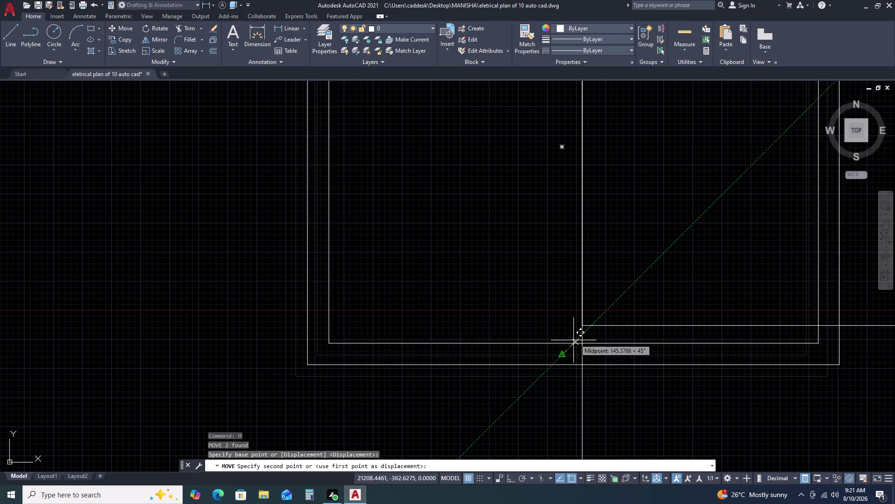
Drop the moved staircase outline into place below the drawing room.
click(583, 324)
scroll(down, 3)
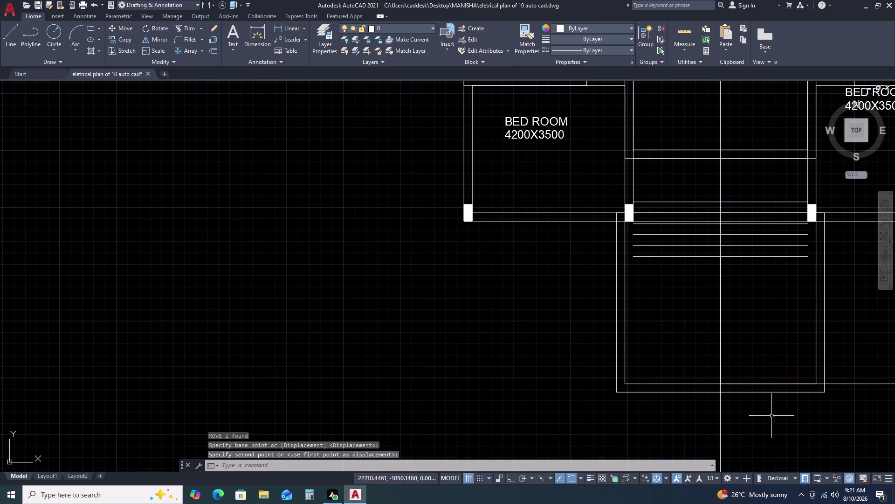
middle_drag(831, 318, 770, 335)
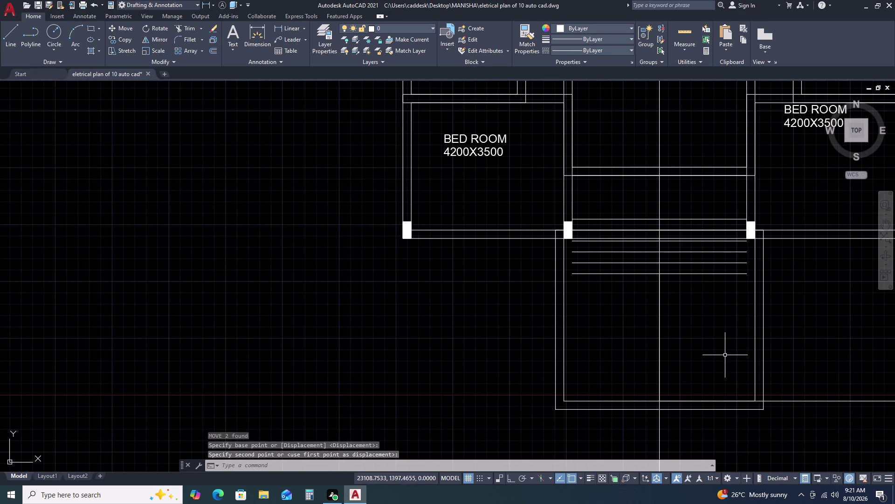
scroll(down, 3)
middle_drag(748, 382, 715, 329)
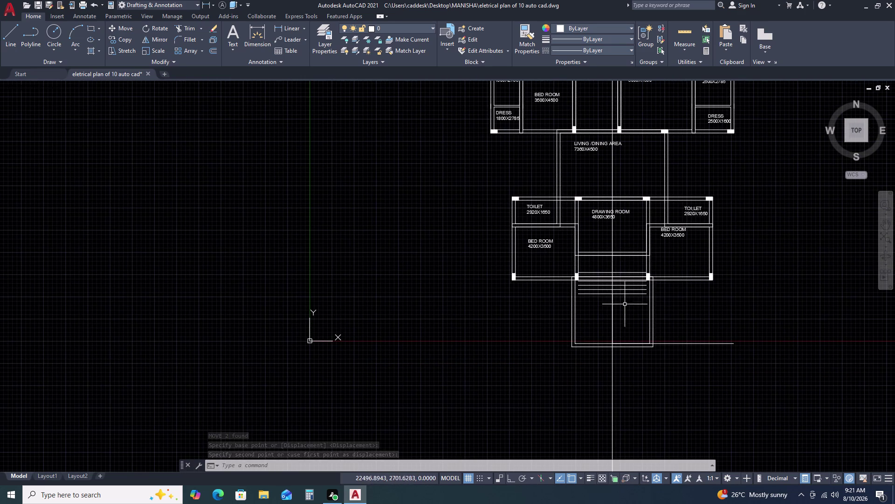
Extend the tread lines toward the stair walls with two fence selections.
key(e)
key(x)
key(space)
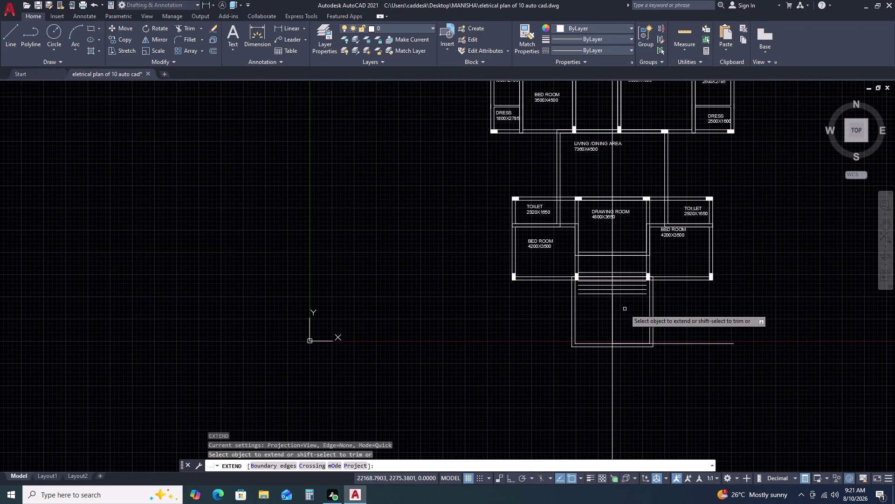
scroll(up, 3)
click(661, 251)
double_click(646, 298)
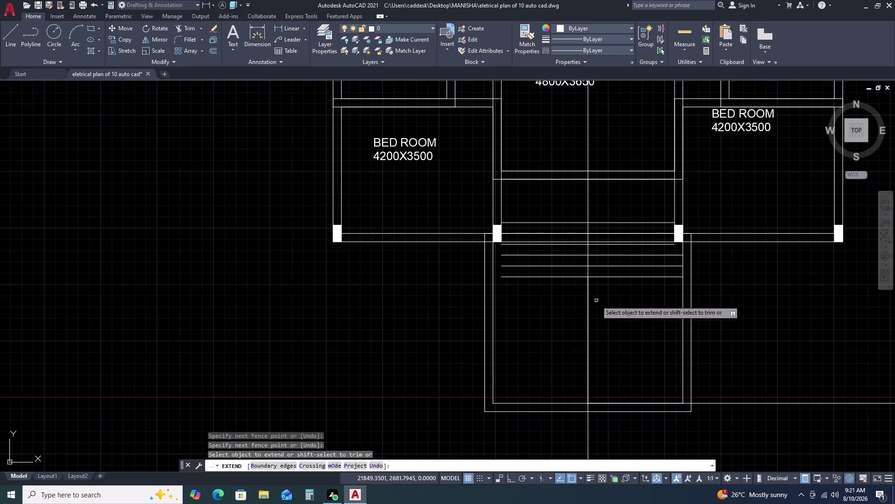
scroll(up, 3)
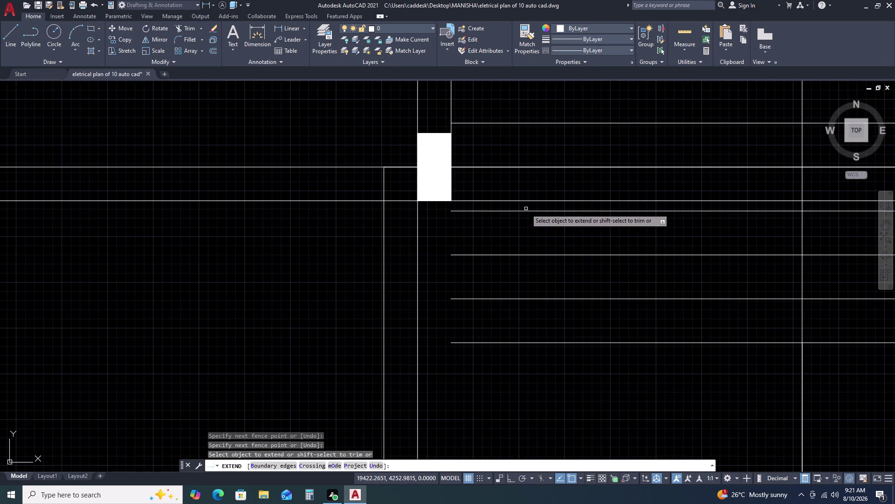
click(526, 208)
double_click(495, 361)
Extend the remaining tread lines with a third fence, then end EXTEND.
scroll(down, 3)
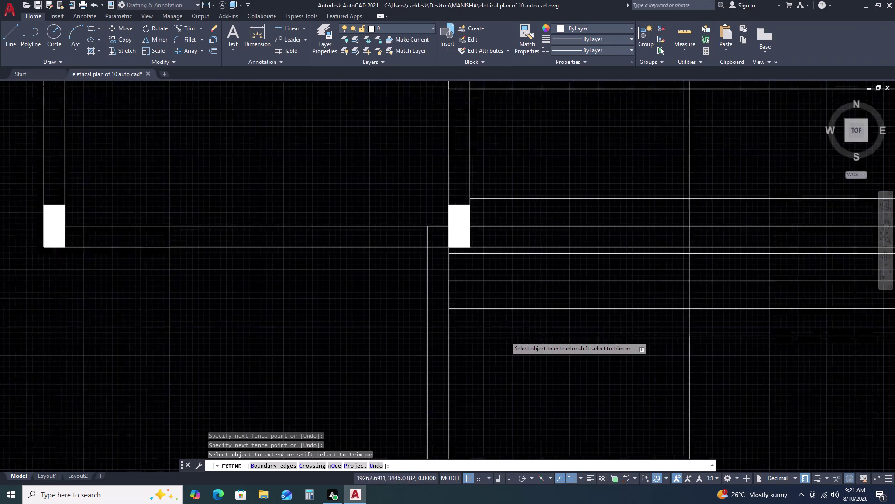
scroll(up, 3)
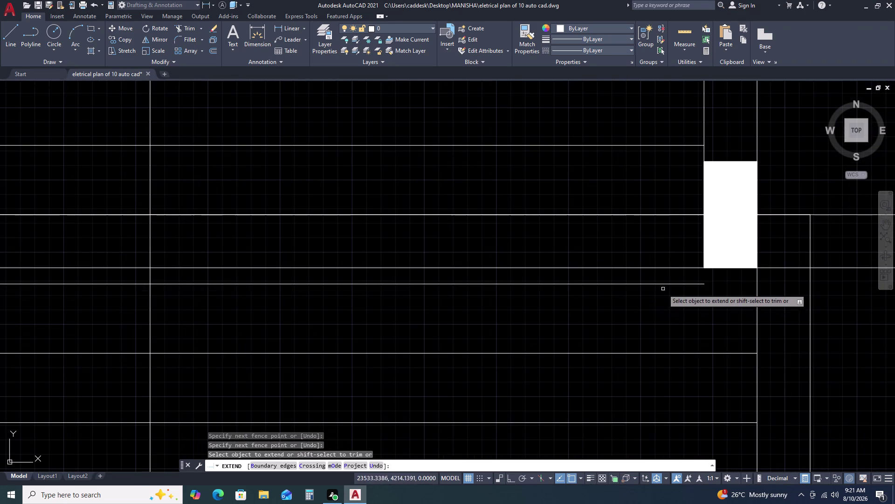
click(674, 281)
double_click(675, 309)
scroll(down, 3)
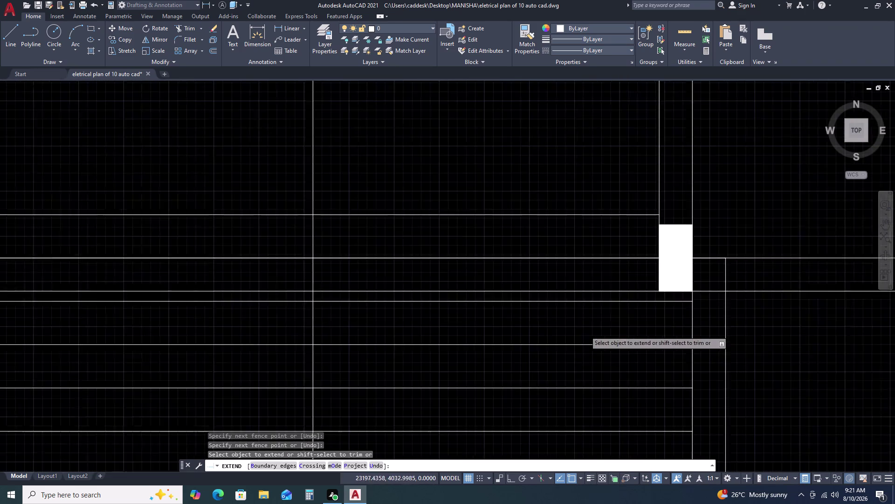
key(Escape)
scroll(down, 3)
scroll(down, 3)
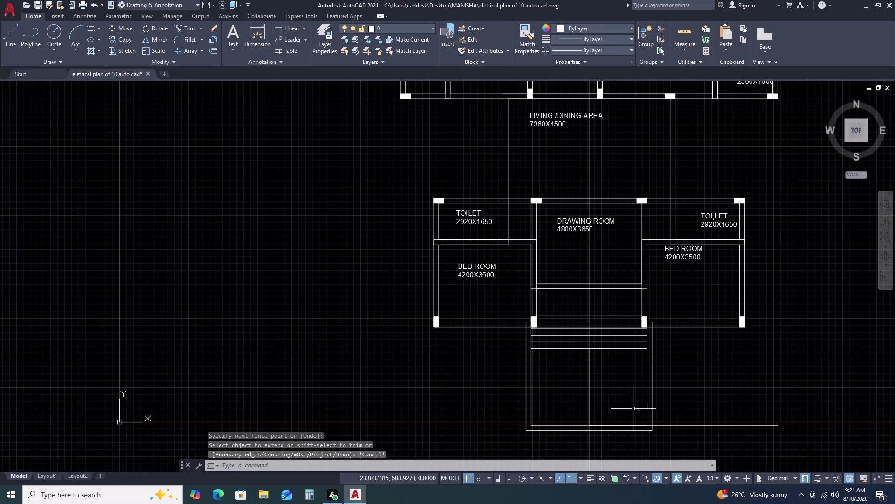
Delete the two stray objects at the bottom of the stairs.
double_click(614, 376)
click(572, 399)
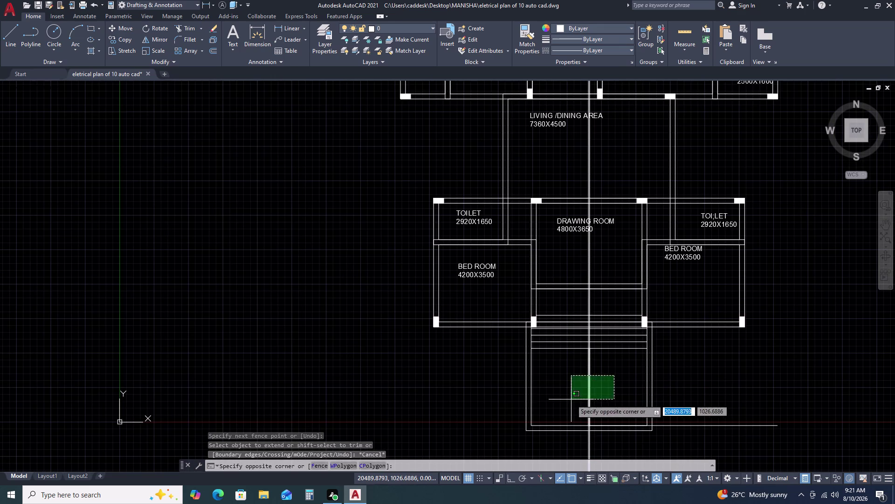
key(Delete)
scroll(up, 3)
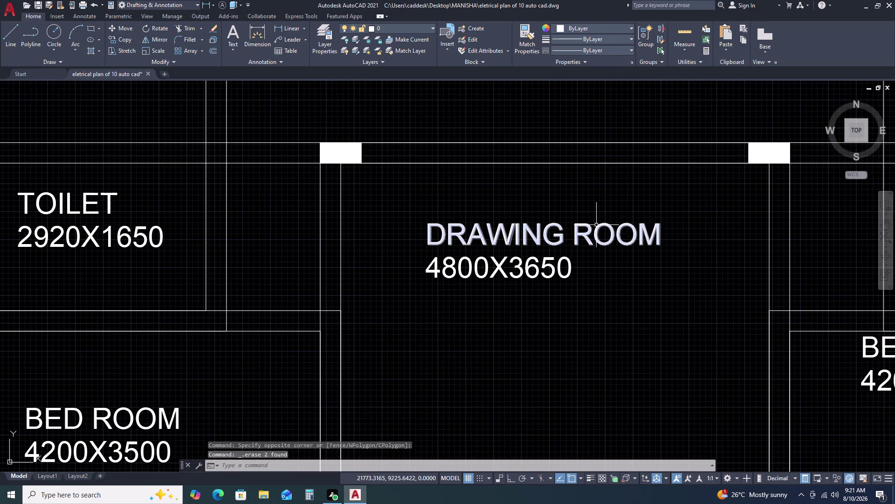
Copy the DRAWING ROOM label to a spot below the room.
click(596, 225)
key(c)
key(o)
key(space)
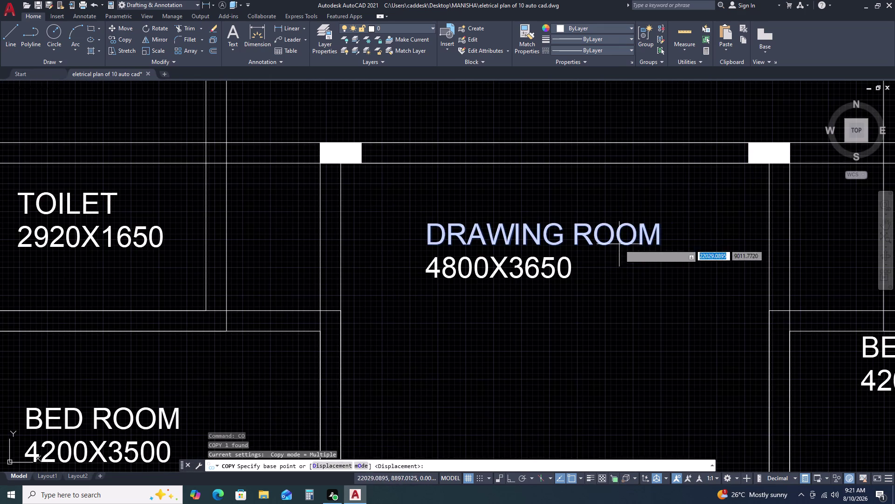
click(619, 244)
scroll(down, 3)
scroll(down, 3)
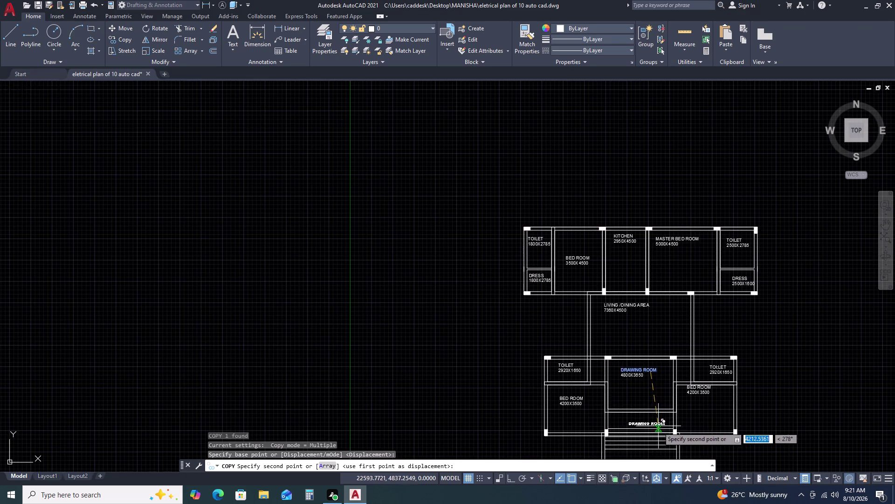
middle_drag(657, 427, 644, 343)
scroll(up, 3)
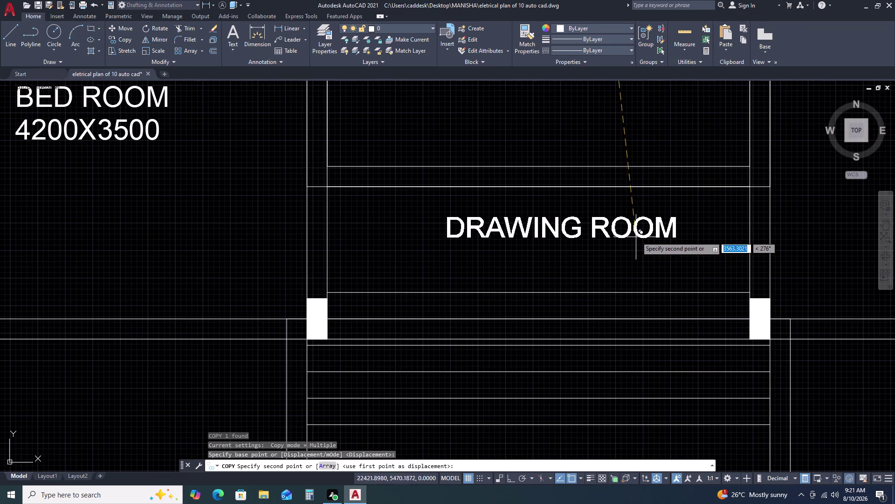
click(634, 224)
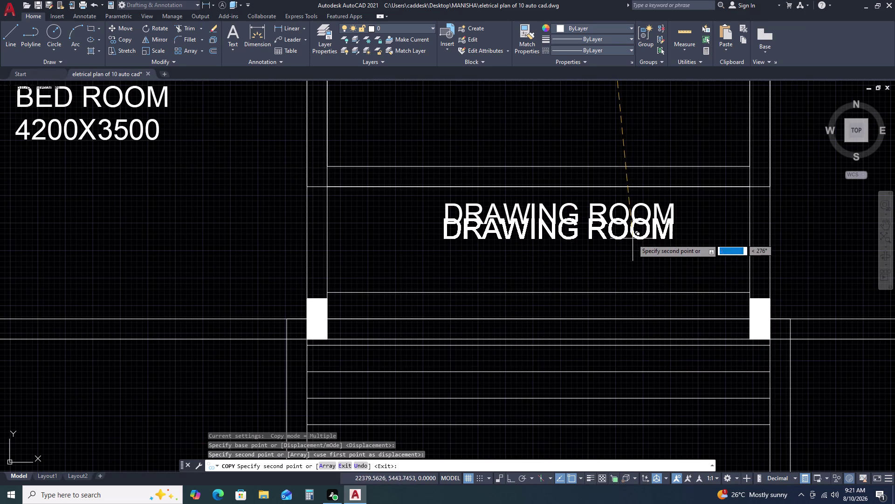
Place further DRAWING ROOM label copies, including one inside the stair area.
triple_click(629, 266)
scroll(down, 3)
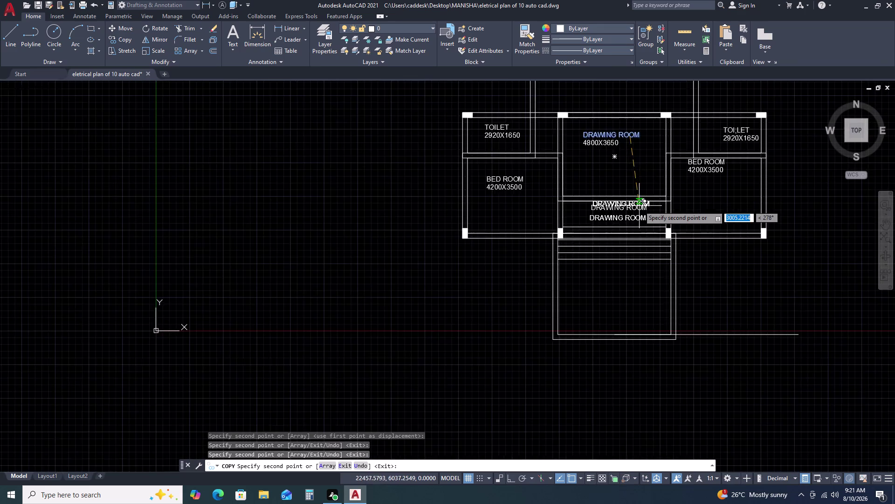
scroll(up, 3)
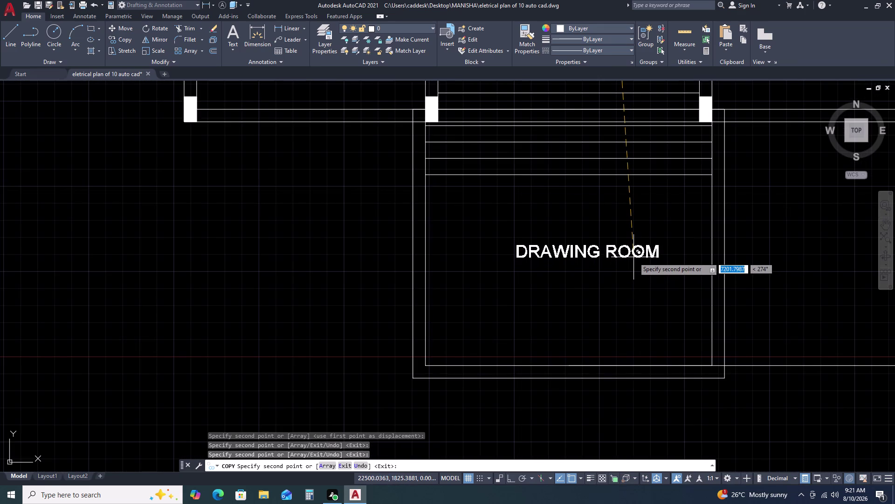
click(634, 257)
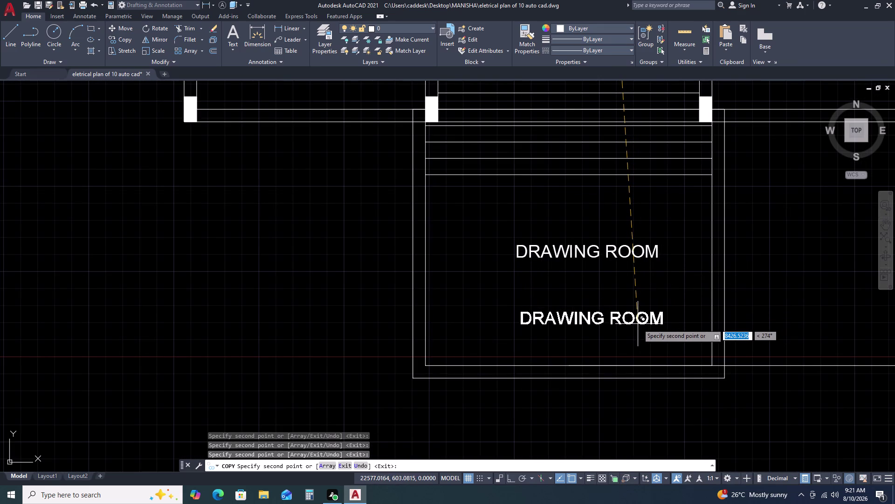
key(Escape)
scroll(down, 3)
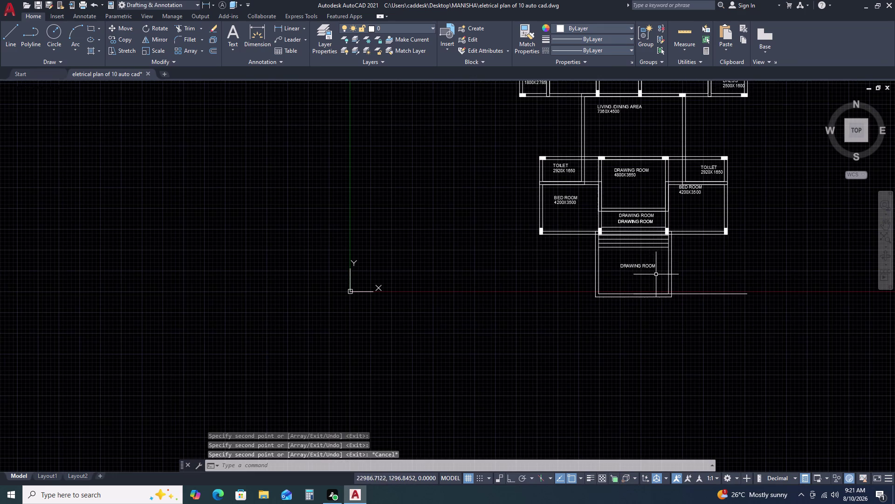
scroll(up, 3)
triple_click(633, 223)
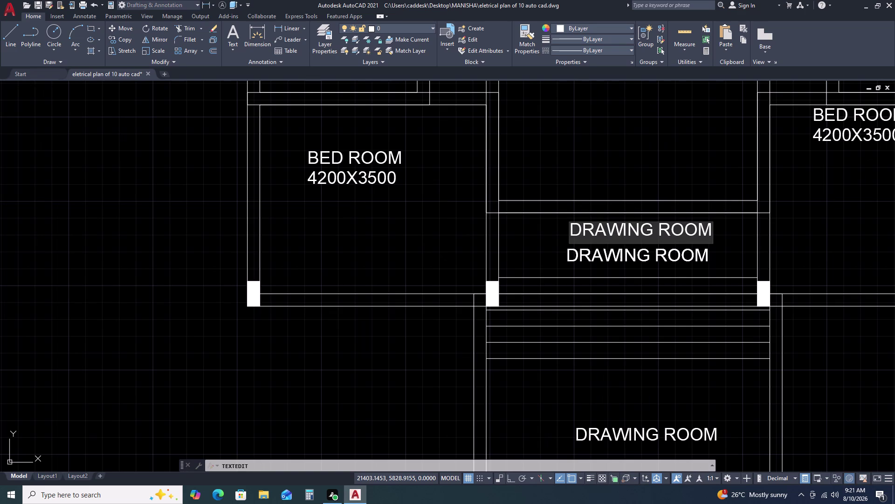
Reword the first copied label to read VERANDAH 1200 WIDE.
double_click(633, 231)
triple_click(637, 231)
double_click(637, 232)
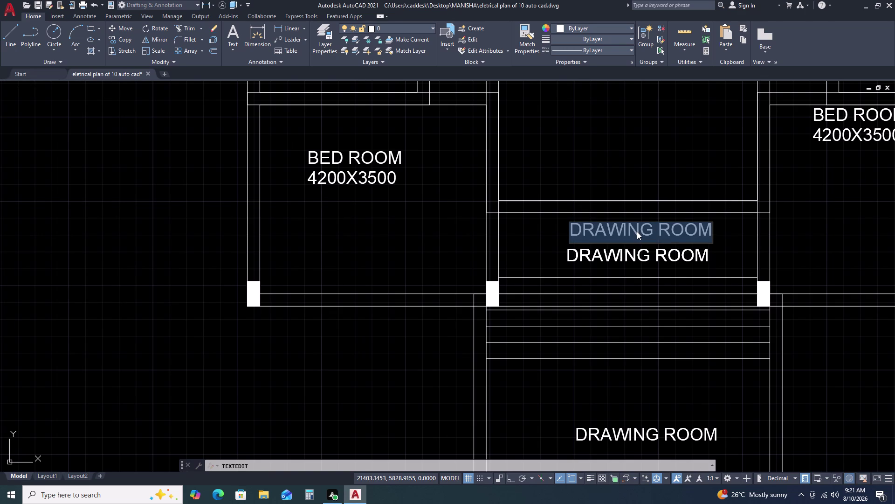
text(VERA)
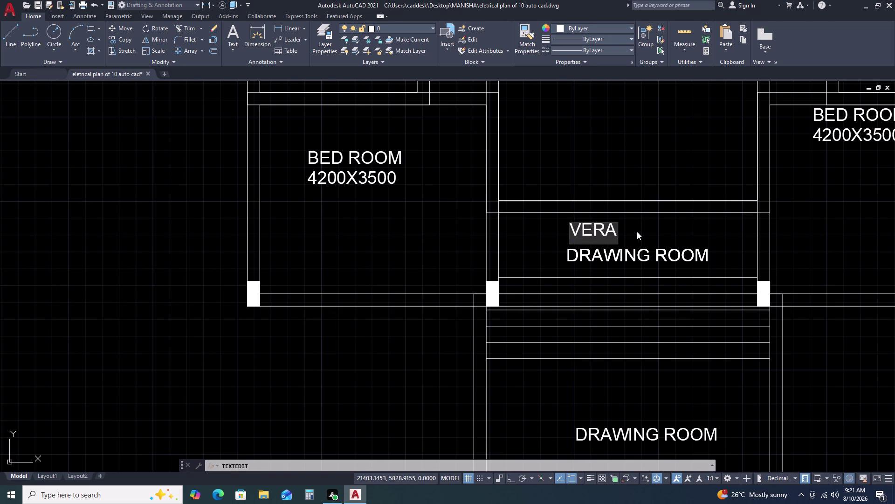
text(NDAH)
key(space)
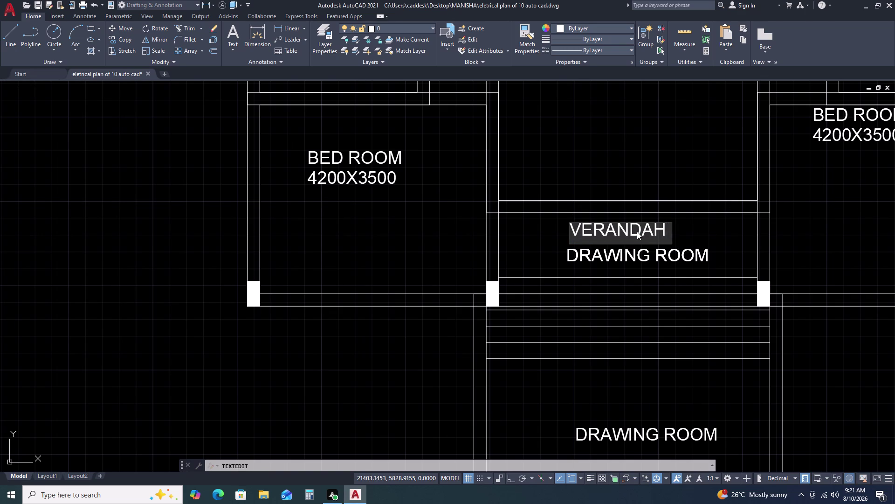
text(12)
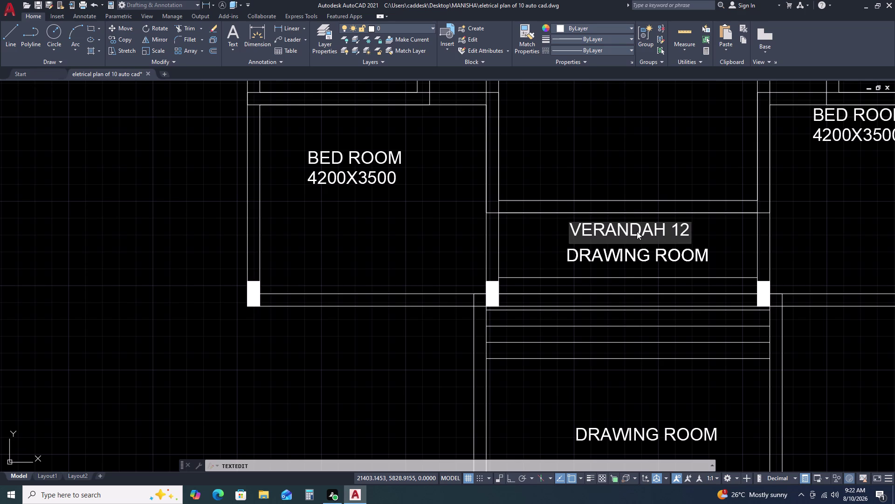
text(00)
key(space)
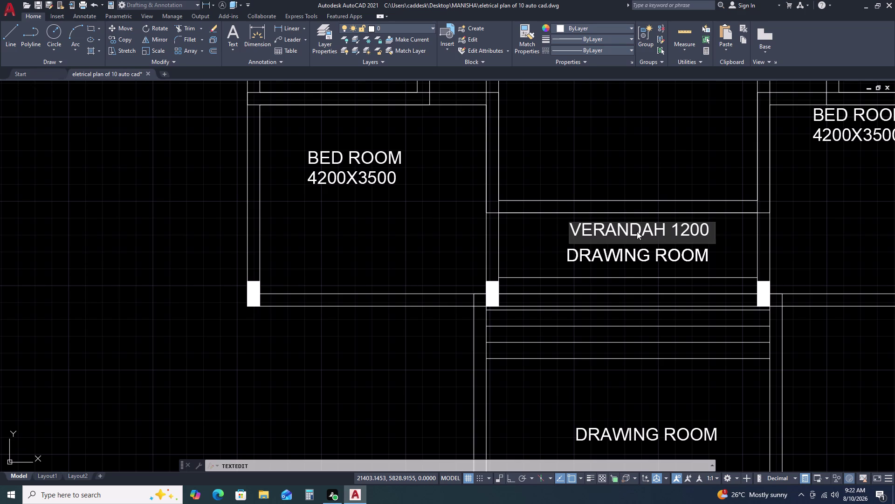
text(WIDE)
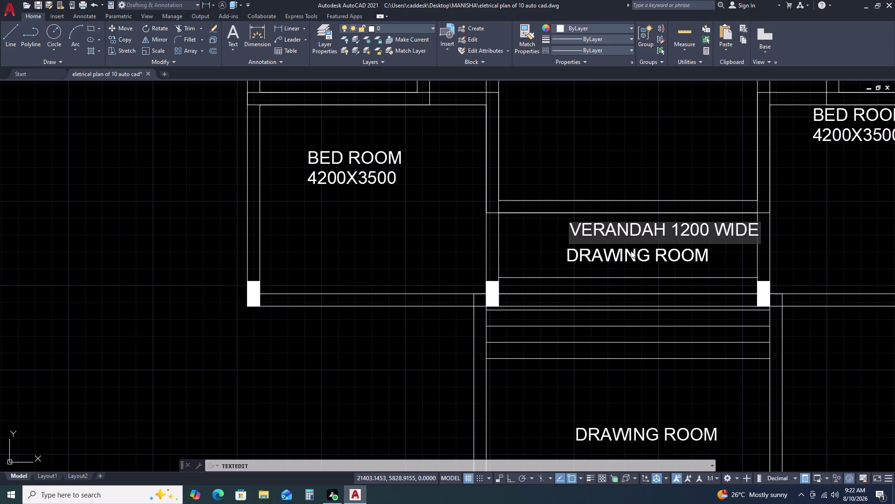
click(627, 251)
Change the label beneath the verandah text to the level note LVL=+900.
click(625, 255)
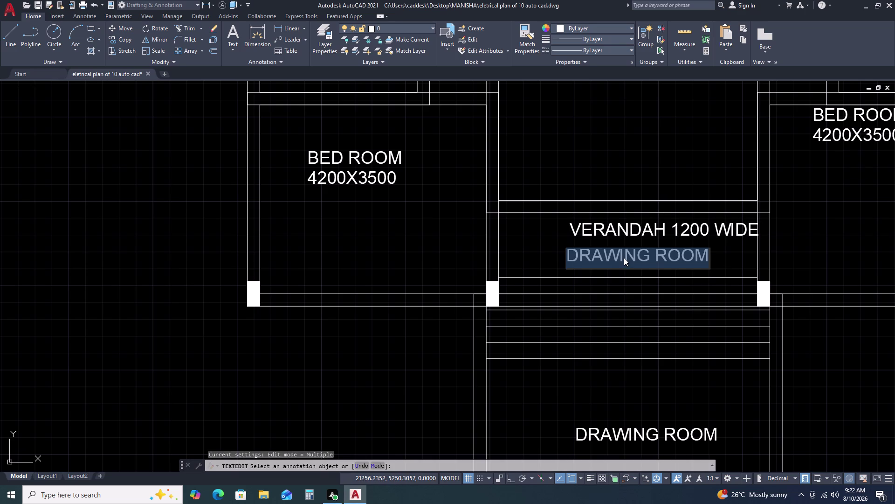
key(l)
text(V)
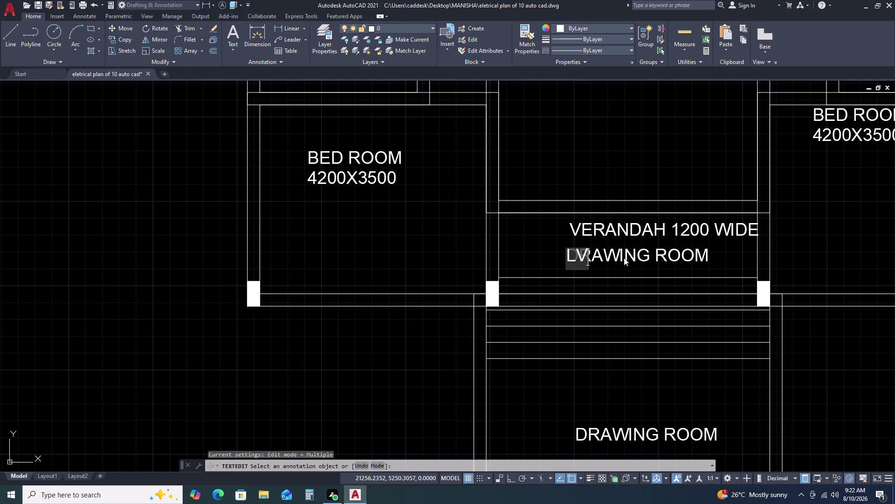
text(L)
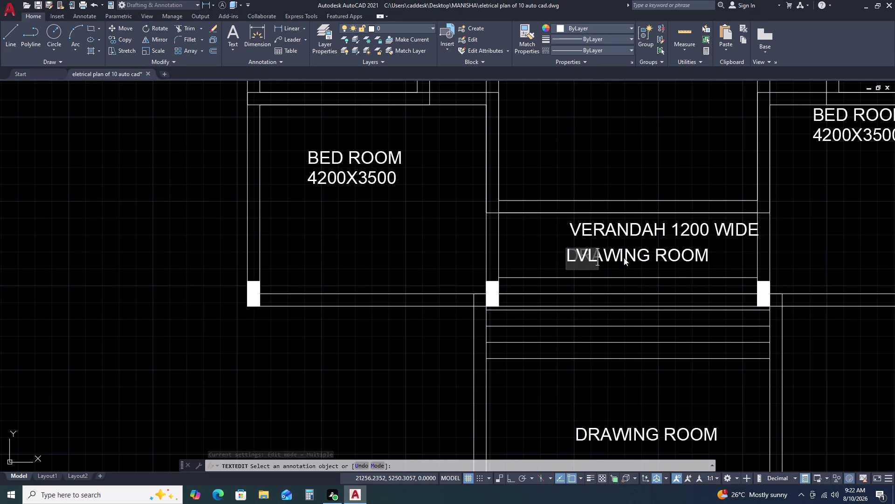
key(equal)
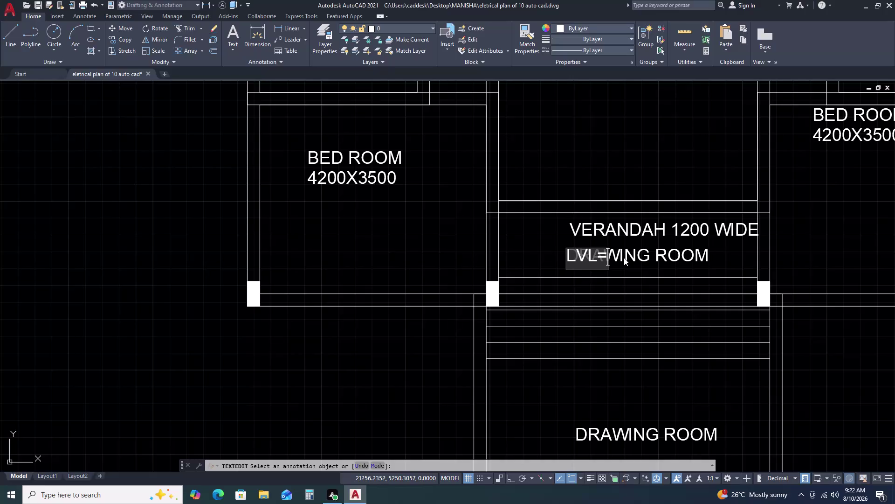
key(shift+plus)
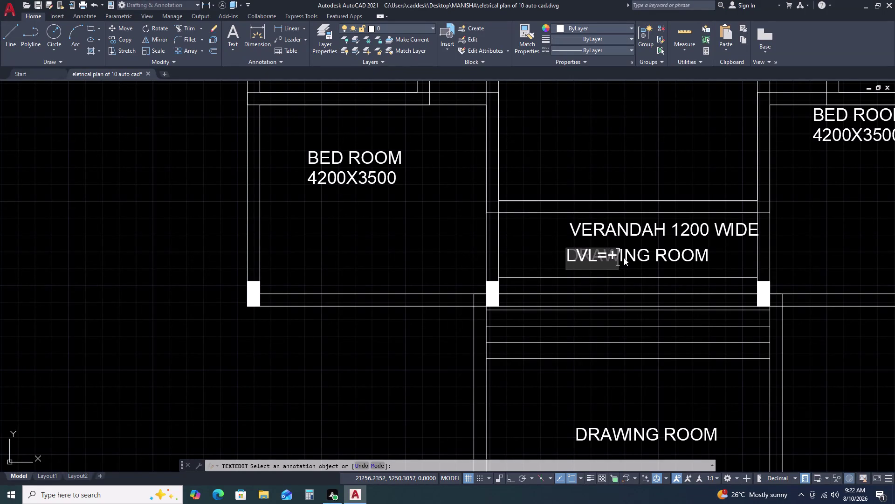
text(900)
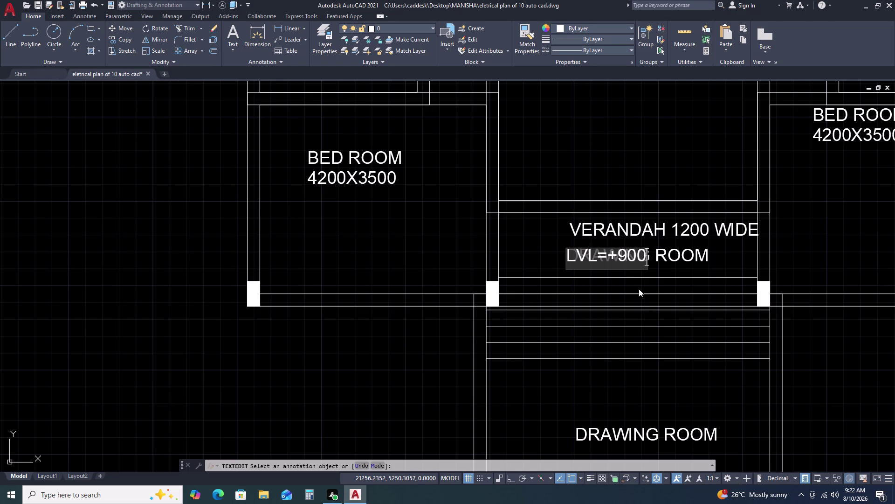
key(Return)
scroll(down, 3)
scroll(up, 3)
key(Escape)
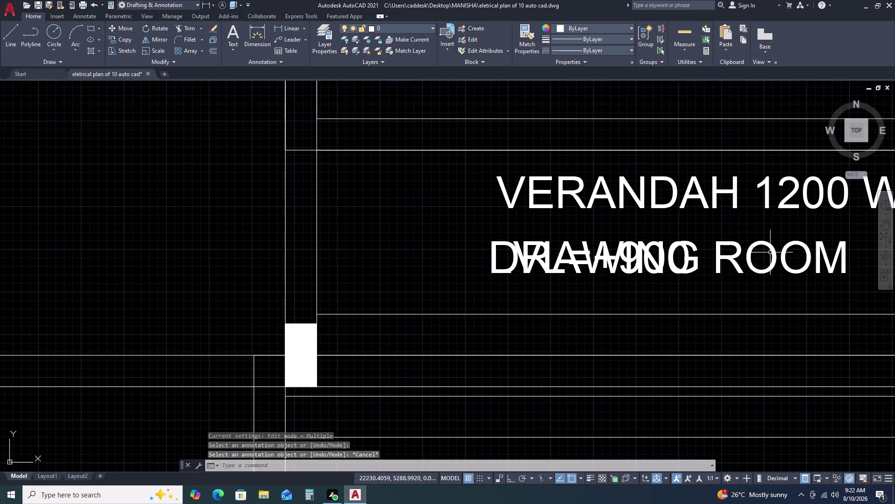
Delete the stray DRAWING ROOM text overlapping LVL=+900.
click(770, 253)
double_click(743, 279)
click(742, 243)
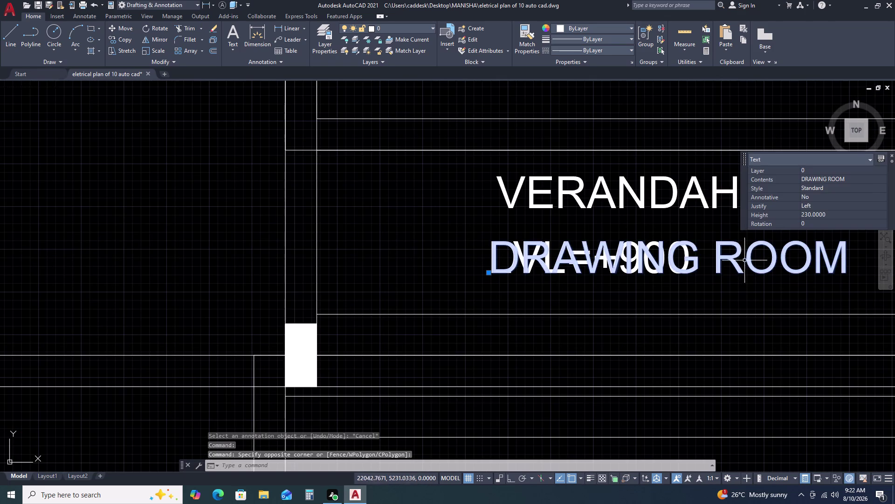
key(Escape)
double_click(793, 253)
double_click(773, 280)
key(Delete)
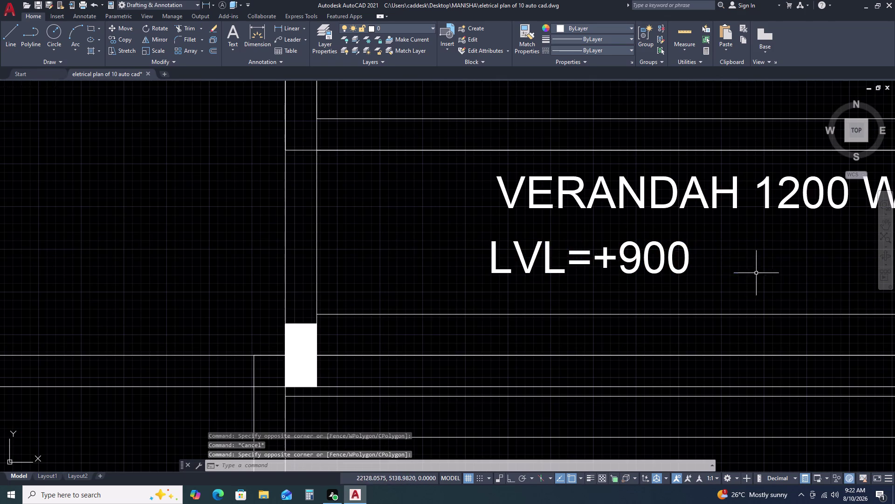
Rename the lower DRAWING ROOM label below the verandah to PORCH.
scroll(down, 3)
scroll(down, 3)
scroll(up, 3)
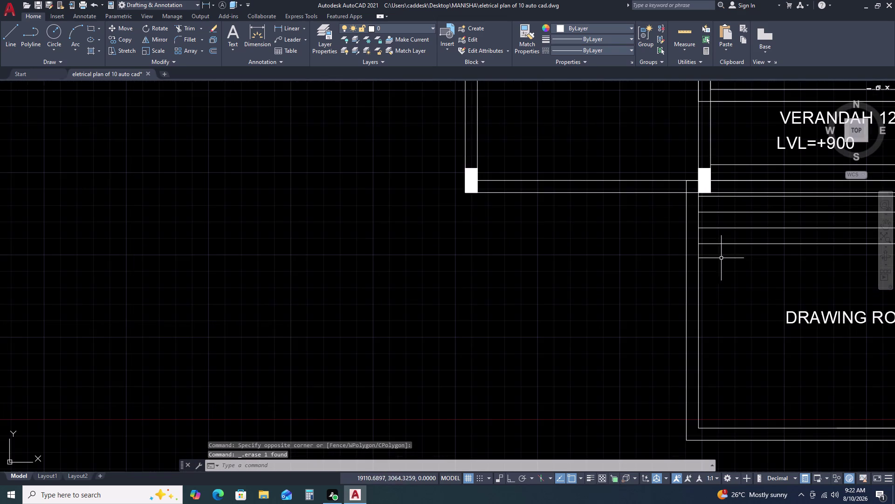
middle_drag(779, 307, 664, 270)
triple_click(679, 275)
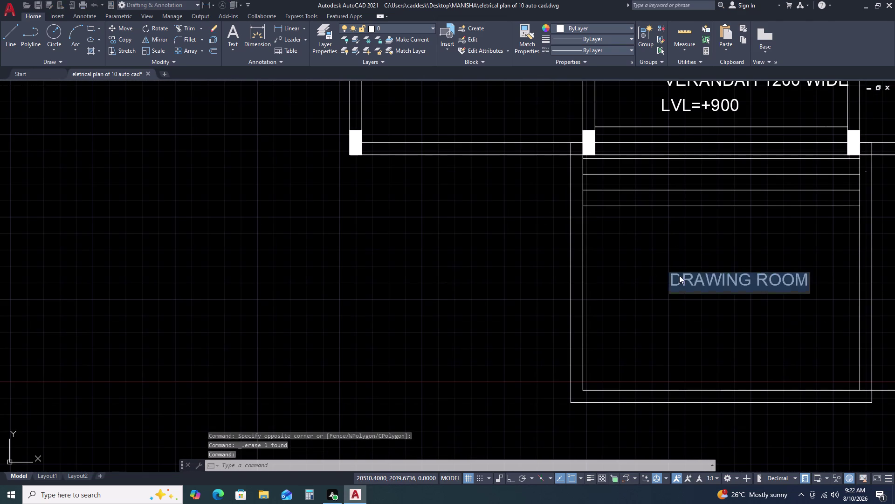
triple_click(679, 275)
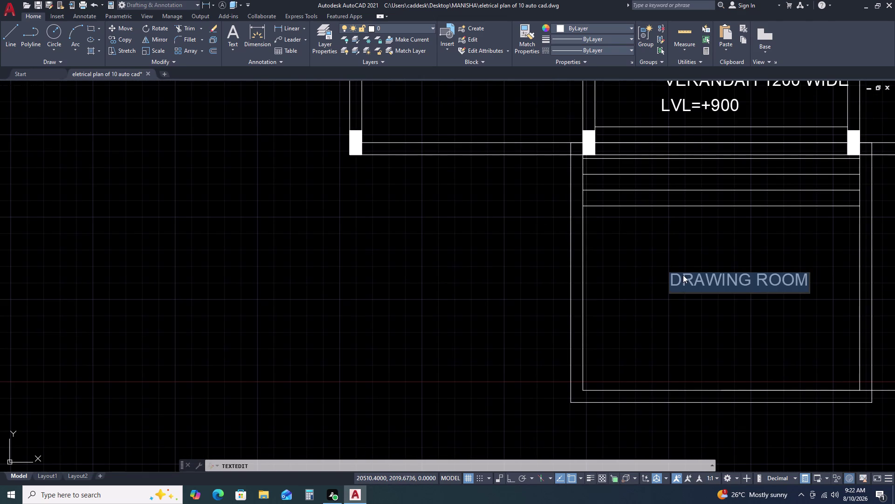
text(PO)
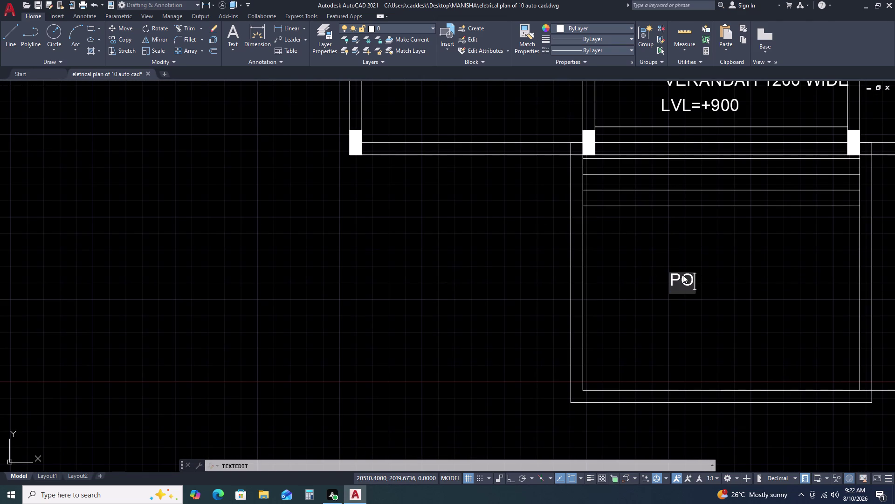
text(RCH)
key(space)
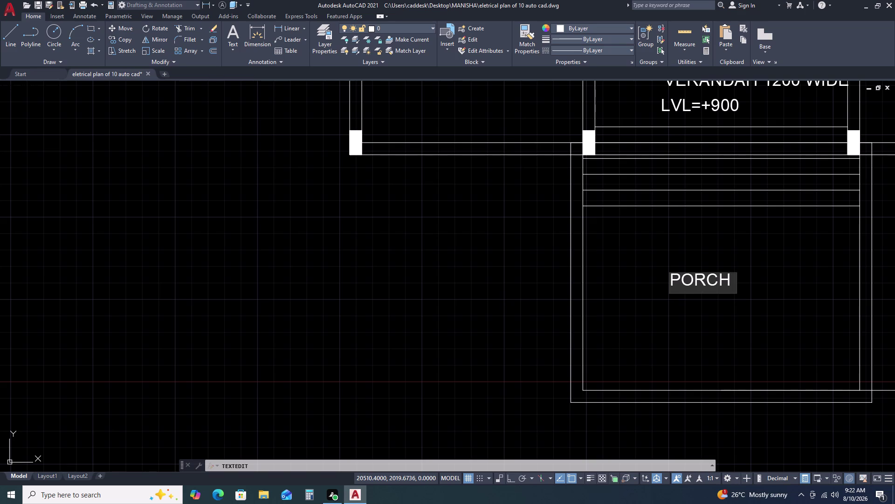
key(Return)
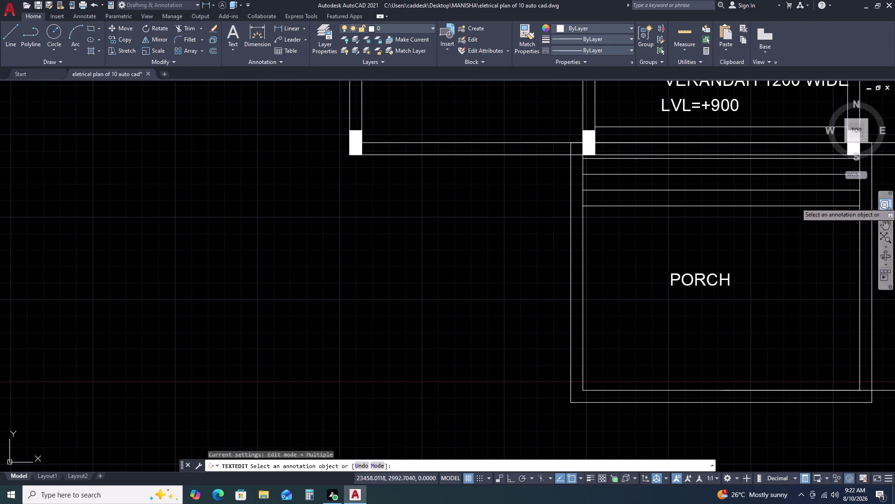
scroll(down, 3)
key(Escape)
key(Escape)
Copy the PORCH label to positions just below the original.
scroll(up, 3)
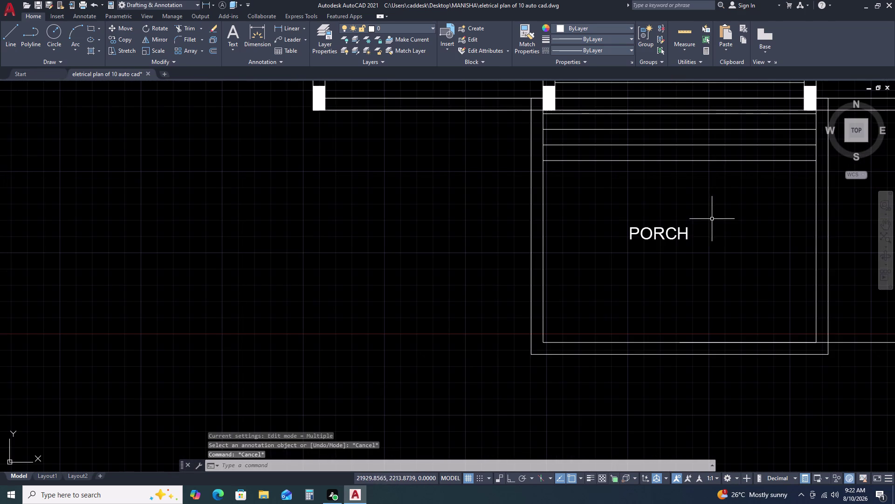
double_click(712, 219)
click(657, 250)
click(657, 256)
key(c)
key(o)
key(space)
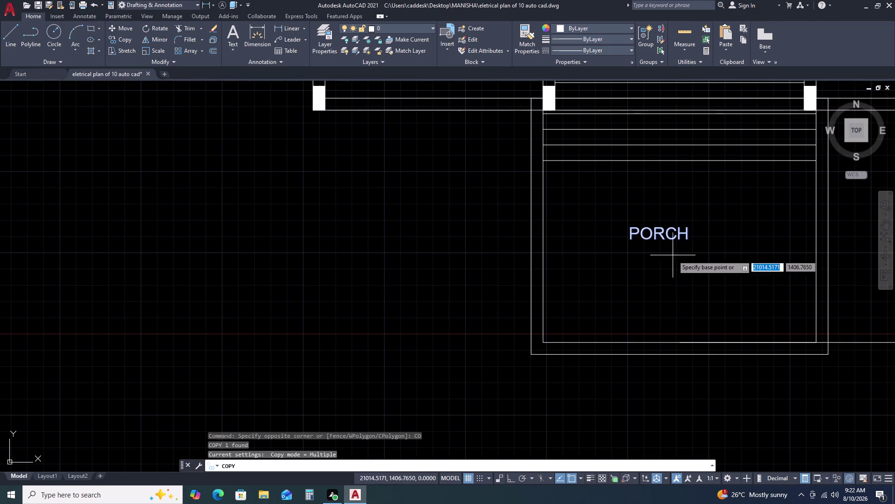
click(684, 251)
click(691, 276)
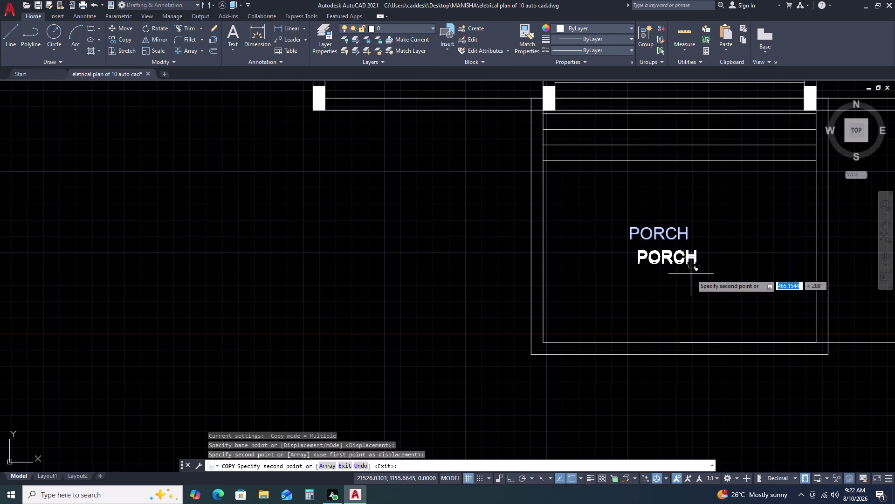
click(687, 209)
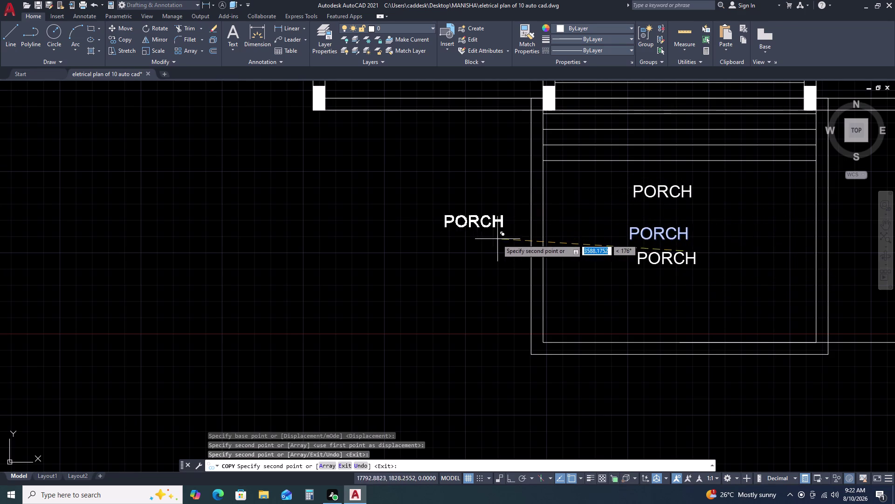
End copying and change the middle PORCH copy to read 5260X4470.
scroll(down, 3)
key(Escape)
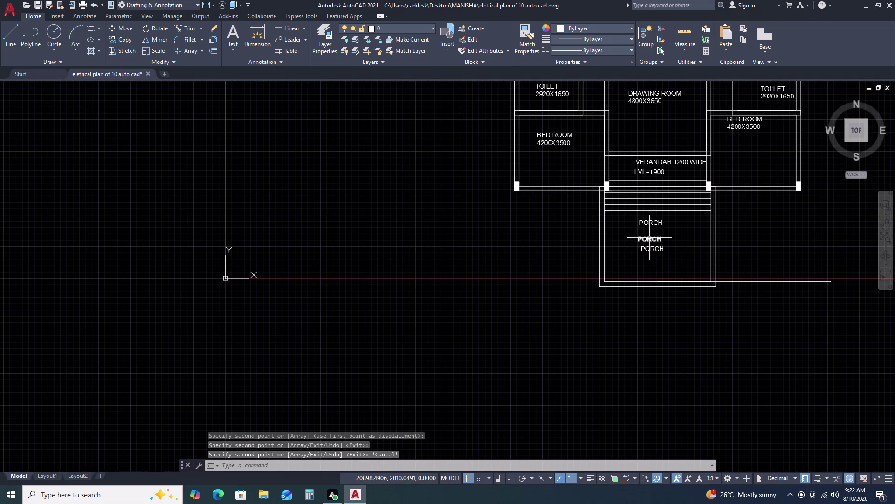
double_click(649, 237)
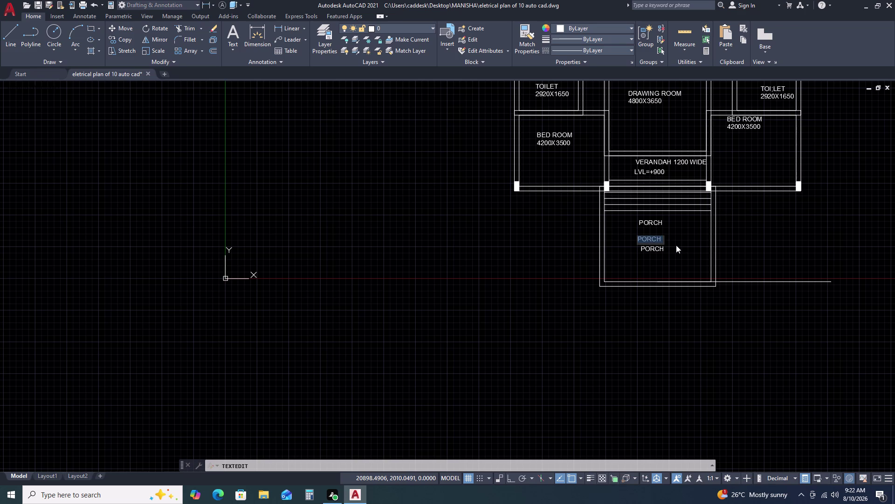
key(2)
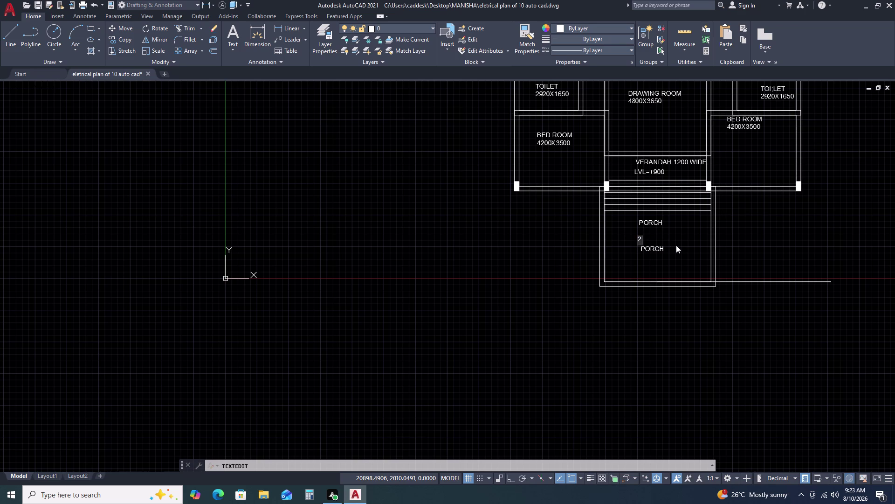
key(BackSpace)
text(52)
text(60X)
text(447-0)
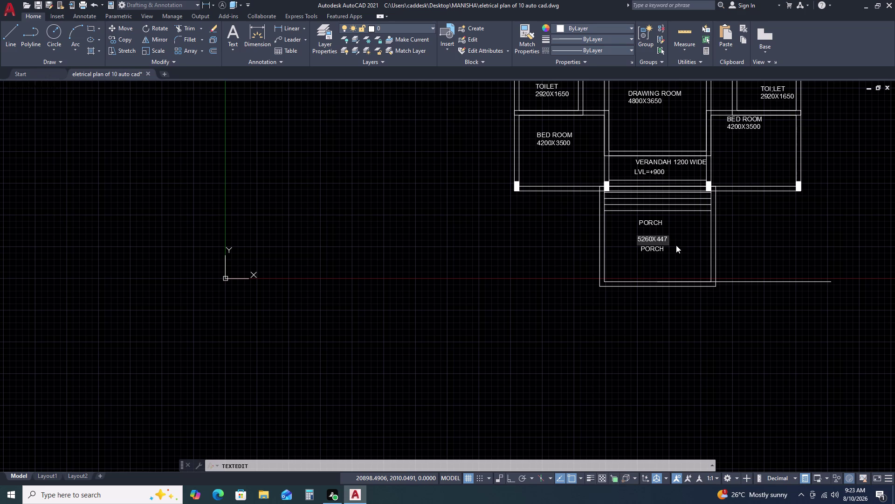
key(BackSpace)
key(BackSpace)
key(0)
scroll(up, 3)
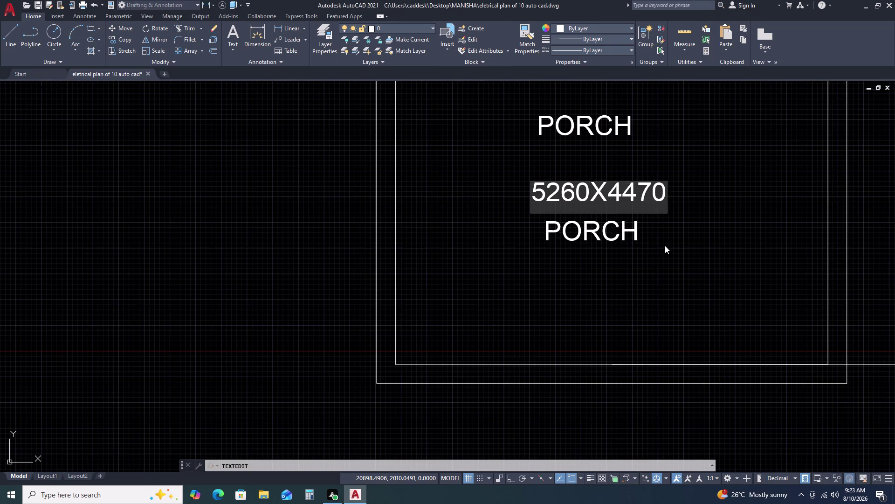
double_click(615, 232)
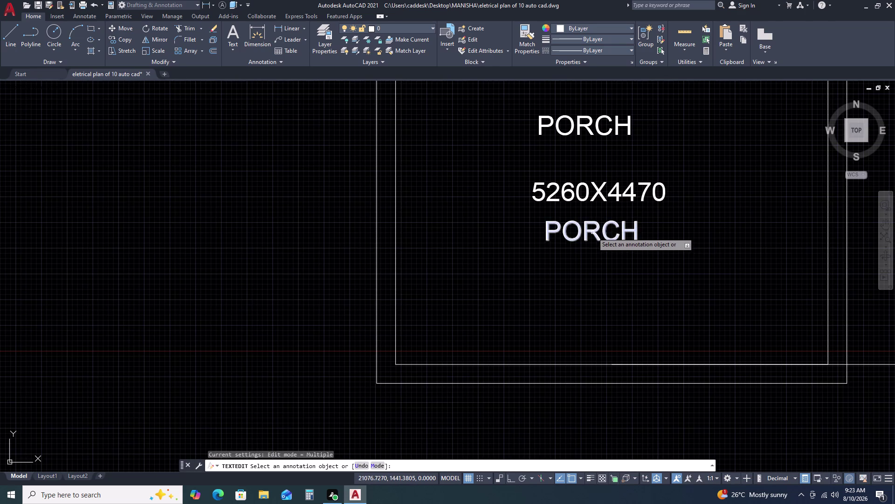
Replace the bottom PORCH text with the level note LVL =+00.
triple_click(593, 232)
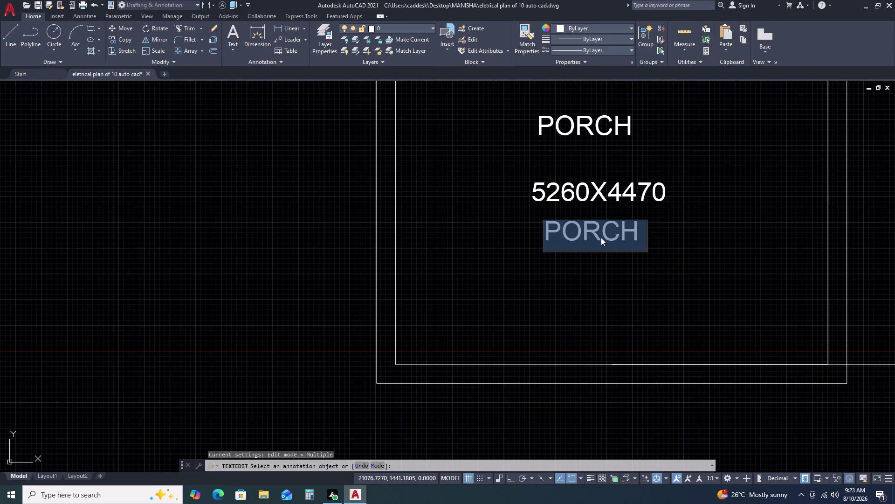
text(LVL)
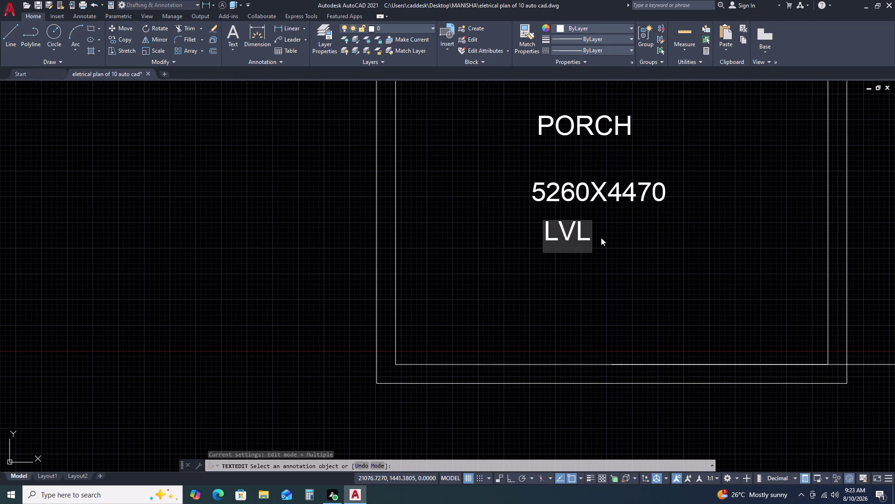
key(space)
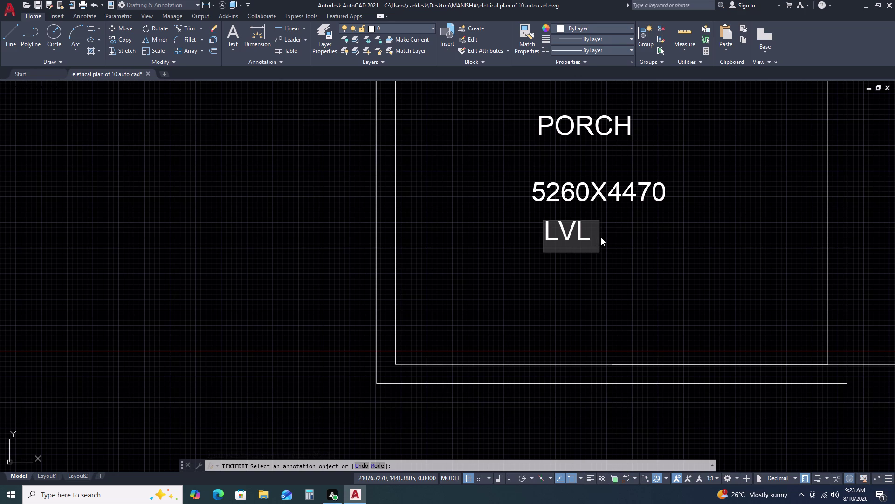
key(equal)
key(shift+plus)
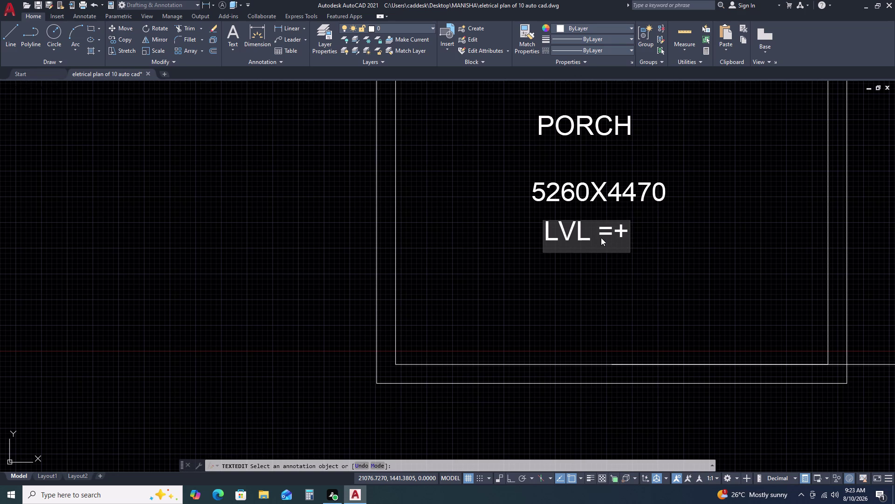
text(00)
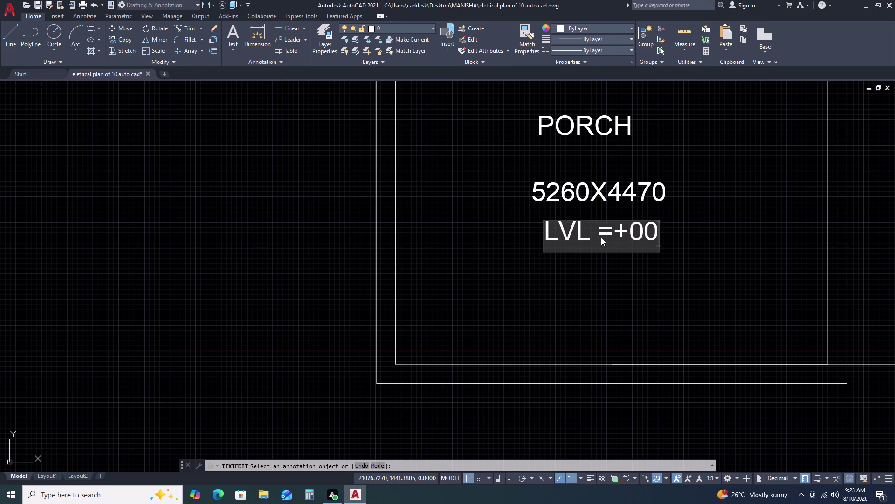
click(657, 294)
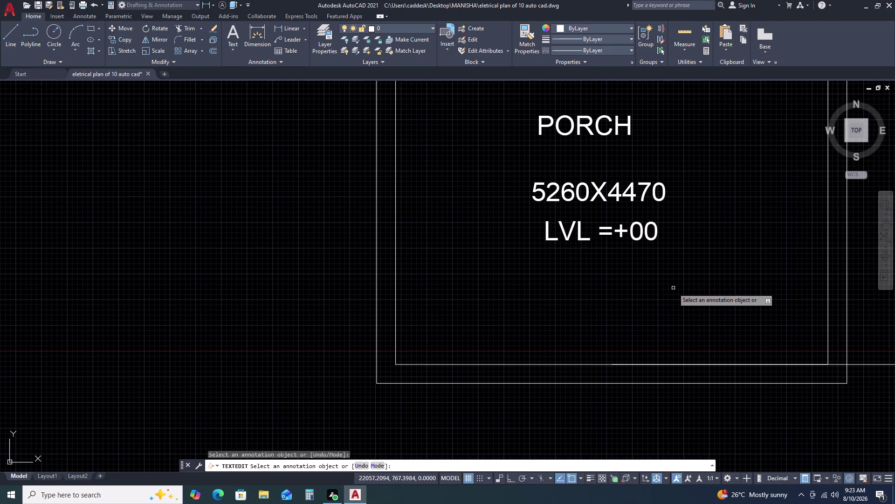
scroll(down, 3)
middle_drag(786, 296, 735, 300)
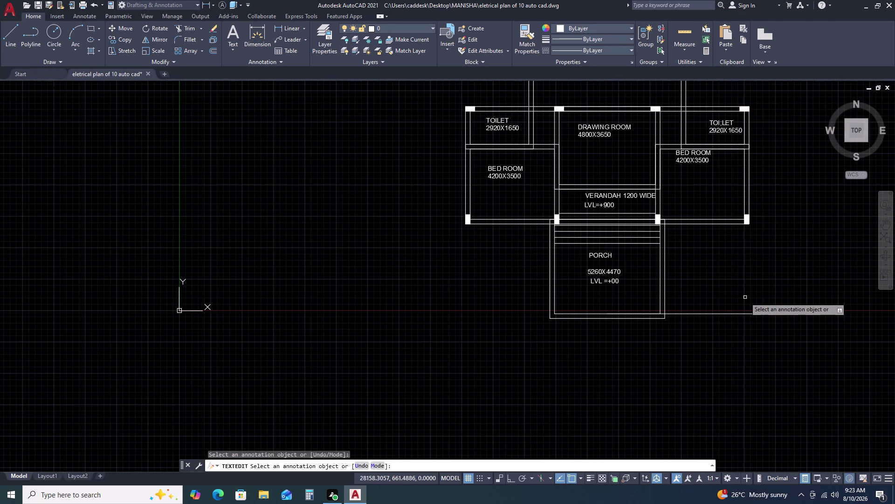
key(Escape)
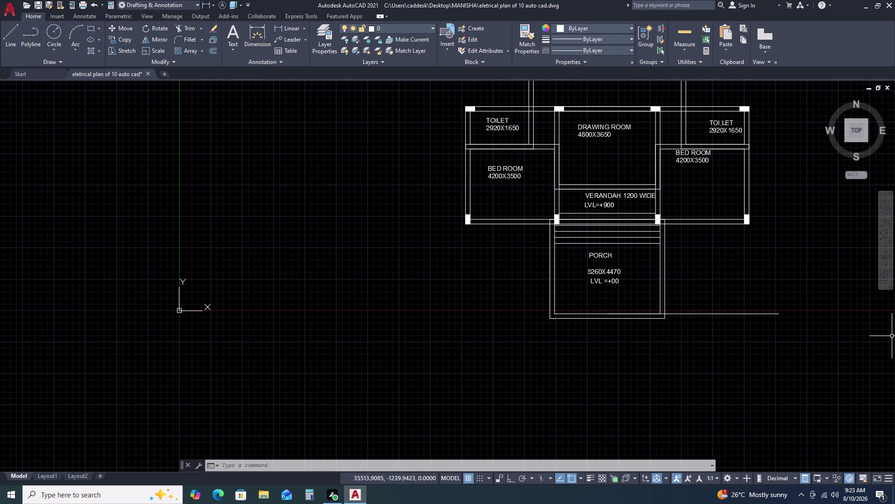
Erase the stray line beside the porch.
scroll(down, 3)
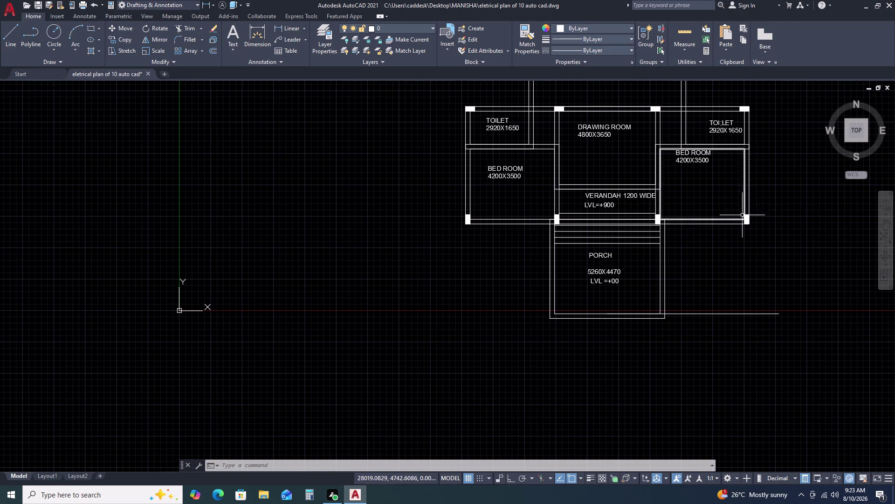
middle_drag(801, 204, 610, 240)
scroll(down, 3)
scroll(up, 3)
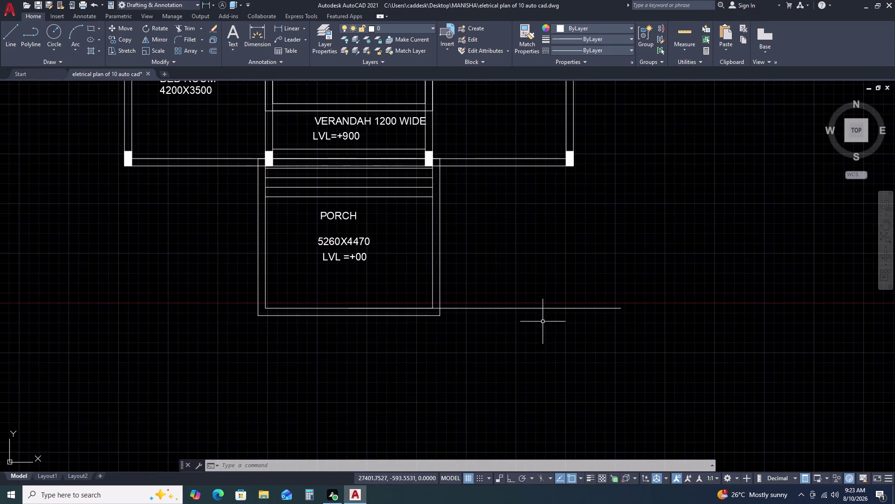
scroll(up, 3)
double_click(563, 260)
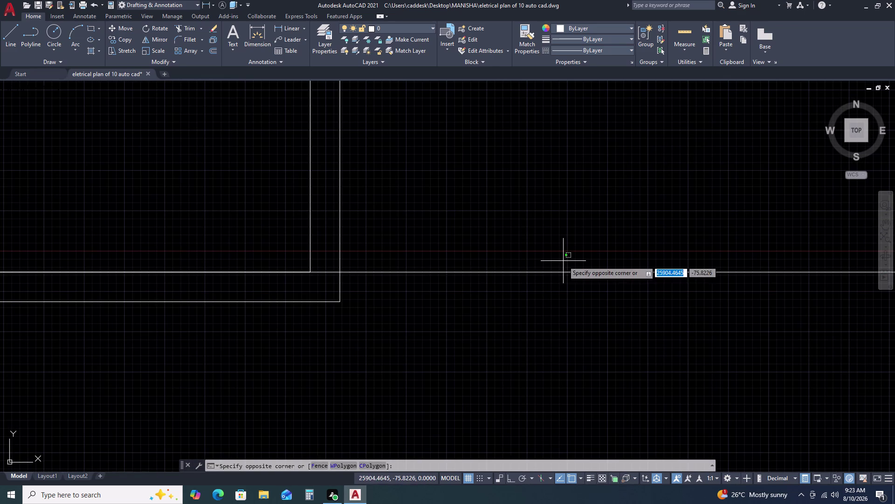
double_click(543, 292)
key(Delete)
Zoom and pan out to show the entire house floor plan.
scroll(down, 3)
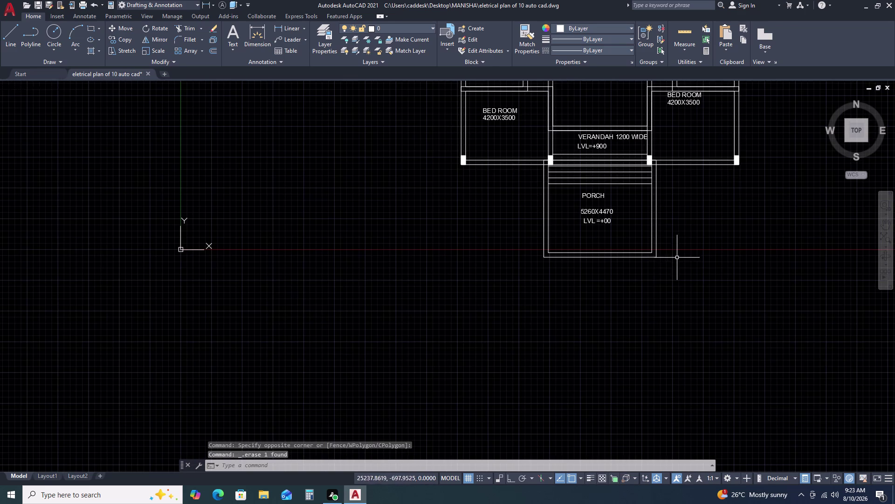
middle_drag(707, 156, 593, 280)
scroll(down, 3)
scroll(up, 3)
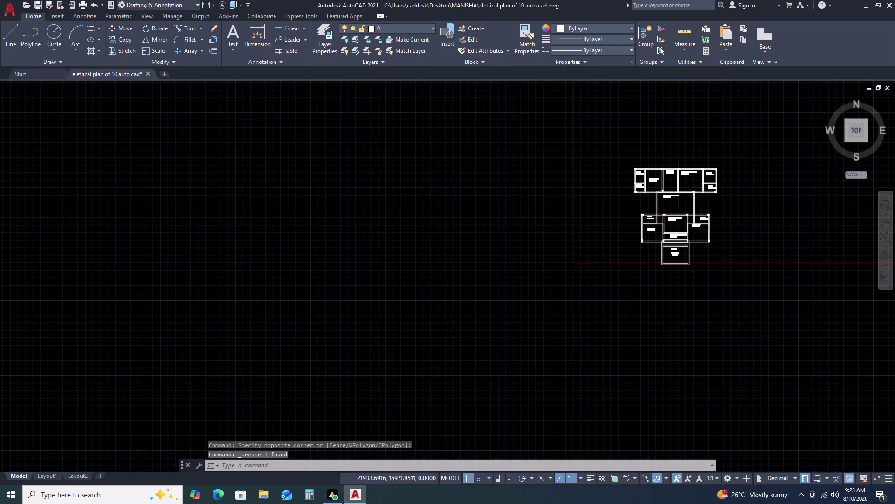
scroll(up, 3)
middle_drag(785, 221, 545, 189)
scroll(down, 3)
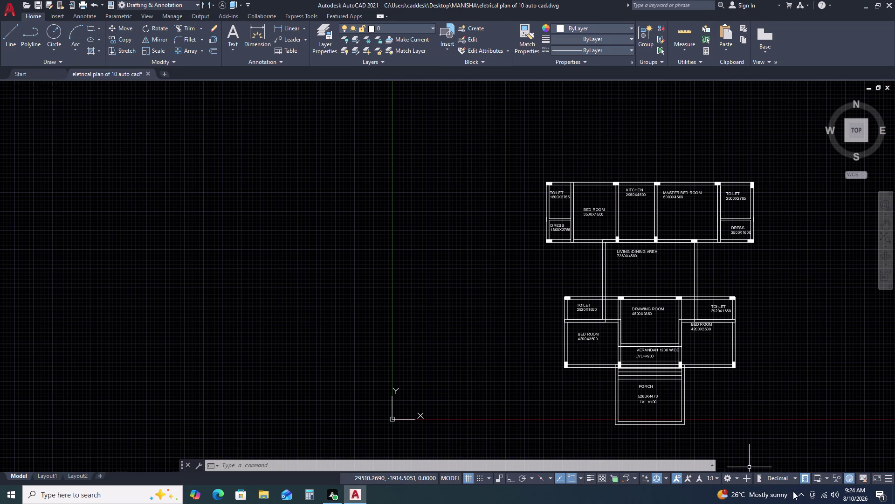
scroll(up, 3)
Offset the upper wing's top wall line 1000 units upward.
click(601, 180)
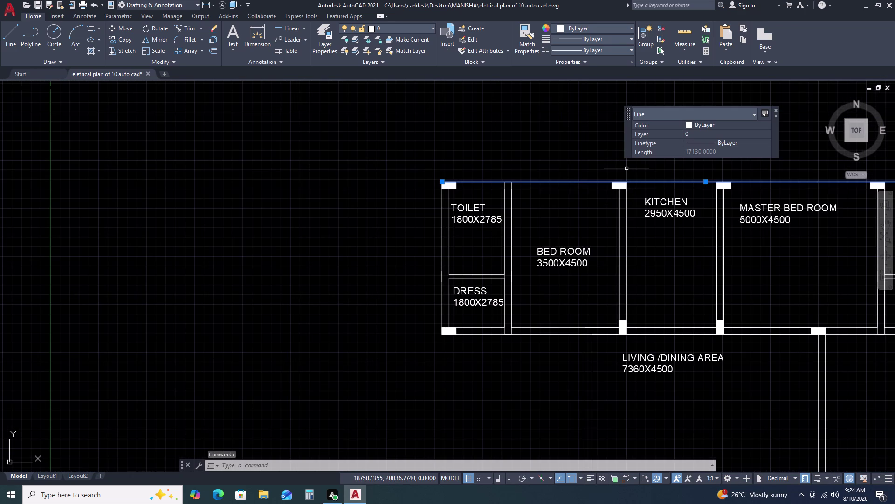
key(o)
key(space)
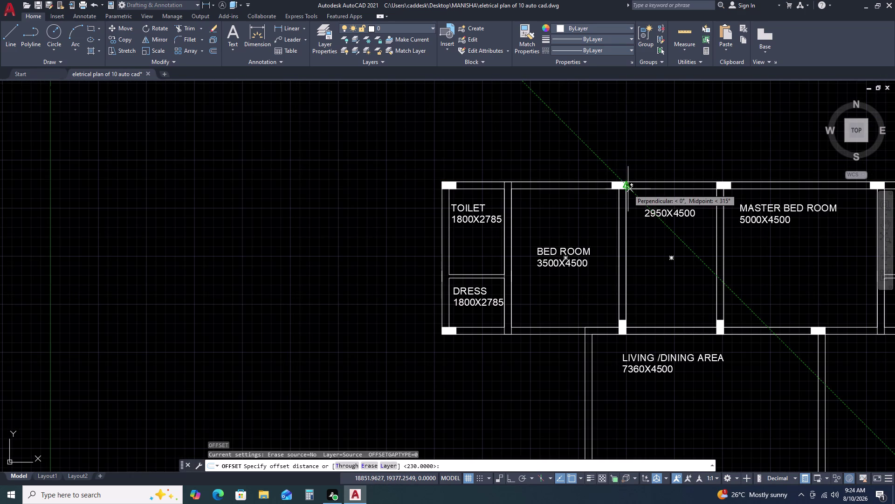
key(6)
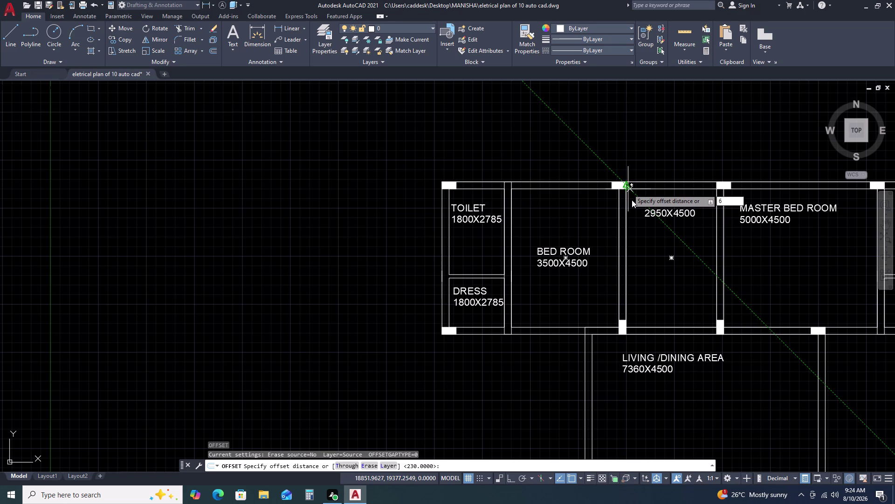
key(BackSpace)
key(1)
text(0)
text(00)
key(space)
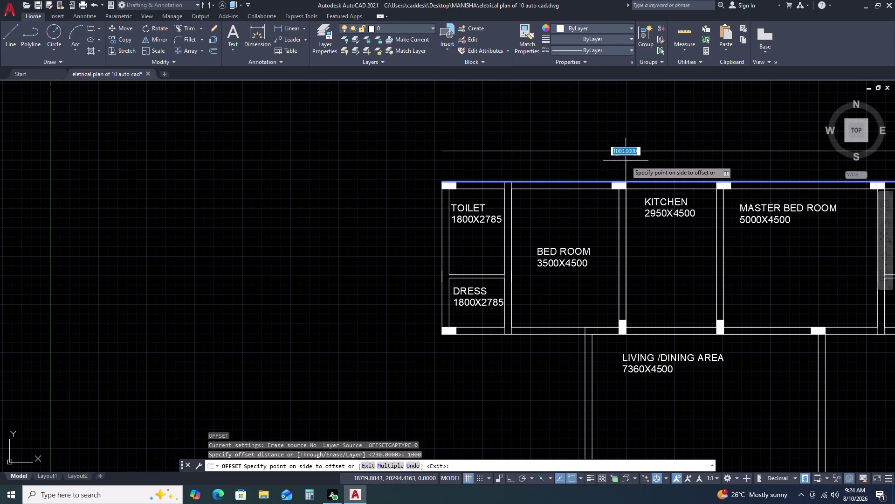
click(627, 149)
scroll(down, 3)
scroll(up, 3)
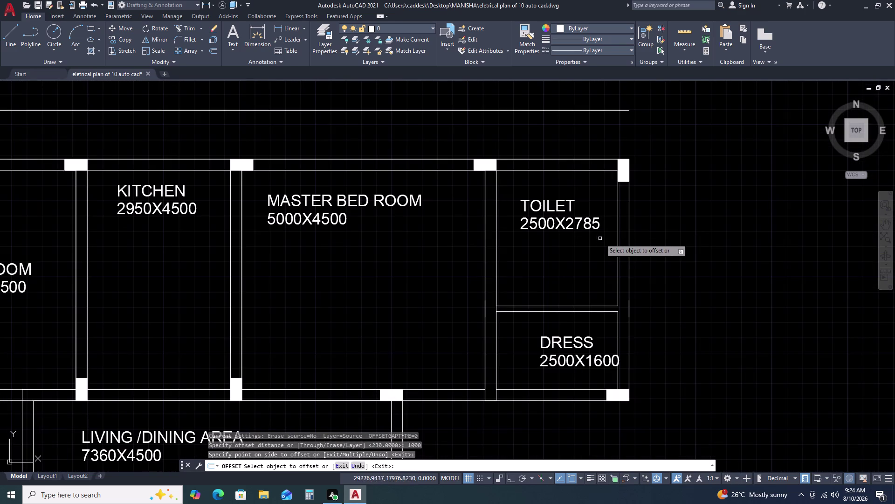
key(Escape)
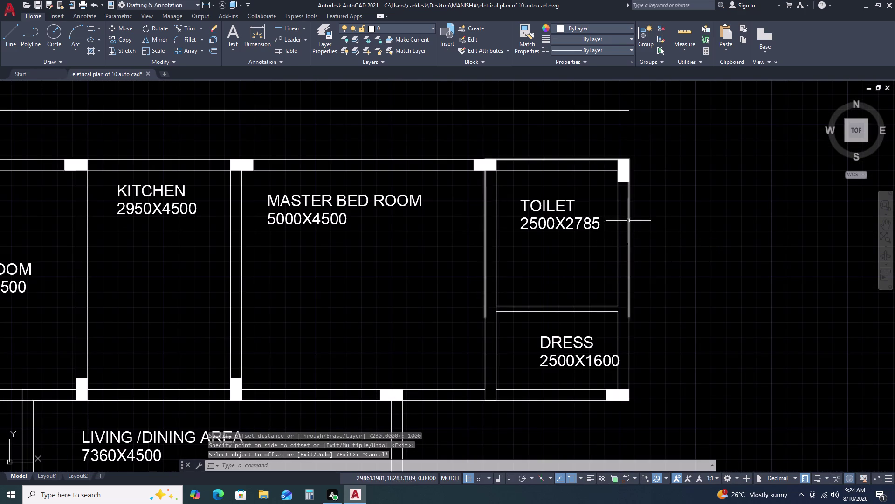
Draw a line along the right wall and offset it 1000 units to the right.
text(L)
key(space)
click(632, 162)
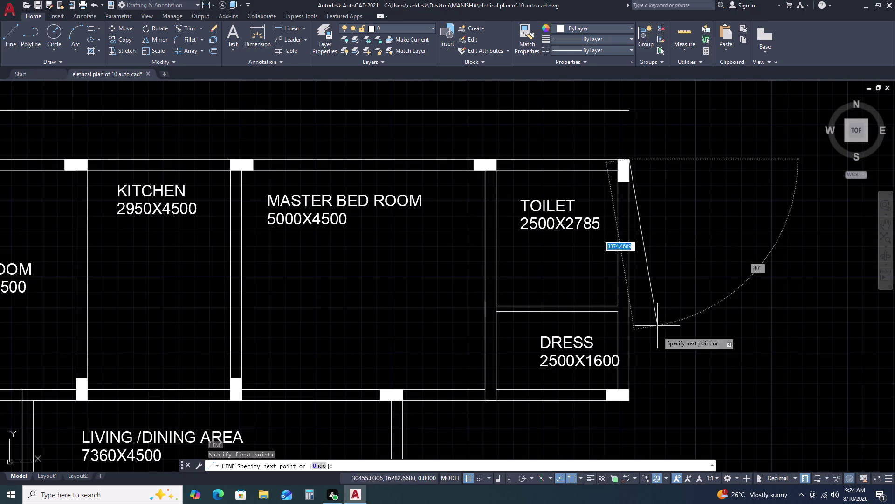
triple_click(630, 401)
key(Escape)
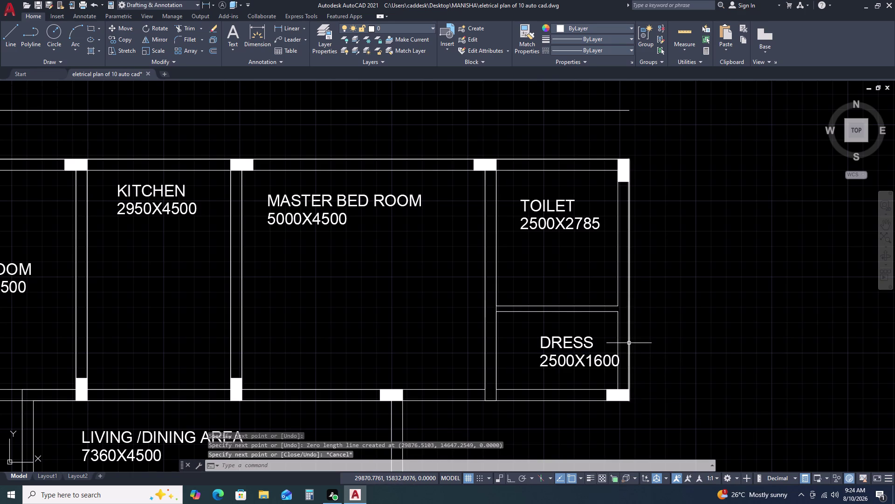
double_click(629, 343)
text(O)
key(space)
key(space)
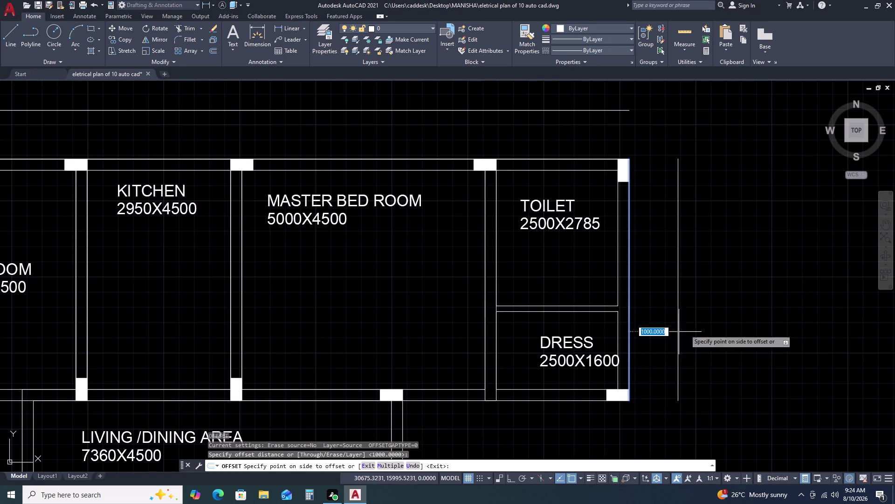
click(778, 302)
scroll(down, 3)
key(space)
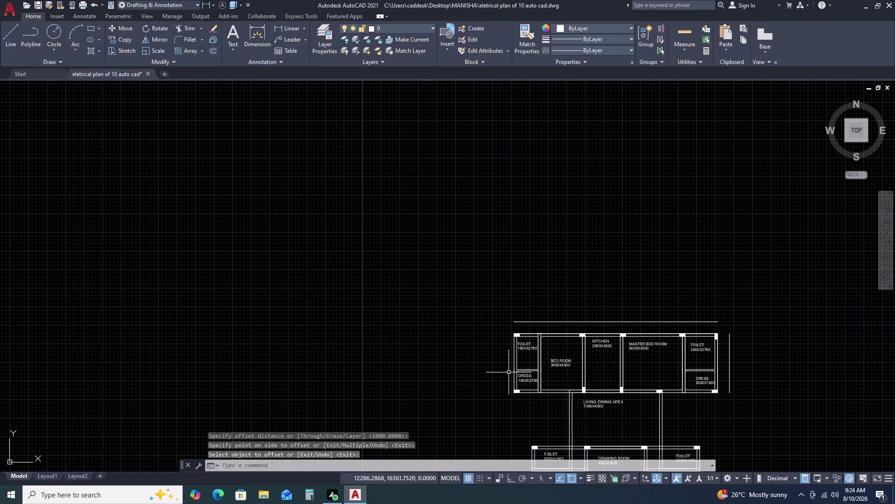
Draw a line along the left wall from the top-left corner and offset it 1000 units left.
text(L)
key(space)
scroll(up, 3)
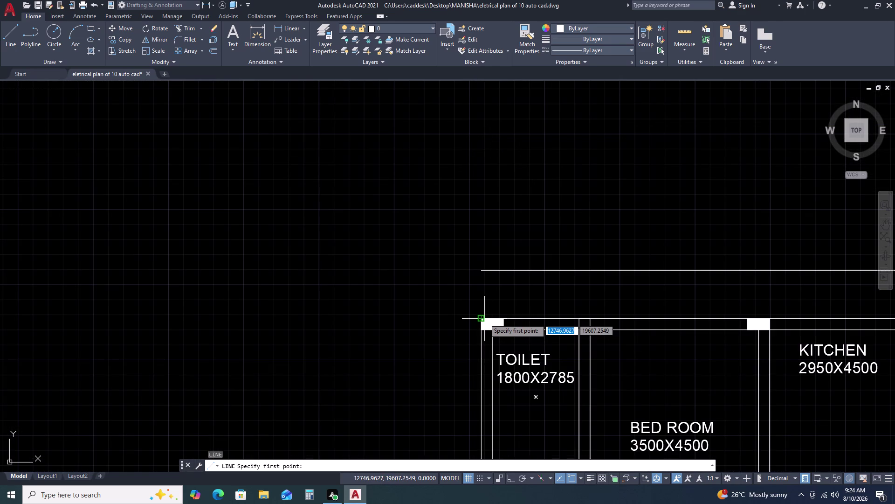
click(480, 320)
scroll(down, 3)
scroll(up, 3)
scroll(down, 3)
scroll(up, 3)
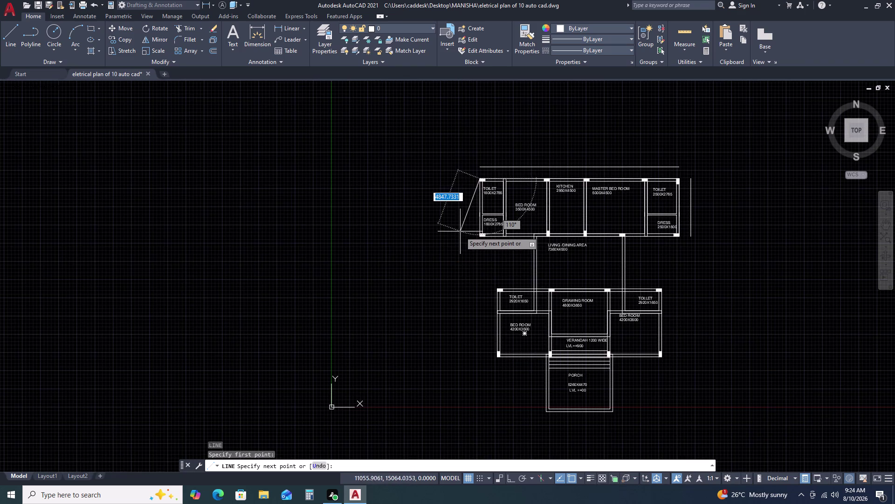
scroll(up, 3)
click(474, 249)
key(Escape)
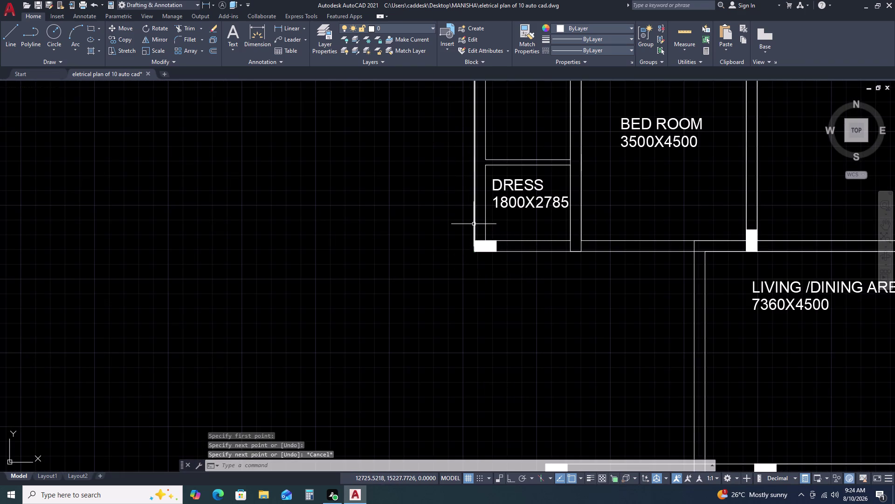
click(474, 224)
text(O)
key(space)
key(space)
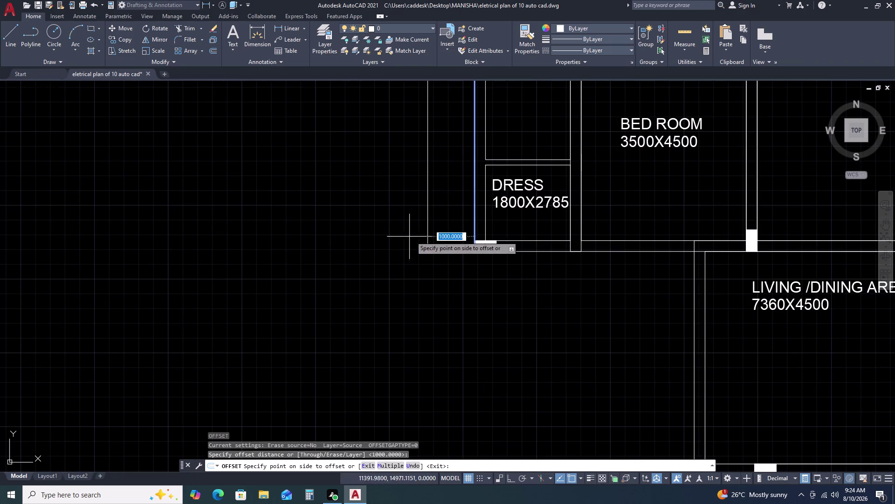
click(402, 238)
scroll(down, 3)
key(Escape)
middle_drag(443, 334, 636, 186)
key(space)
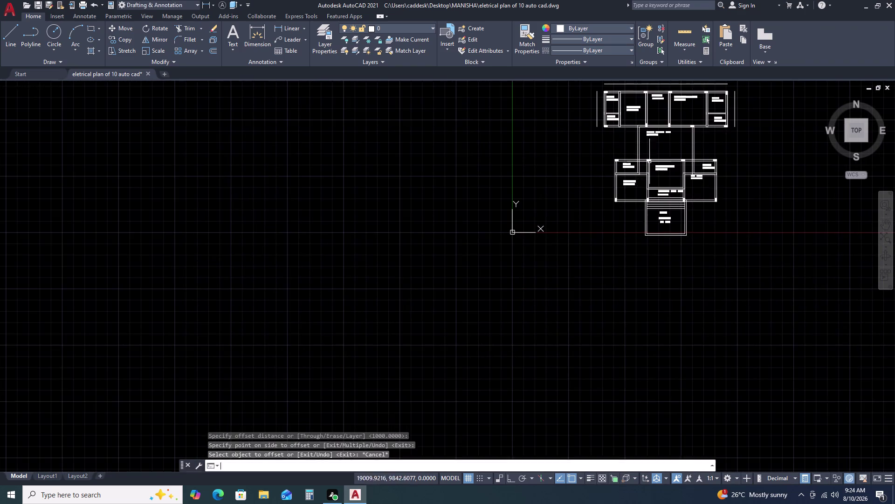
Check the wall and DRESS room outlines above the living area.
scroll(up, 3)
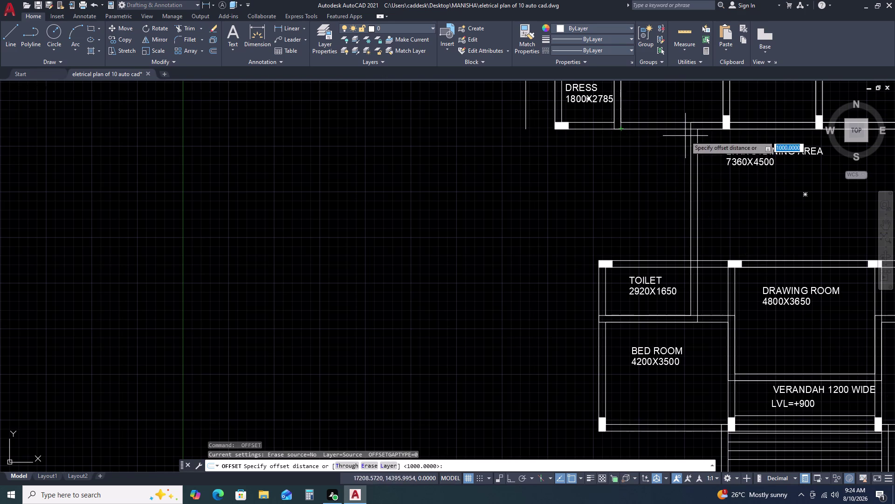
click(553, 130)
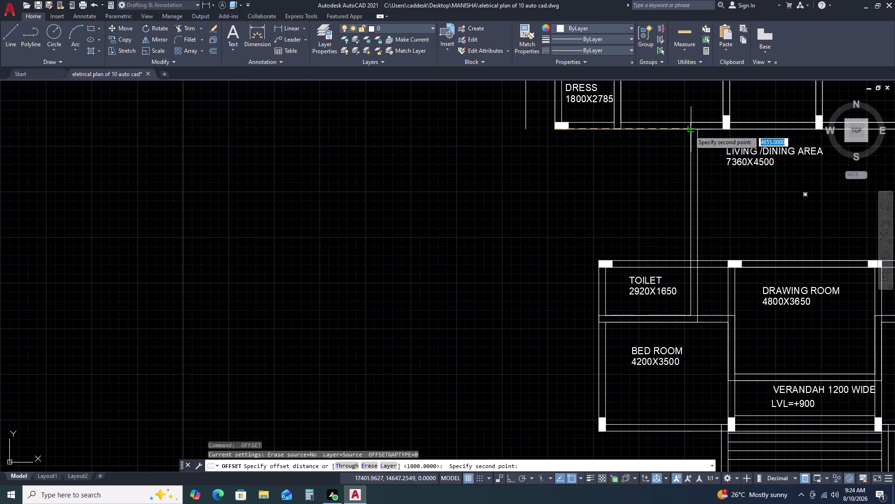
click(689, 130)
key(Escape)
double_click(655, 130)
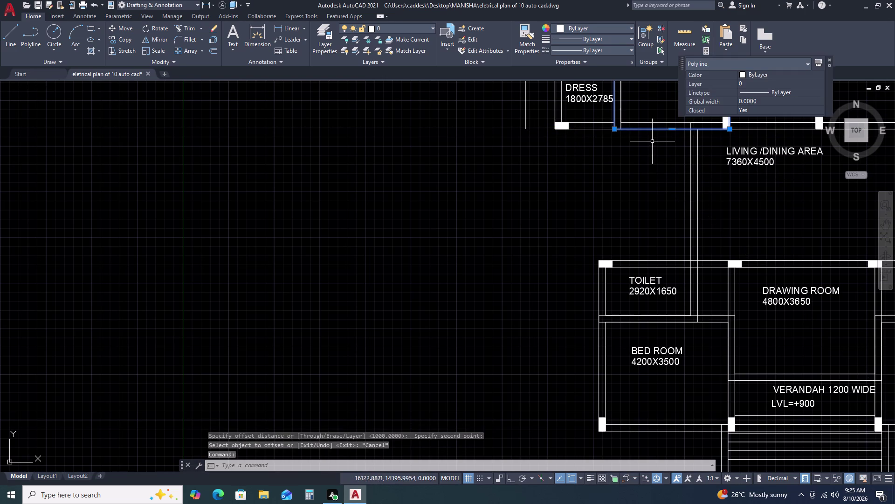
key(Escape)
click(598, 130)
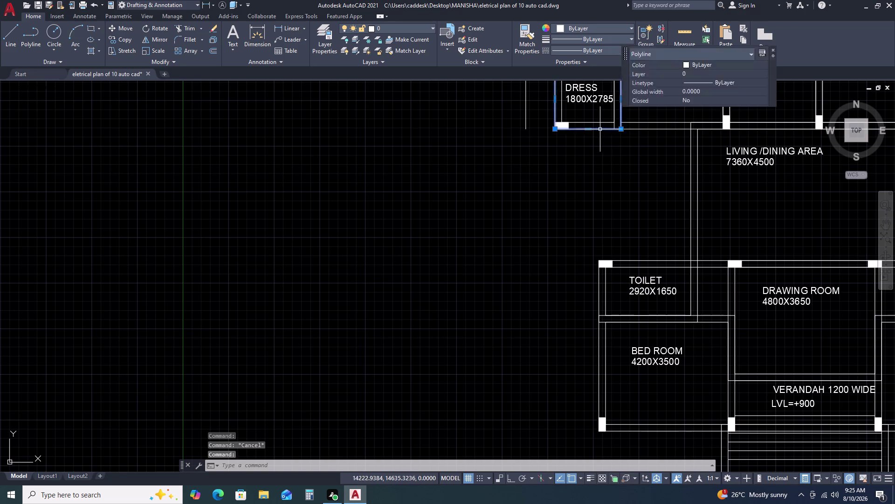
key(Escape)
Draw a 4655-long line from the living area wall corner to the DRESS room corner.
text(L)
key(space)
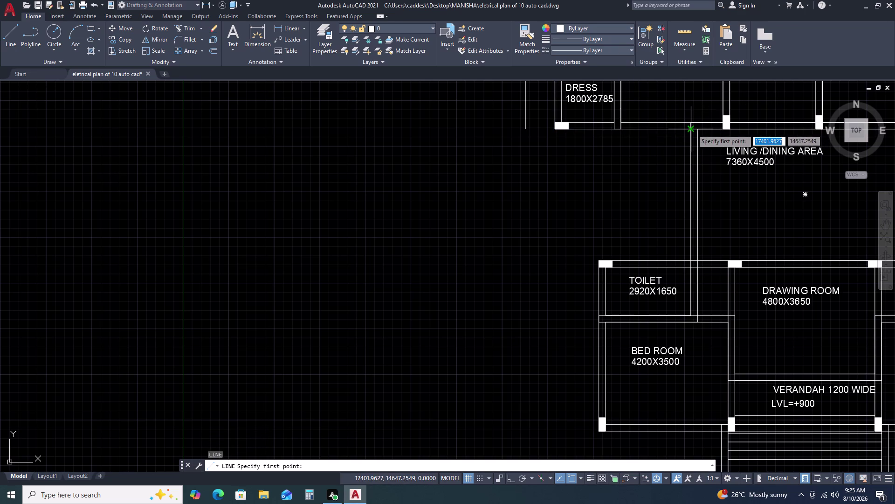
click(692, 129)
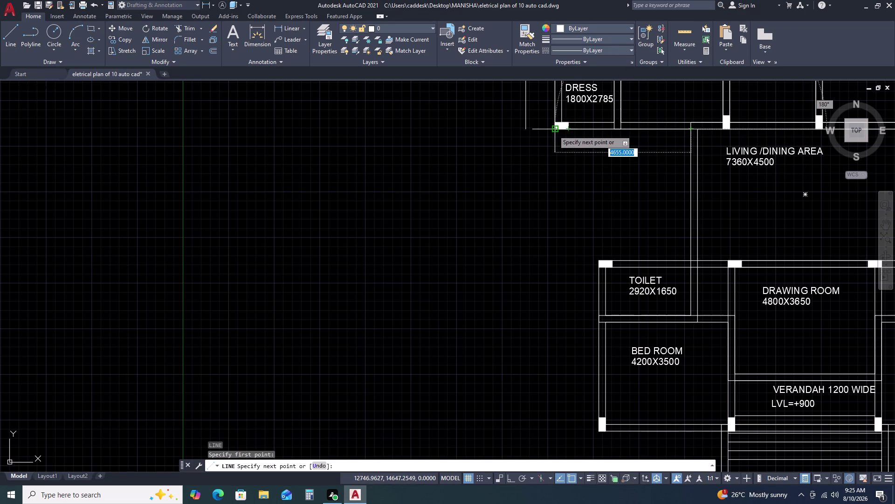
click(553, 131)
key(Escape)
click(597, 129)
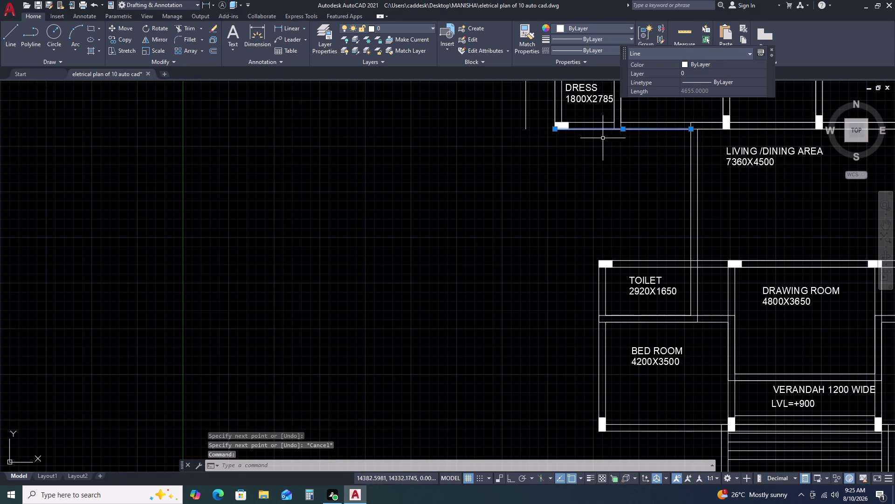
Offset the new line 1000 units downward, then delete the misplaced copied line.
text(O)
key(space)
key(space)
key(space)
key(space)
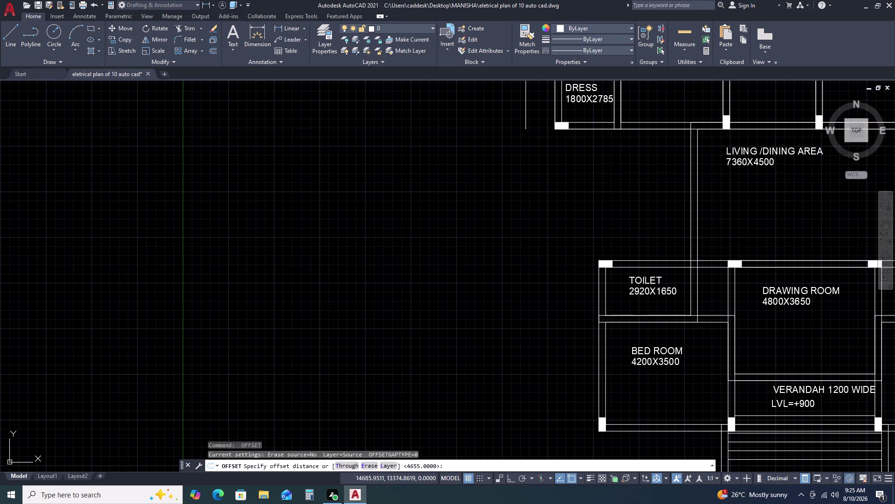
text(1)
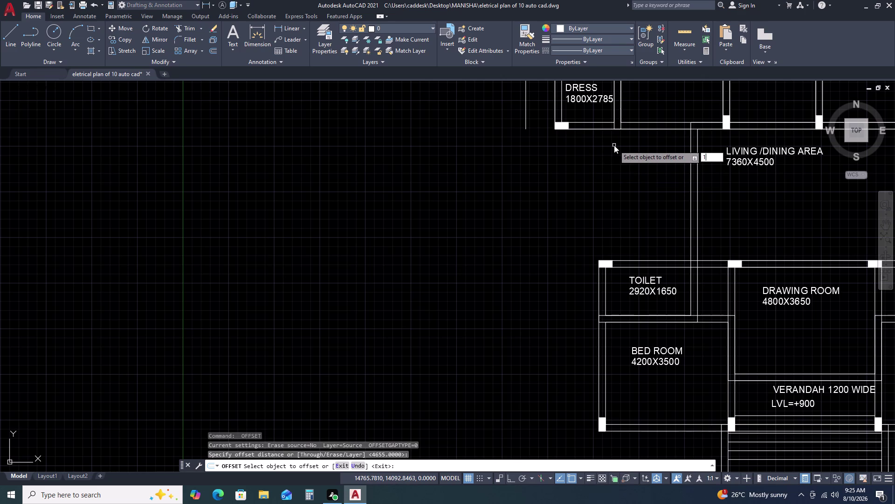
text(0)
text(00)
key(space)
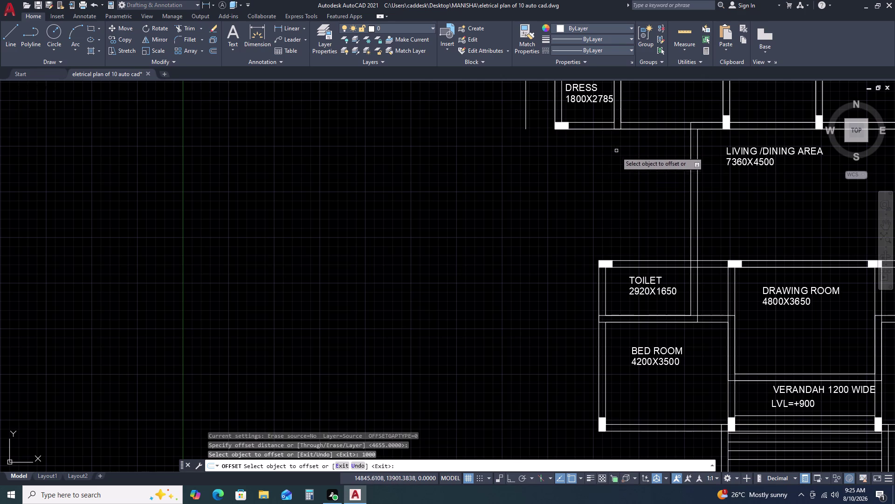
click(610, 129)
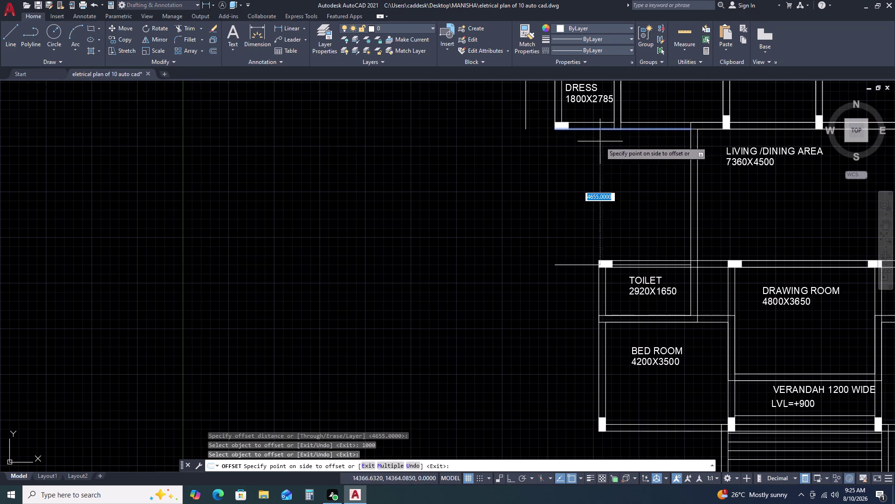
click(594, 169)
key(Escape)
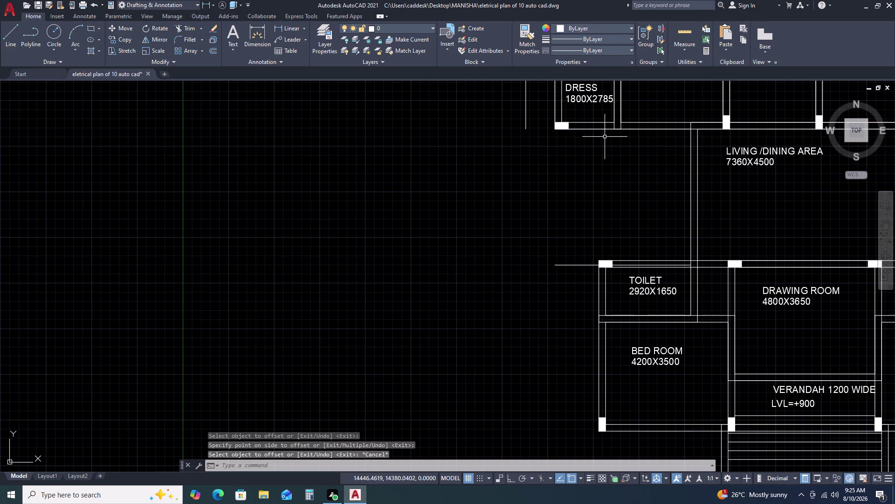
click(589, 232)
click(557, 271)
key(Delete)
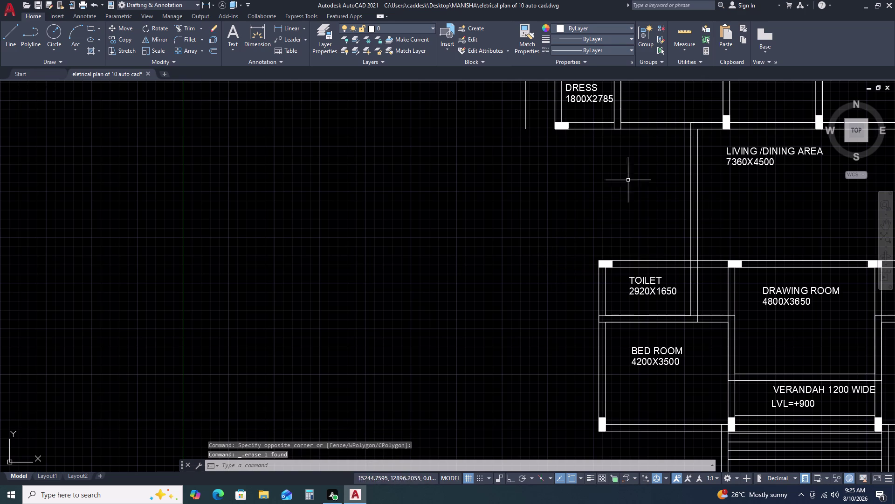
Redo the 1000-unit offset of the line beside the living area.
click(628, 129)
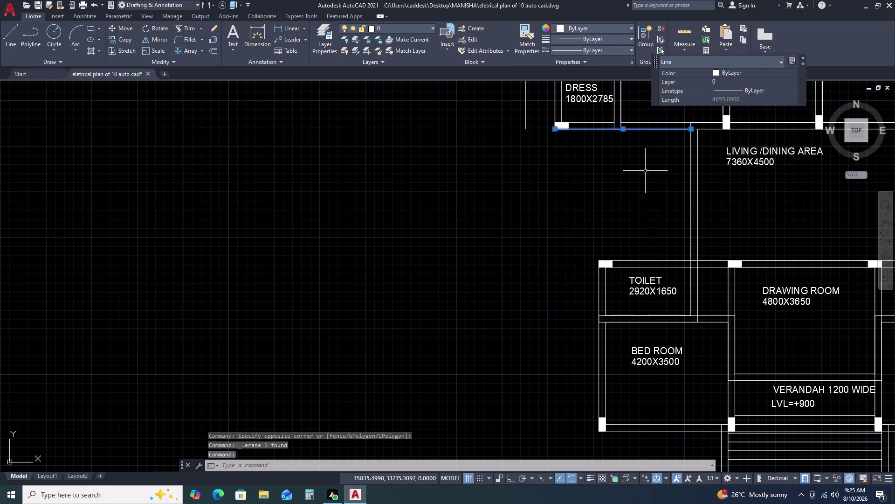
text(O)
key(space)
key(1)
key(0)
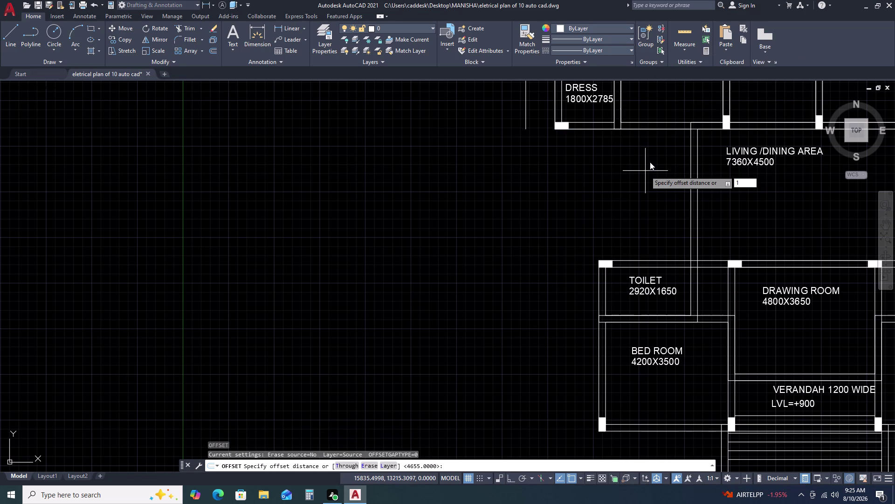
text(00)
key(space)
click(634, 191)
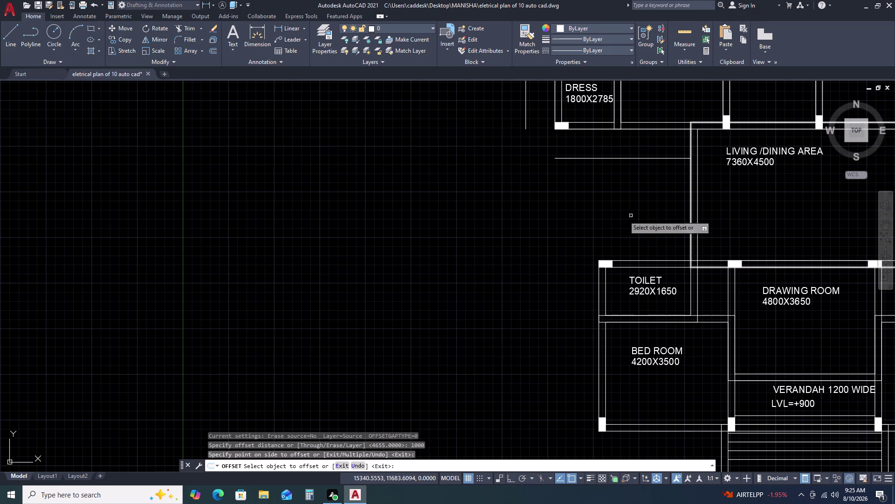
key(Escape)
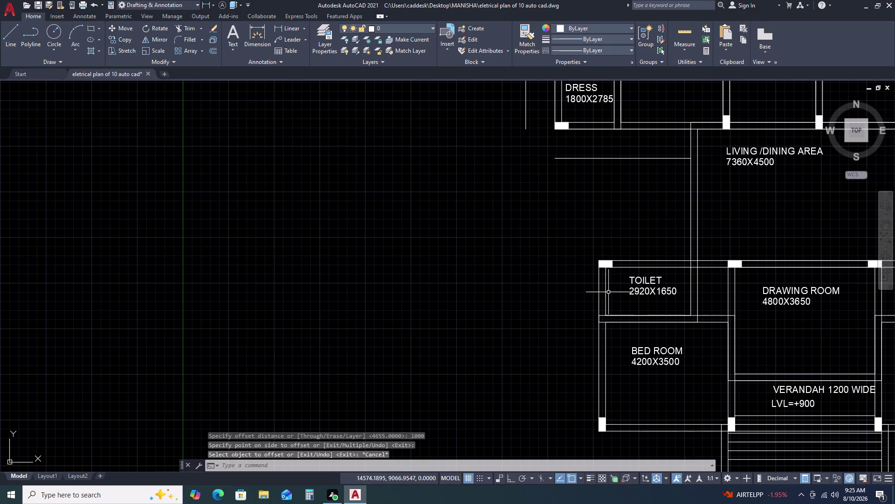
middle_drag(620, 280, 685, 222)
middle_click(685, 222)
Draw a 5840-long line from the toilet's outer corner to the bed room's lower corner.
text(L)
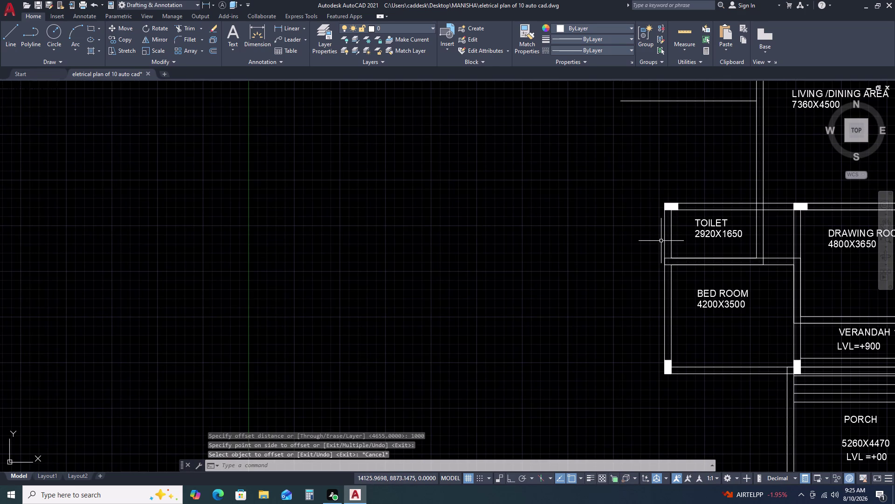
key(space)
click(663, 202)
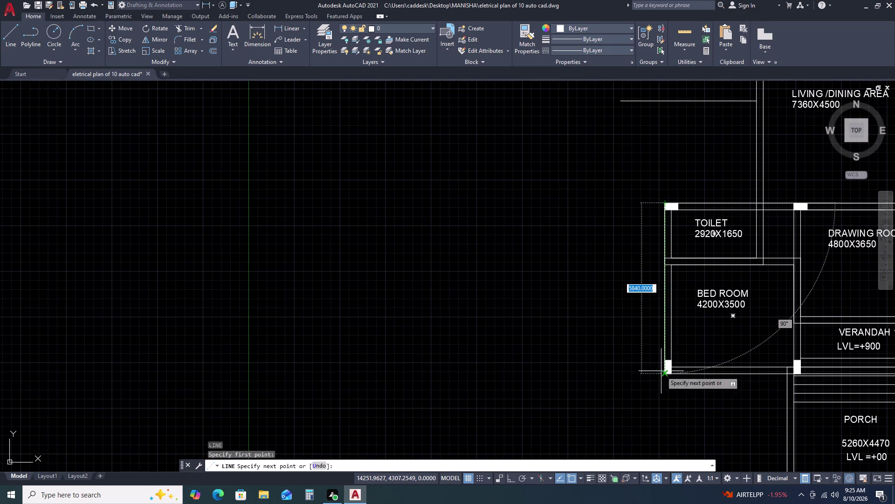
click(666, 373)
key(Escape)
click(664, 329)
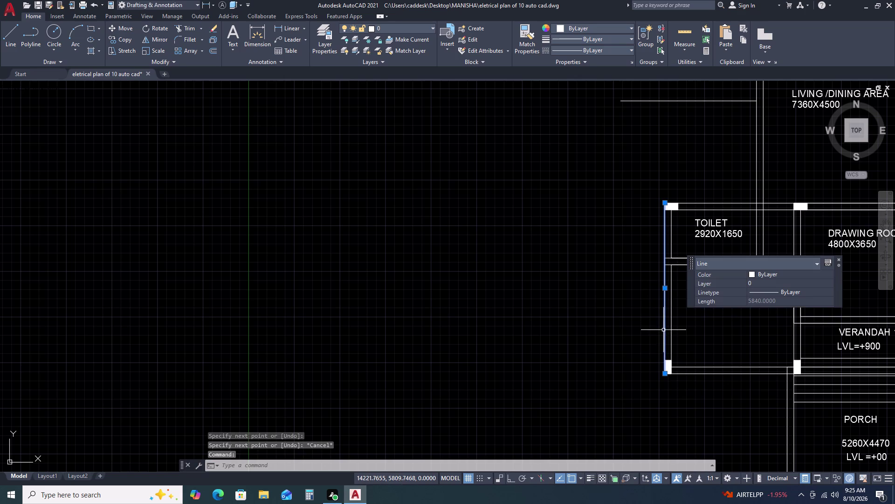
Offset that line 1000 units to the west.
text(O)
key(space)
key(space)
double_click(613, 338)
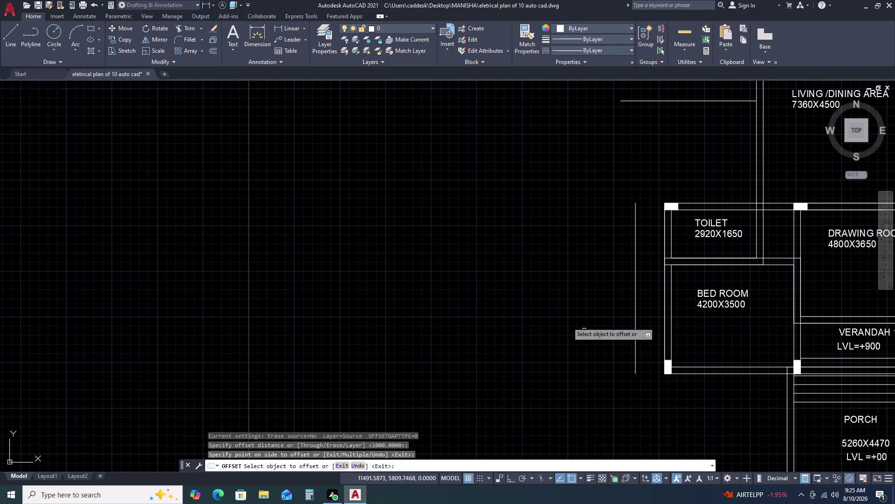
scroll(down, 3)
scroll(up, 3)
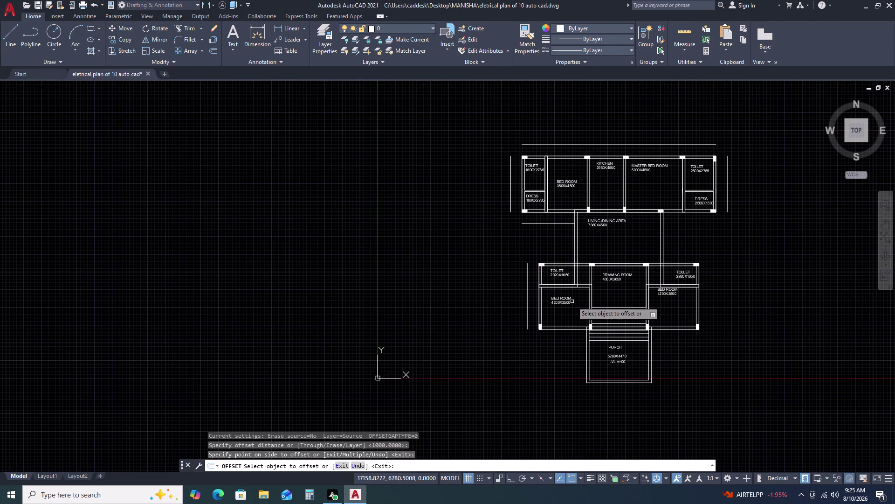
Extend the outer guide line to its boundary.
key(Escape)
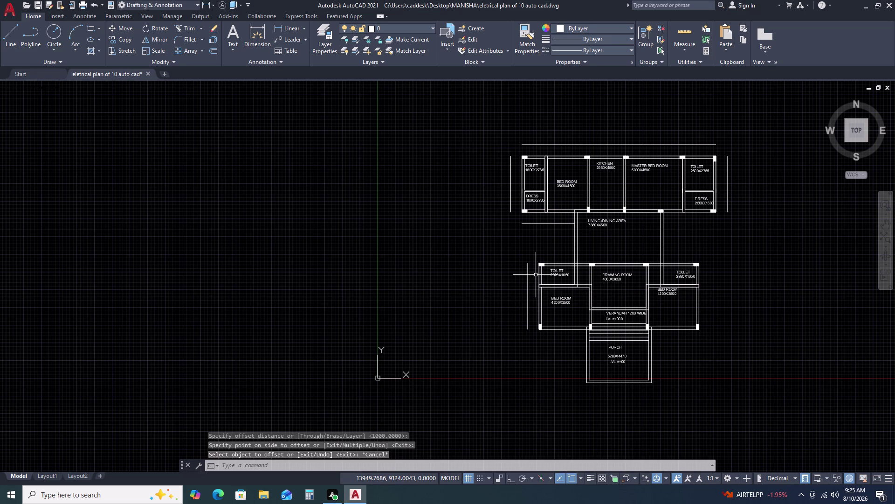
text(EX)
key(space)
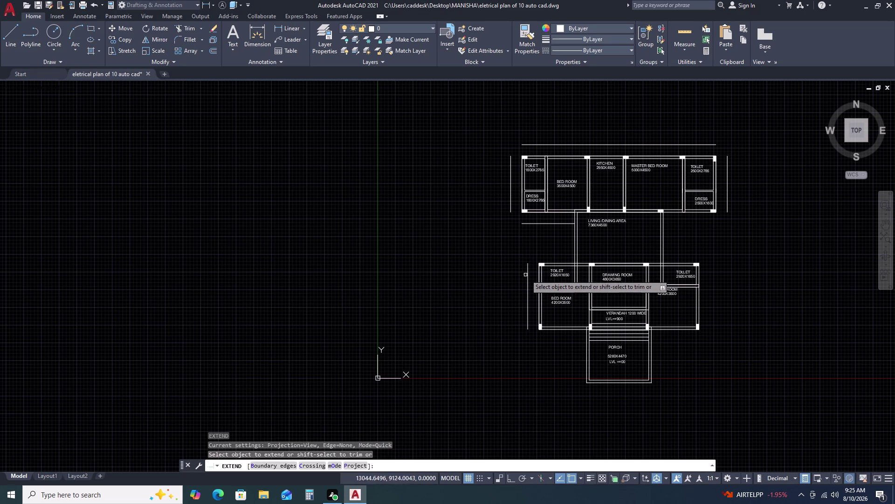
click(527, 279)
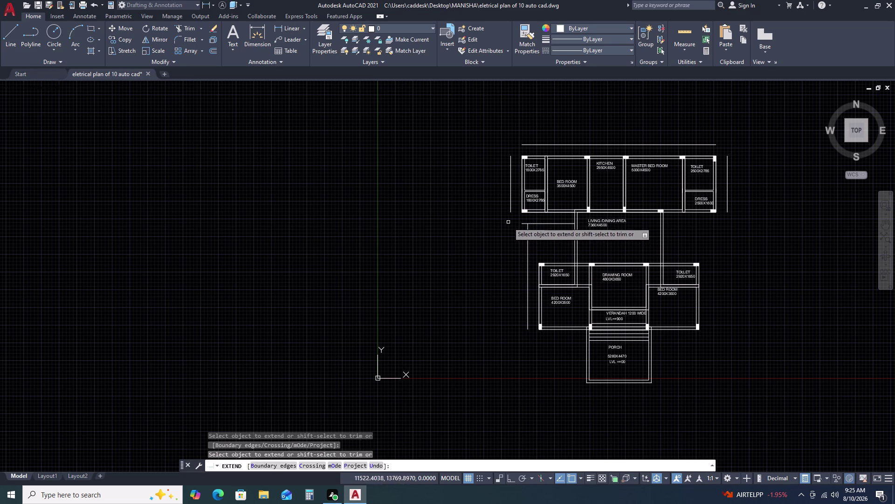
key(Escape)
scroll(up, 3)
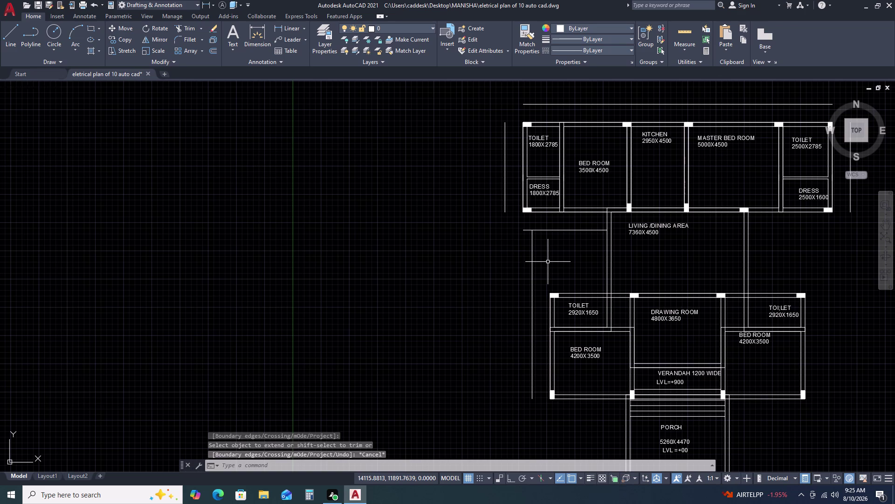
Fillet the short horizontal line and the top line to the west outer line.
text(F)
key(space)
click(543, 232)
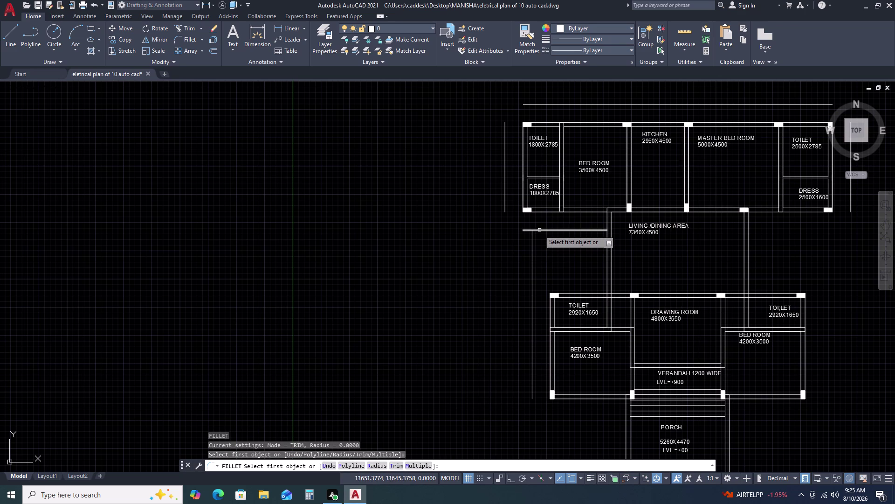
double_click(540, 230)
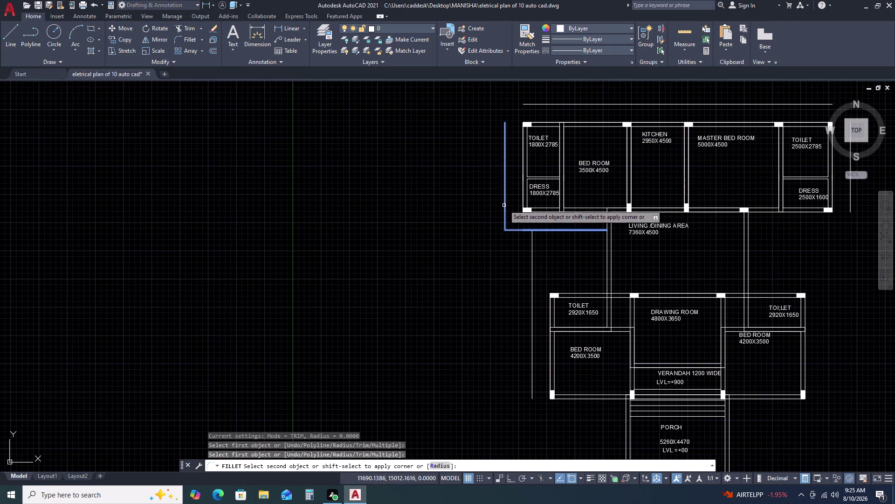
click(506, 202)
key(space)
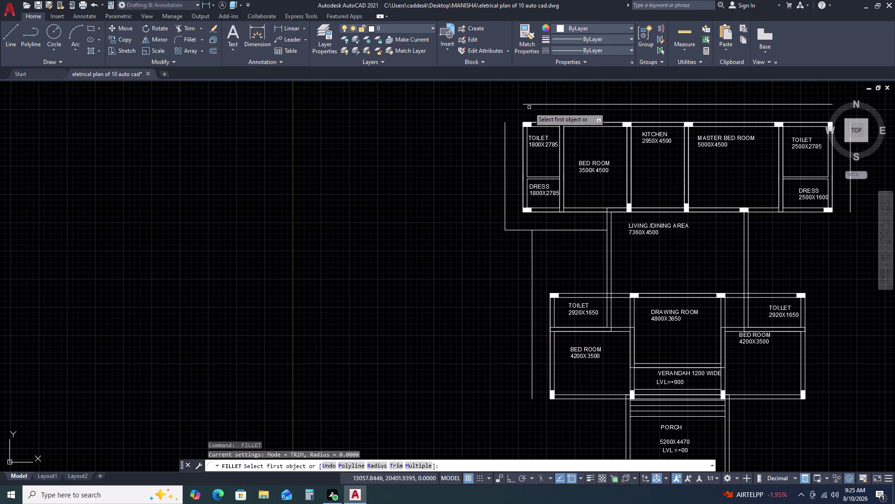
double_click(536, 103)
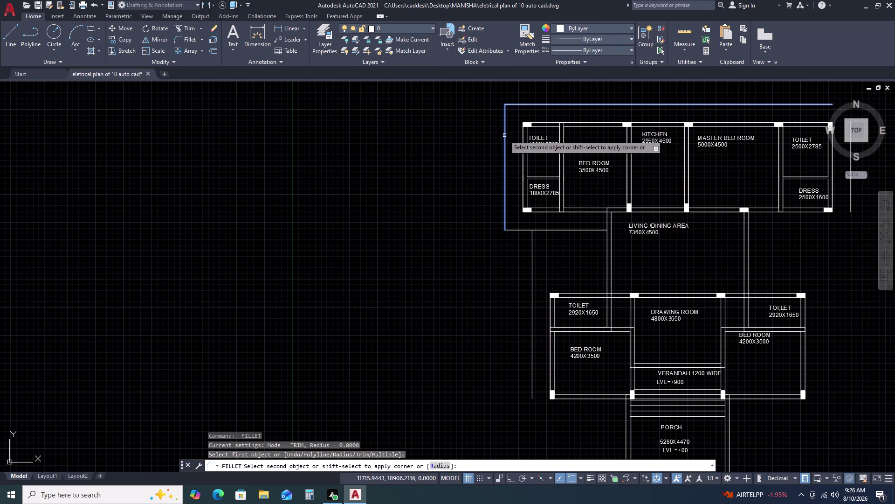
click(506, 139)
scroll(down, 3)
Fillet the top outer line with the east line to close the top-right corner.
key(space)
scroll(up, 3)
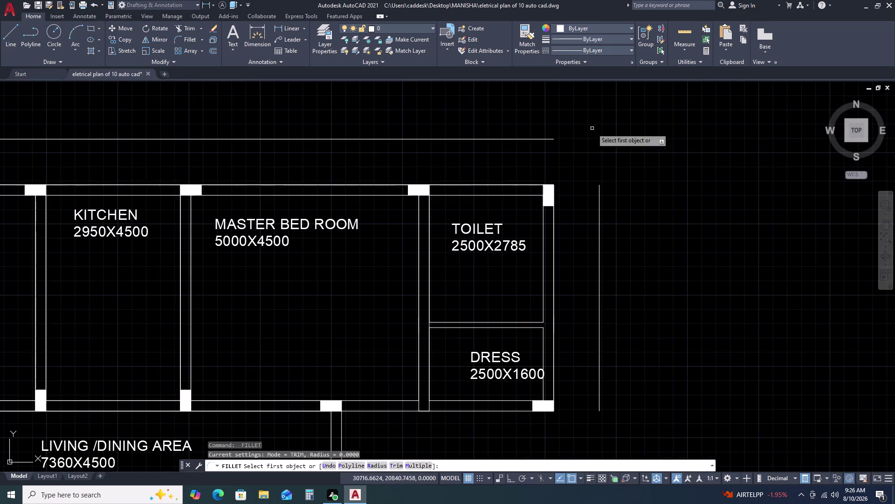
click(544, 138)
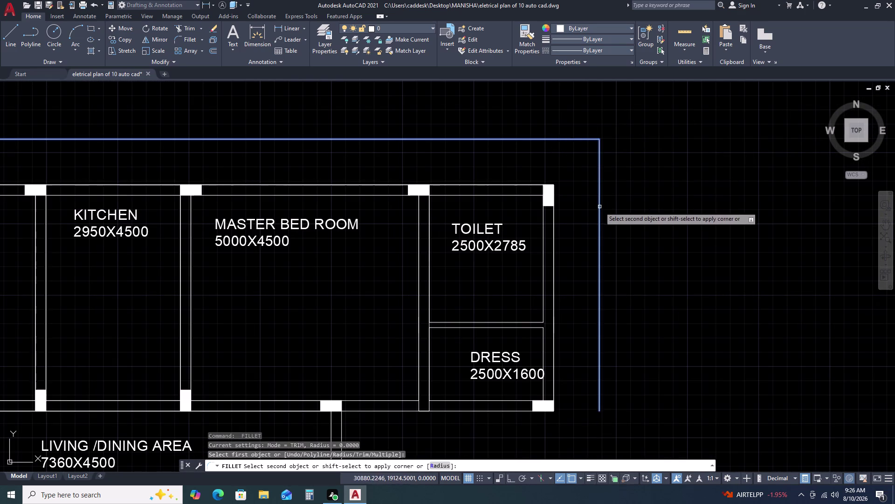
click(600, 207)
scroll(down, 3)
key(Escape)
scroll(up, 3)
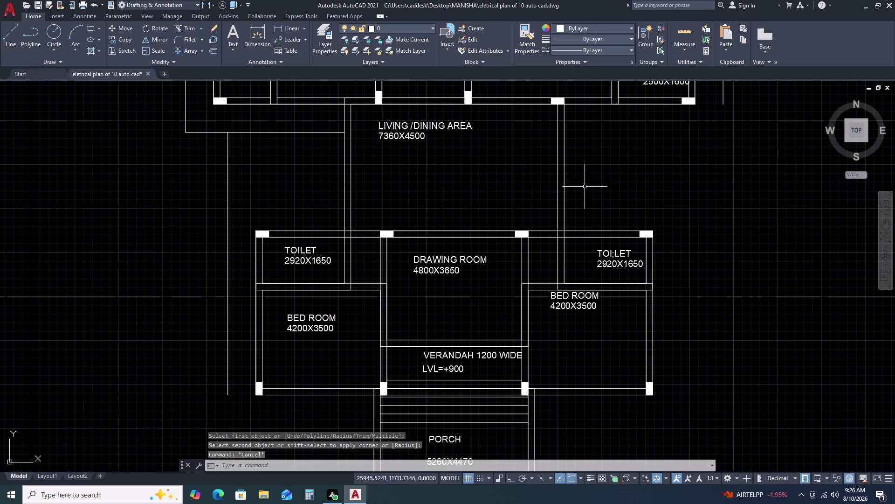
Draw a horizontal line from the living area's east wall to the east toilet wall.
text(L)
key(space)
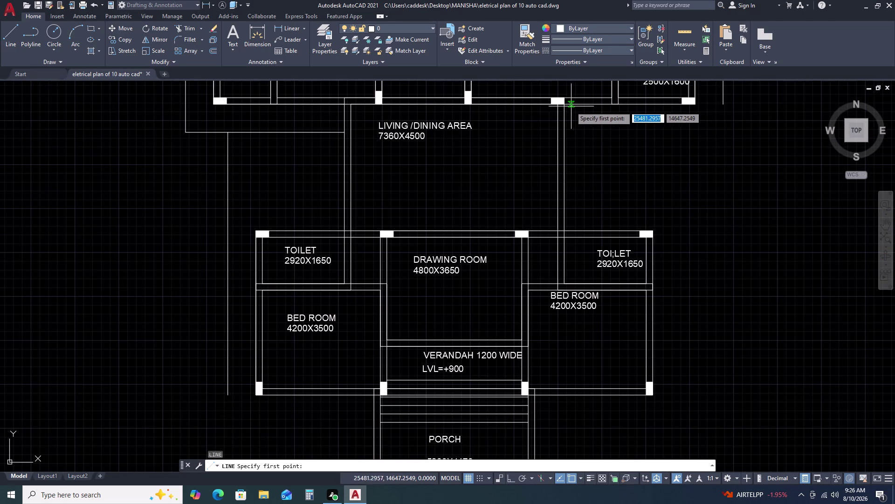
click(566, 107)
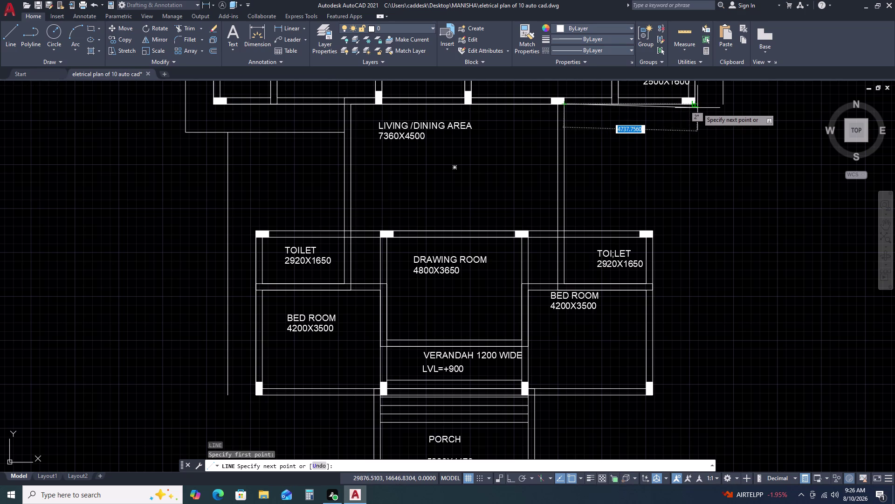
double_click(697, 106)
key(Escape)
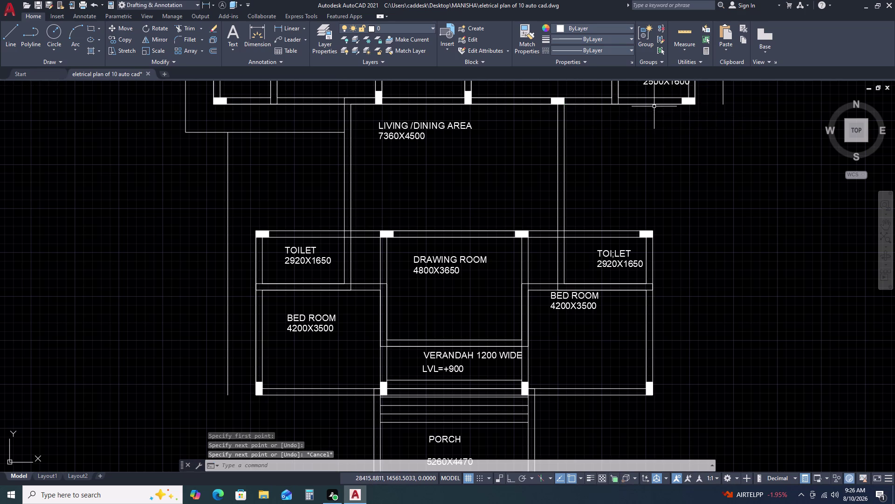
click(654, 106)
click(652, 104)
key(Escape)
key(Escape)
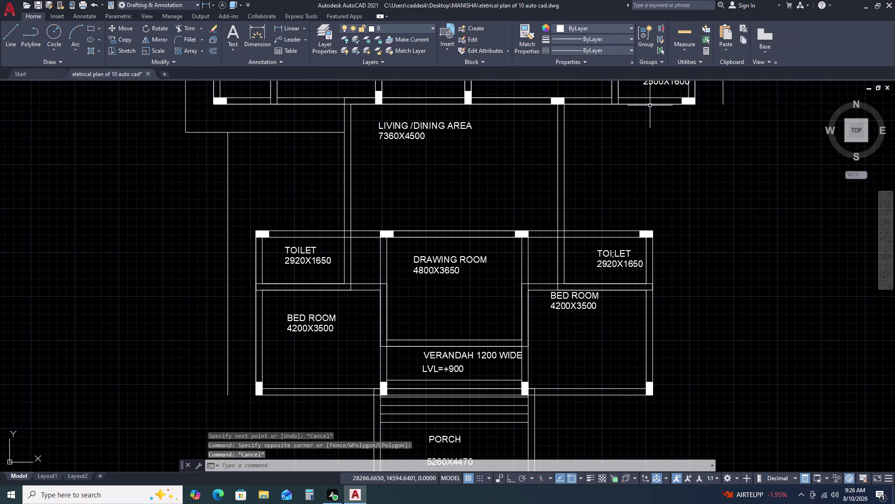
double_click(650, 105)
Offset the new line 1000 units downward.
text(O)
key(space)
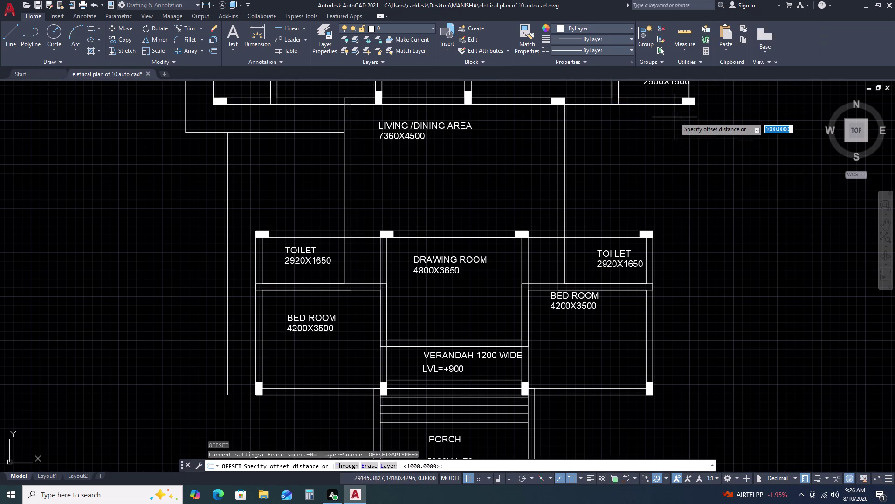
key(space)
click(709, 164)
key(Escape)
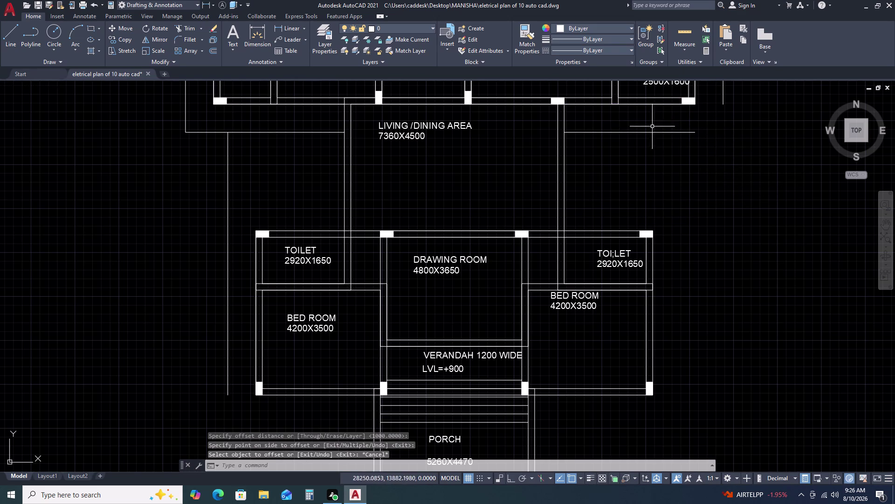
Fillet the offset line with the east outer line into a sharp corner.
text(F)
key(space)
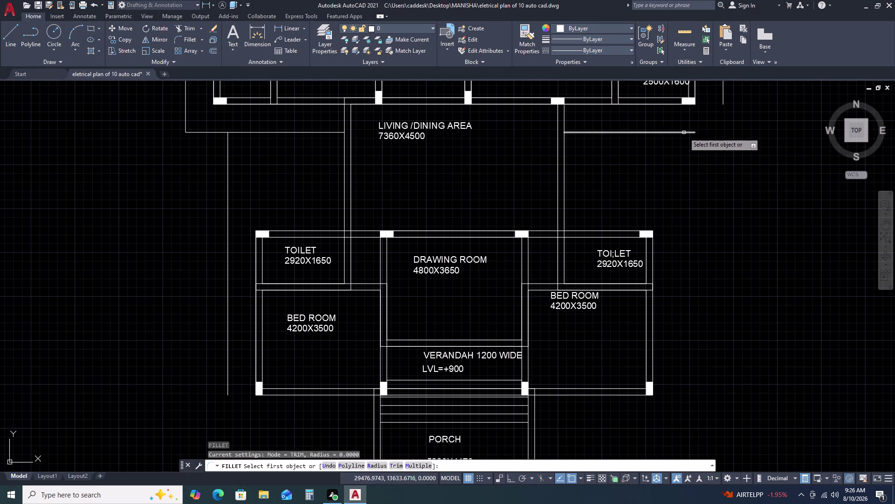
double_click(684, 132)
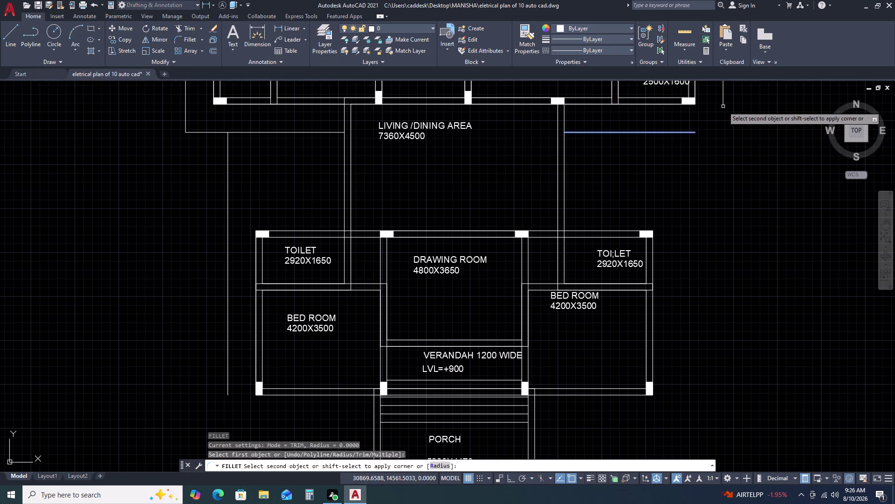
click(723, 102)
key(Escape)
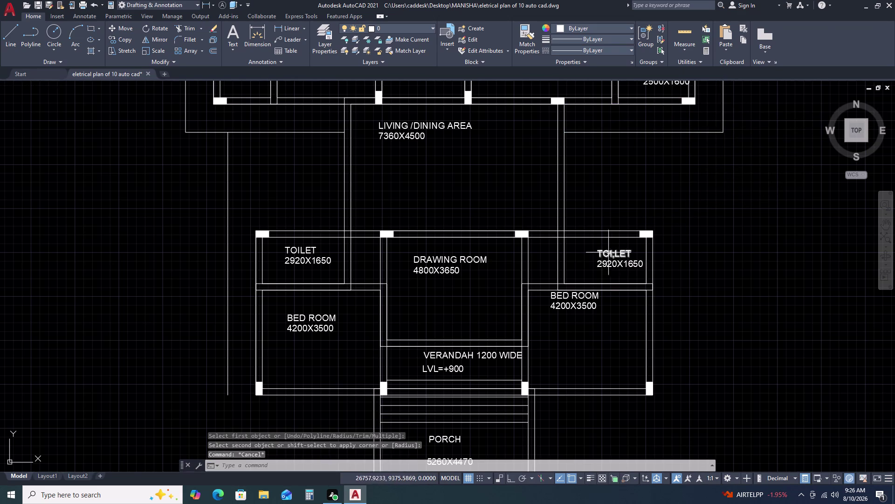
scroll(down, 3)
middle_drag(622, 267, 630, 188)
Draw a vertical line from the east toilet corner to the lower bedroom corner.
text(L)
key(space)
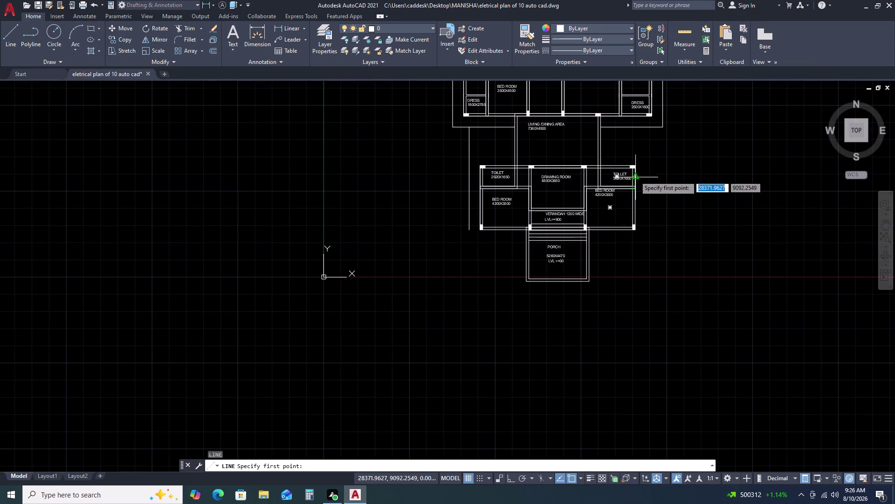
scroll(up, 3)
click(631, 149)
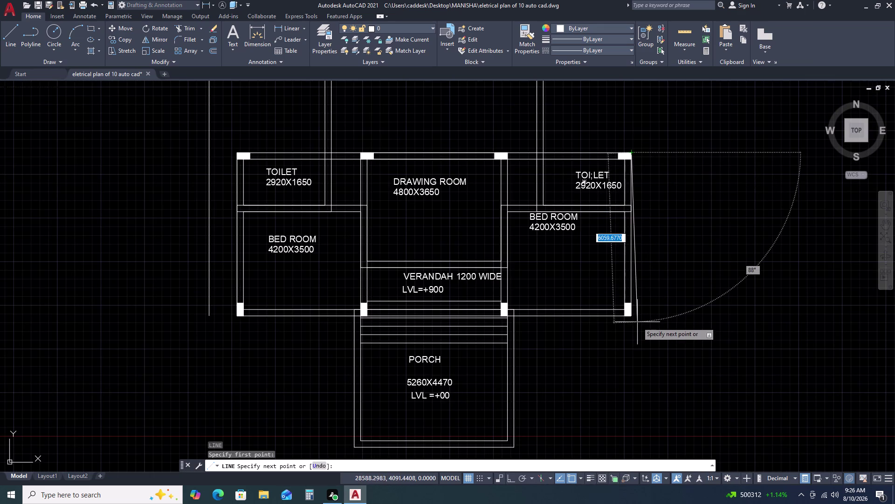
scroll(up, 3)
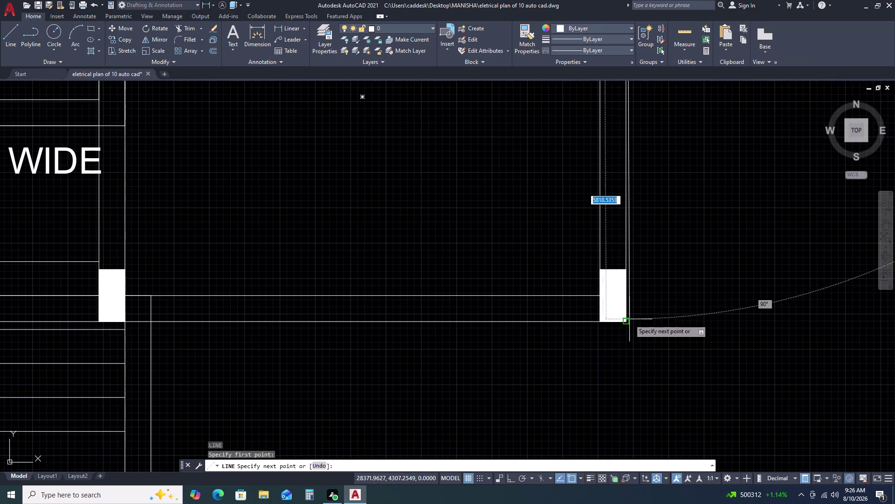
click(628, 323)
key(Escape)
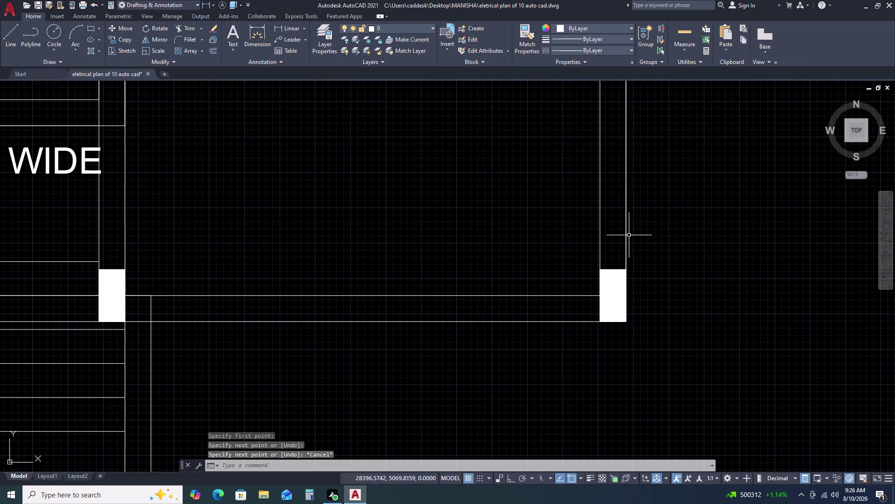
click(626, 231)
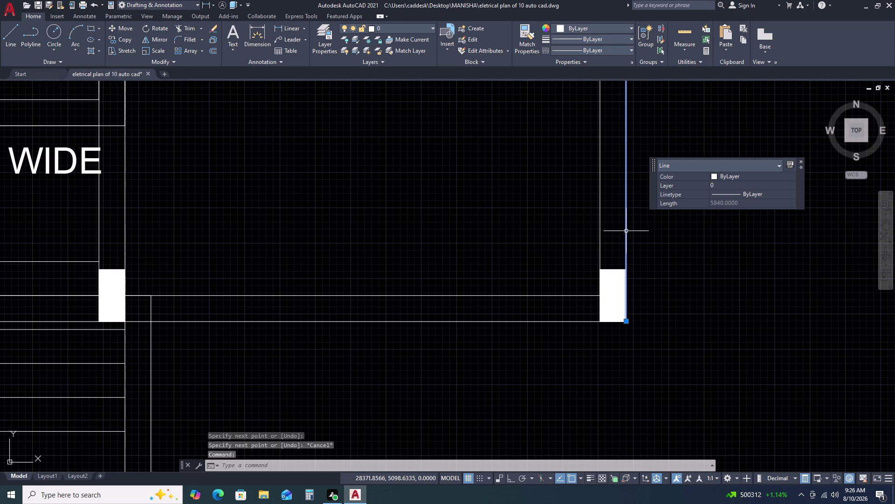
Offset that vertical wall line 1000 units to the right.
key(o)
key(space)
key(space)
click(698, 231)
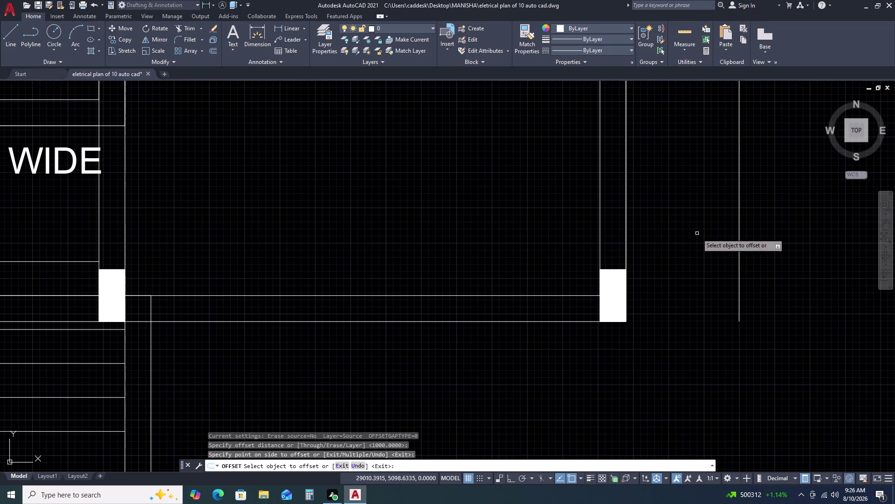
scroll(down, 3)
middle_drag(584, 301, 635, 219)
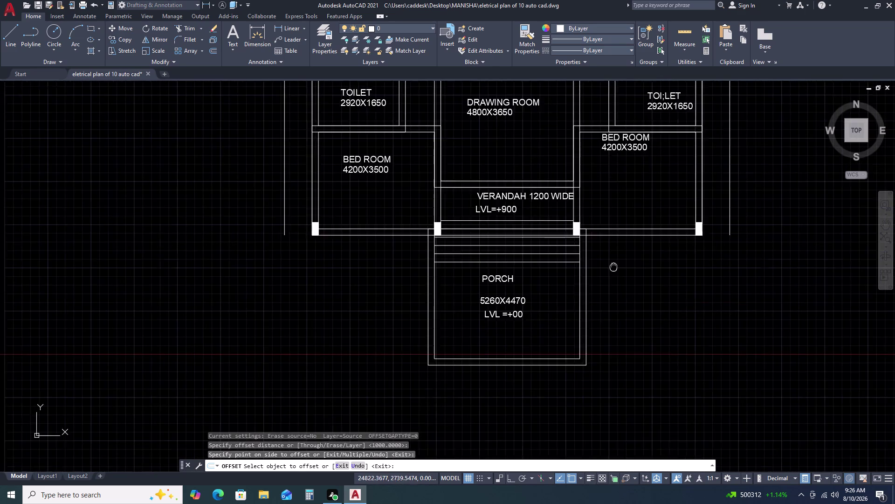
key(Escape)
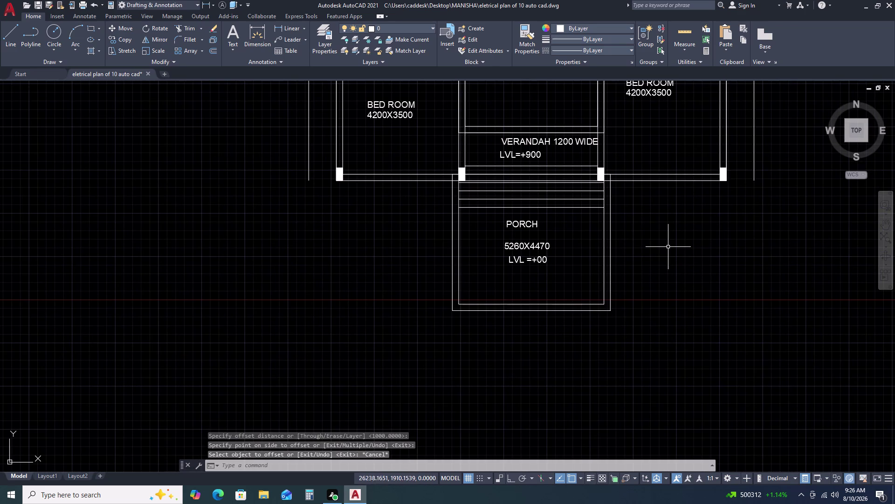
Trace the right front wall and the porch's right side and bottom edge with lines.
text(L)
key(space)
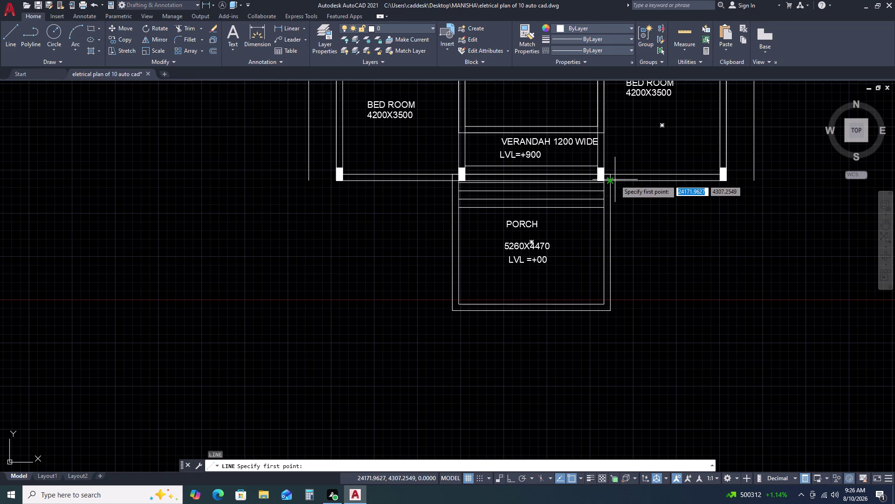
click(608, 181)
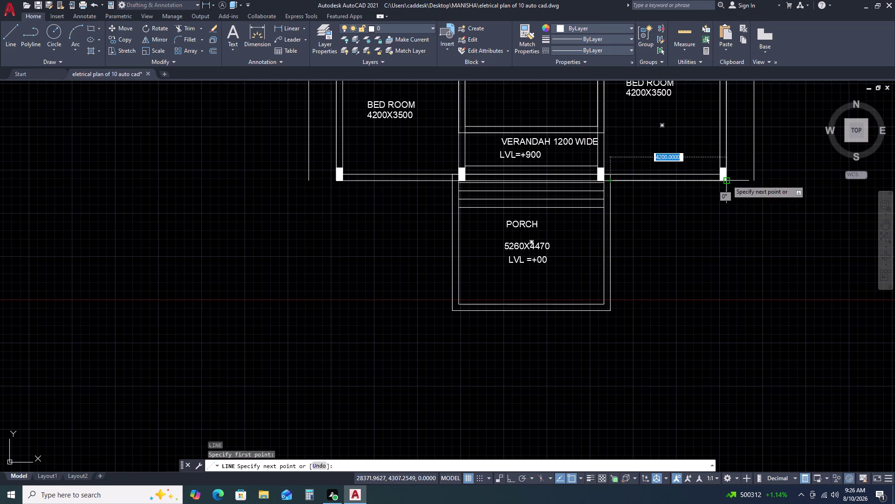
click(727, 180)
key(space)
key(space)
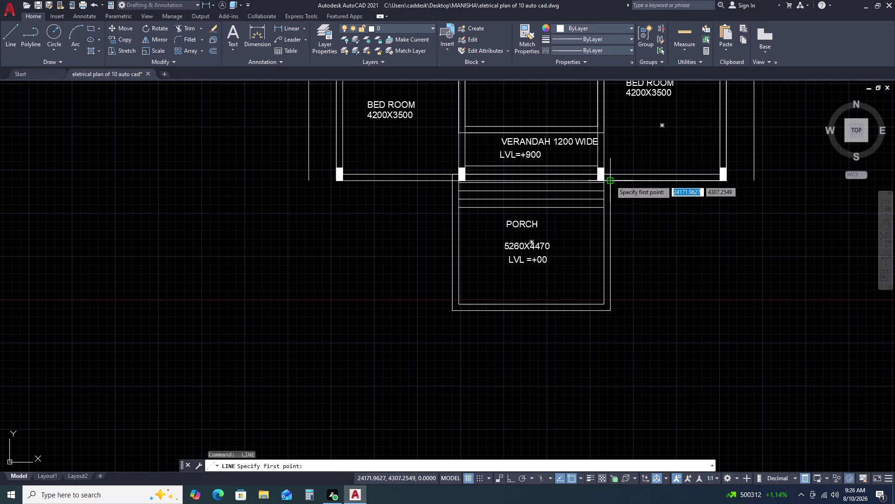
click(611, 180)
click(609, 310)
key(space)
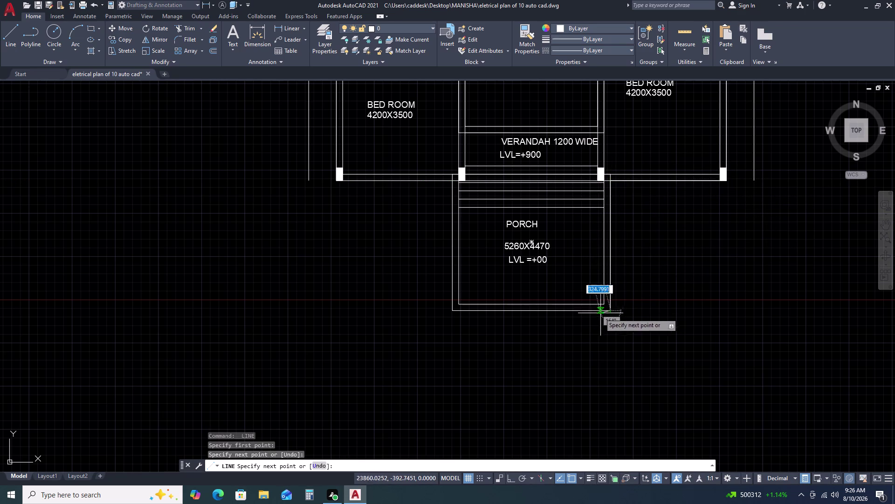
key(space)
click(451, 312)
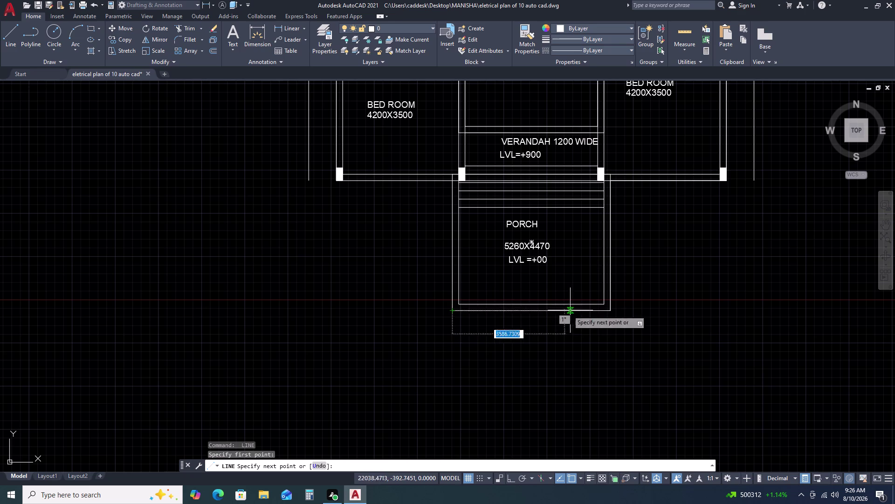
click(610, 313)
key(space)
Trace the porch's left side and the left front wall beside the bedroom.
key(space)
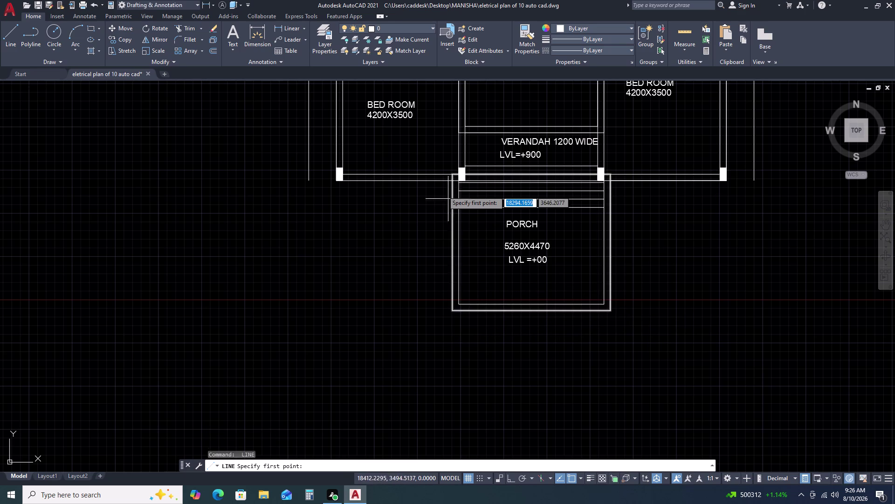
click(450, 181)
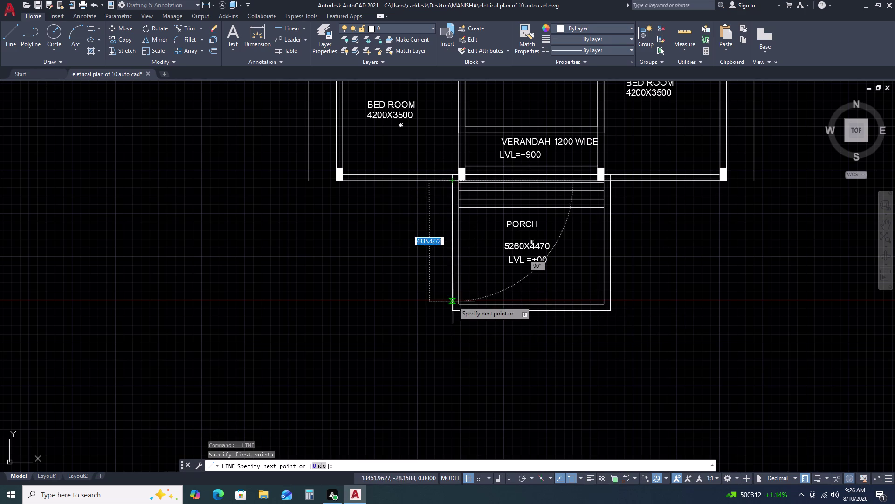
click(451, 308)
key(space)
key(space)
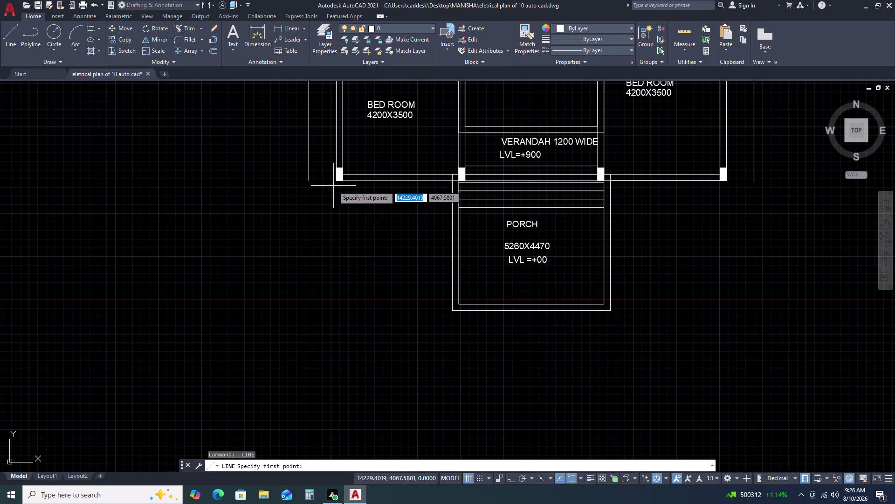
double_click(333, 182)
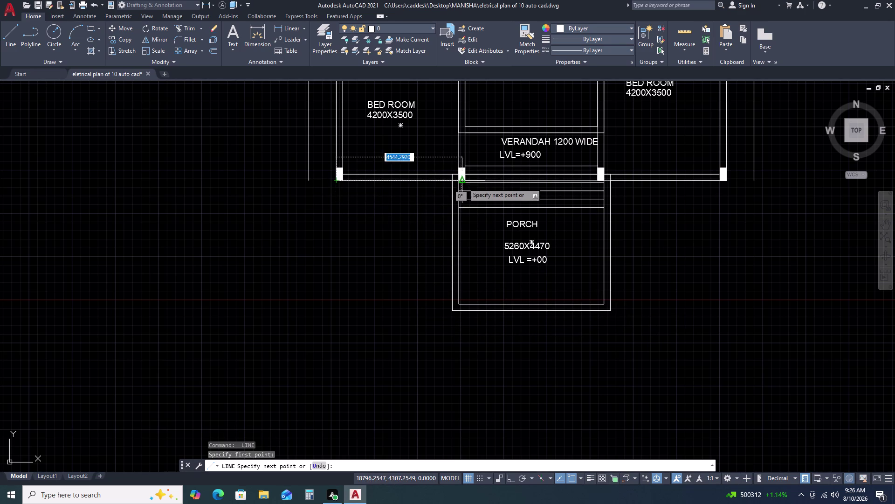
double_click(452, 180)
key(space)
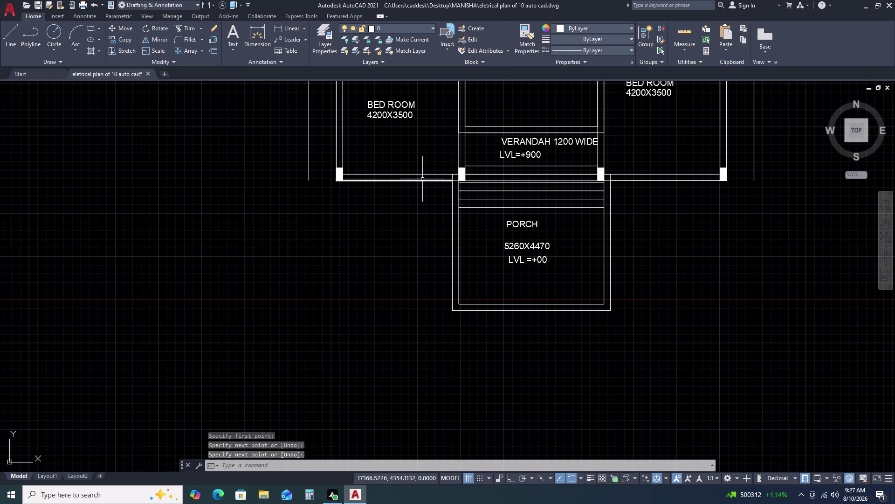
click(423, 180)
Offset the left front wall and porch left edge lines 1000 units outward.
text(O)
key(space)
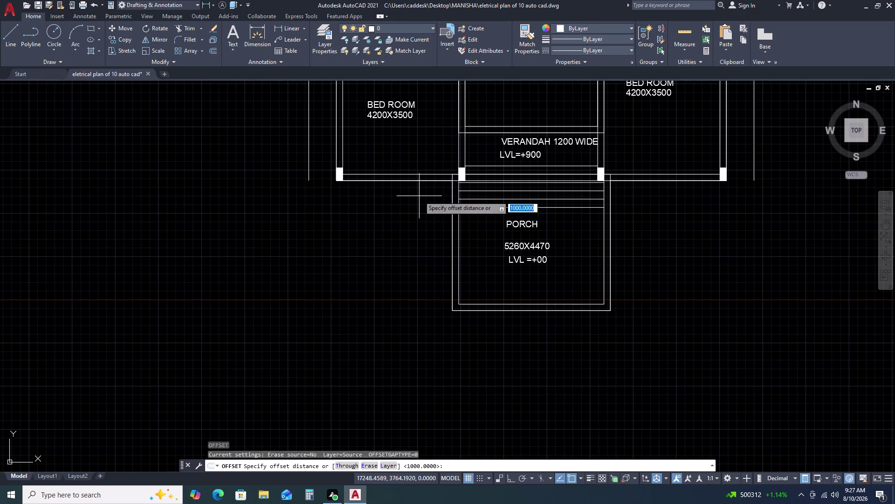
key(space)
click(400, 244)
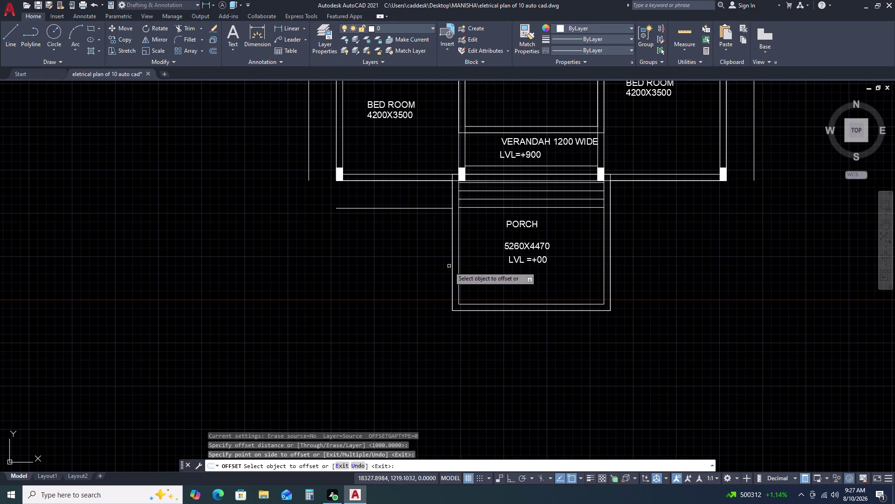
double_click(451, 272)
double_click(430, 276)
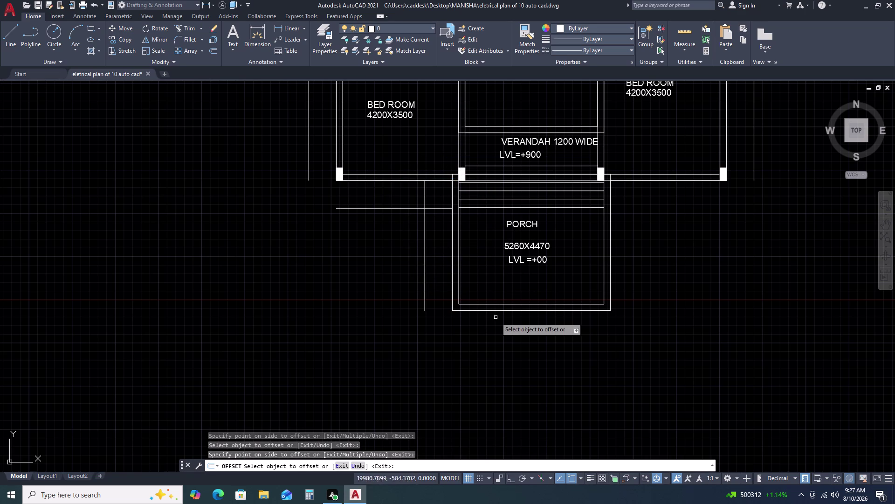
click(501, 311)
Offset the porch bottom, porch right edge and right front wall lines 1000 outward.
double_click(510, 353)
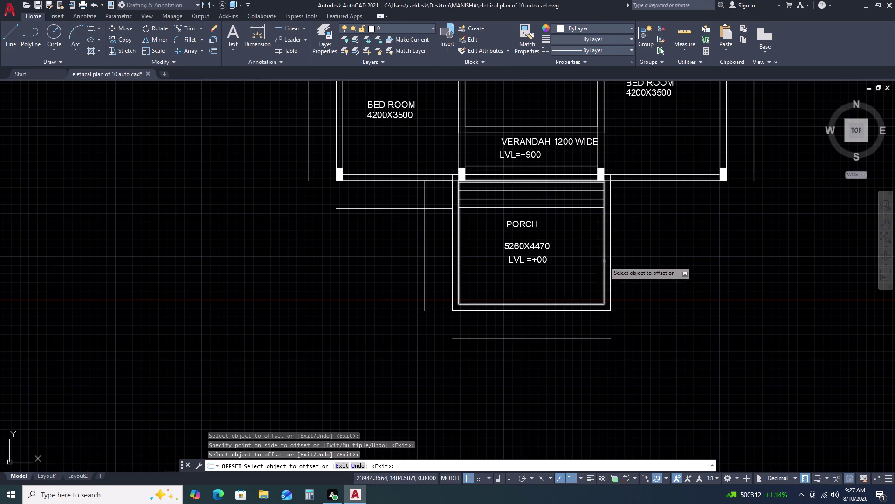
click(609, 255)
click(670, 254)
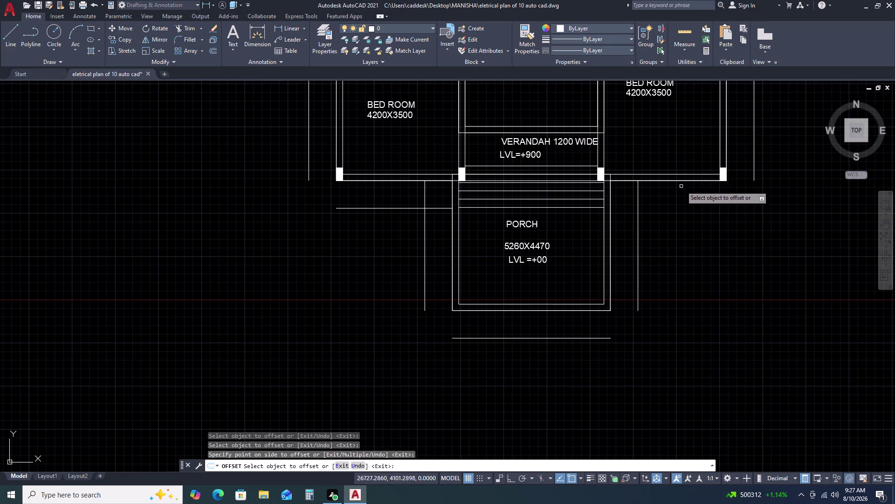
click(685, 180)
click(699, 228)
key(Escape)
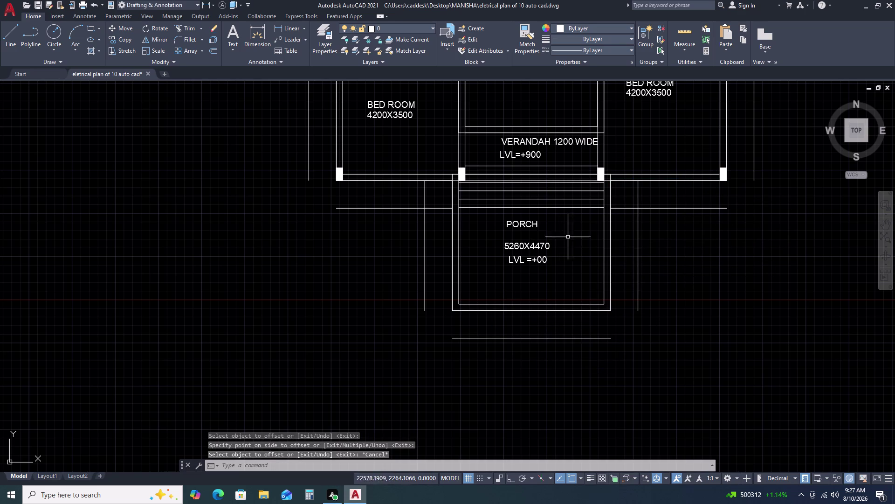
text(F)
key(space)
Fillet the right-side offset lines into sharp corners around the porch's right and bottom.
click(703, 208)
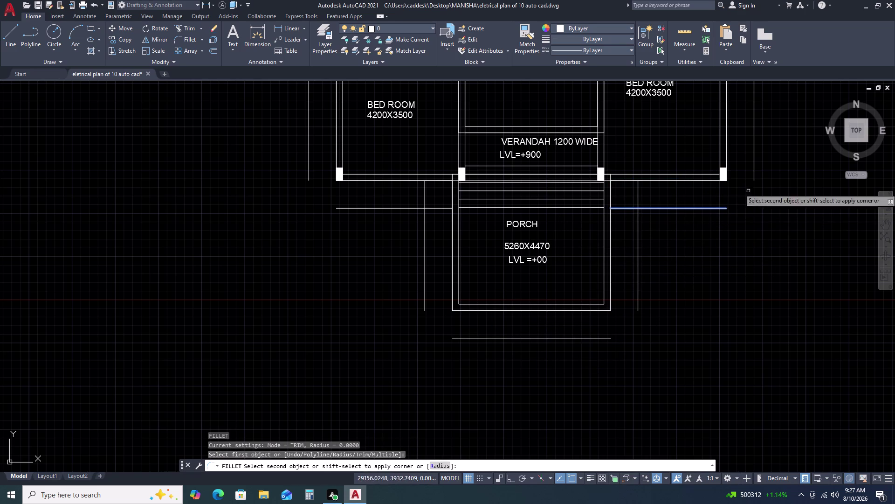
click(756, 176)
key(space)
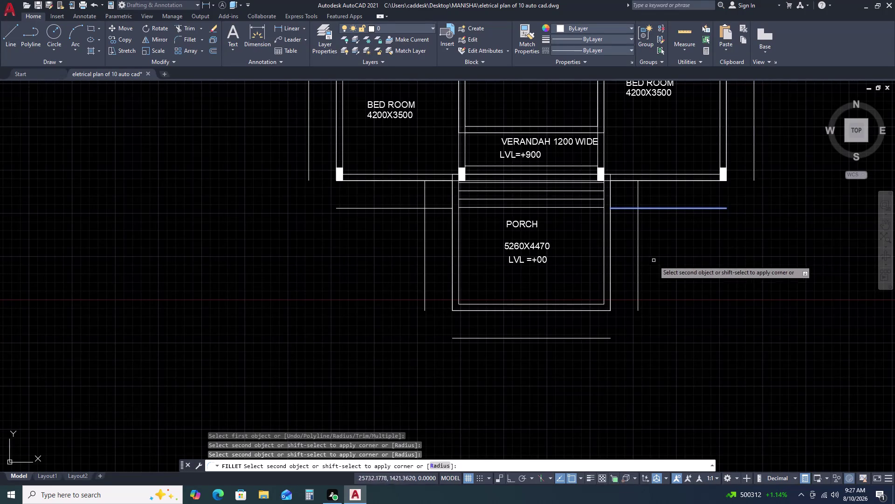
click(754, 174)
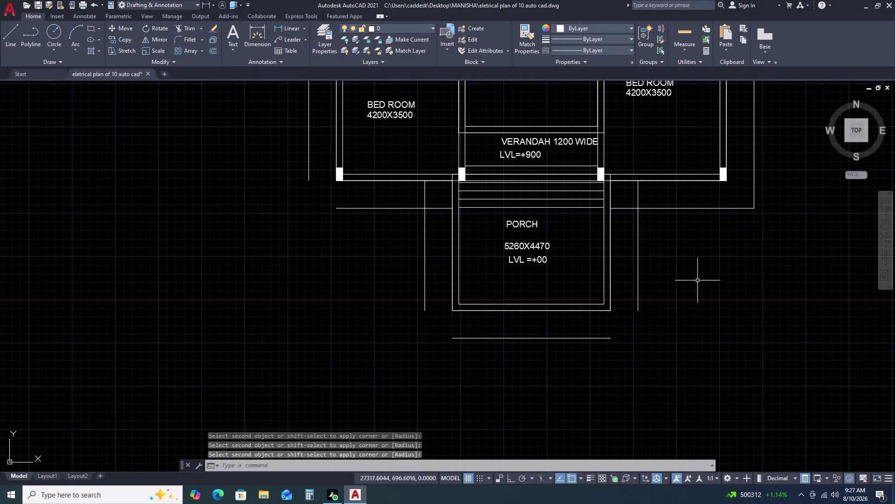
key(space)
click(638, 282)
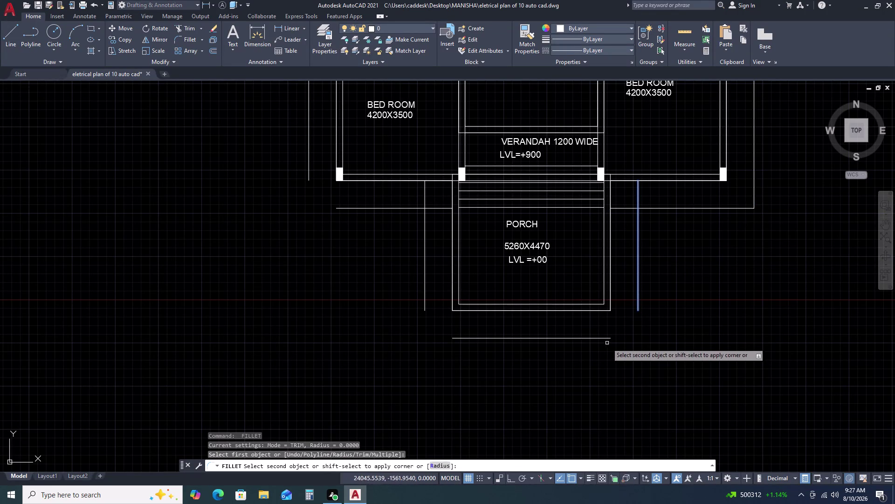
click(606, 338)
key(space)
click(649, 208)
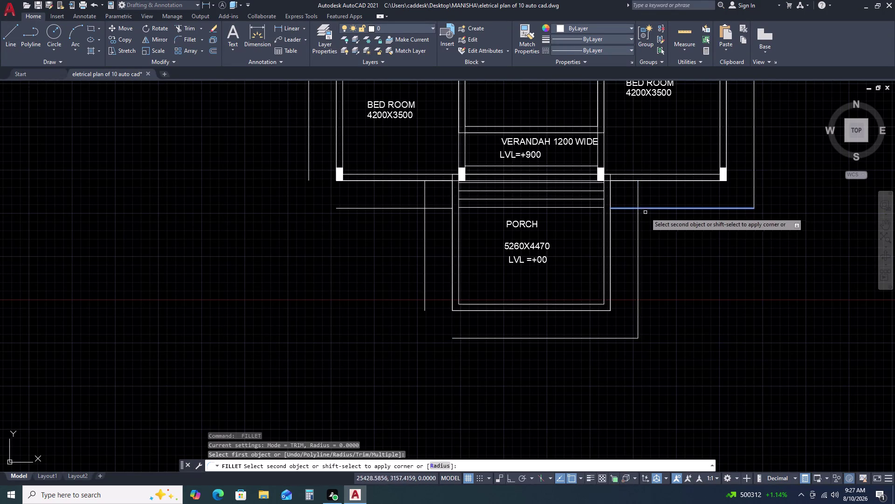
click(639, 222)
key(space)
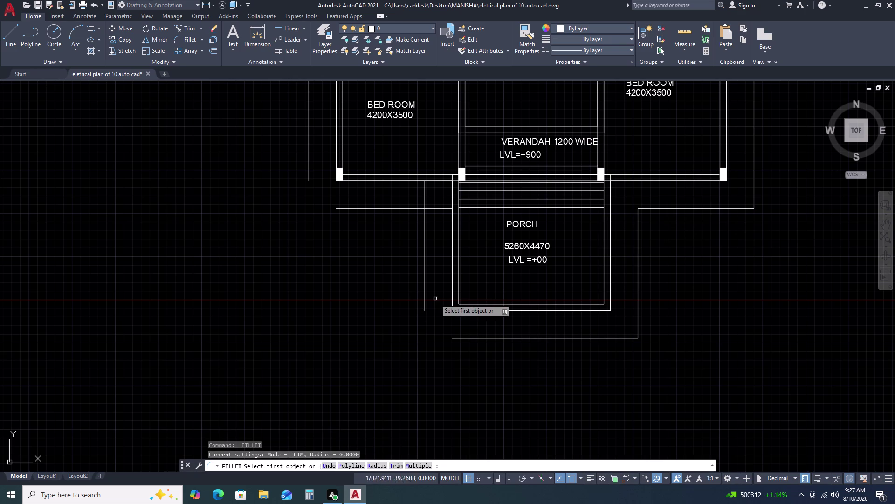
Fillet the left-side offset lines into sharp corners, up to the house's left wall.
double_click(424, 287)
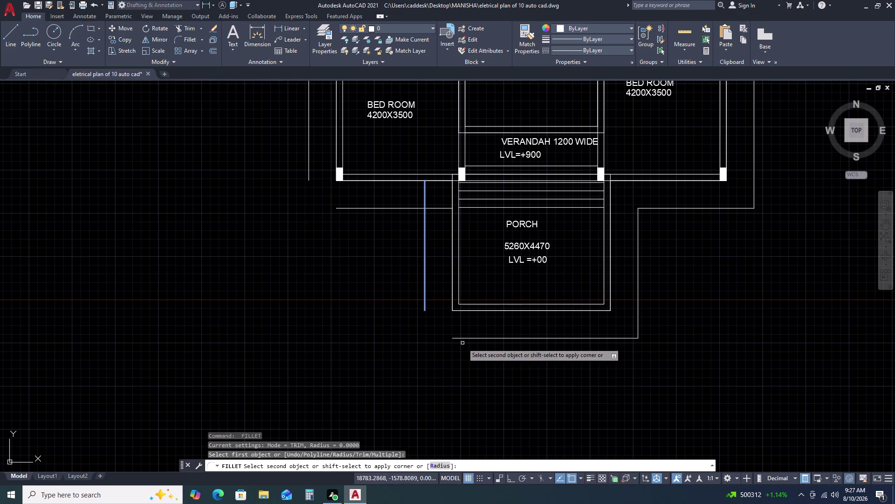
click(466, 339)
key(space)
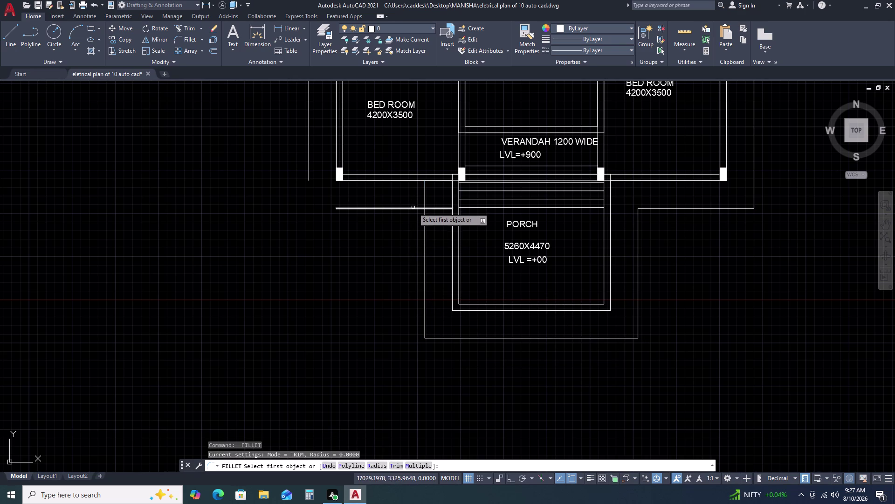
click(425, 224)
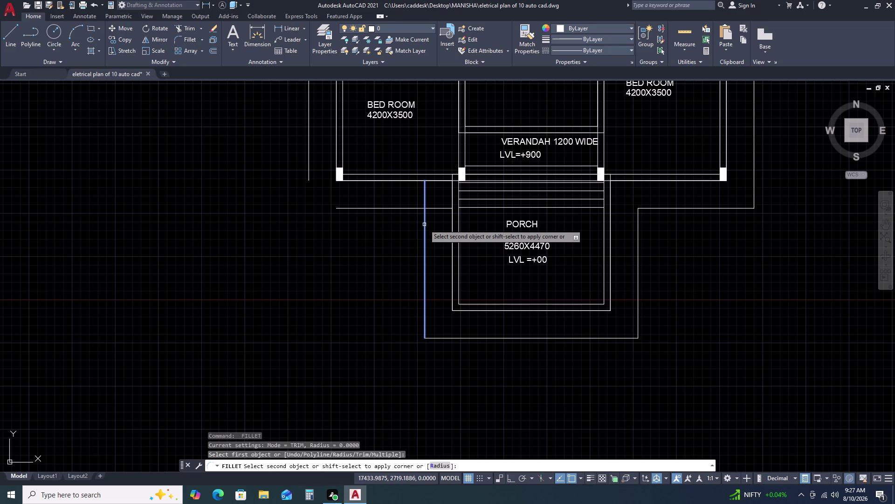
double_click(411, 207)
key(space)
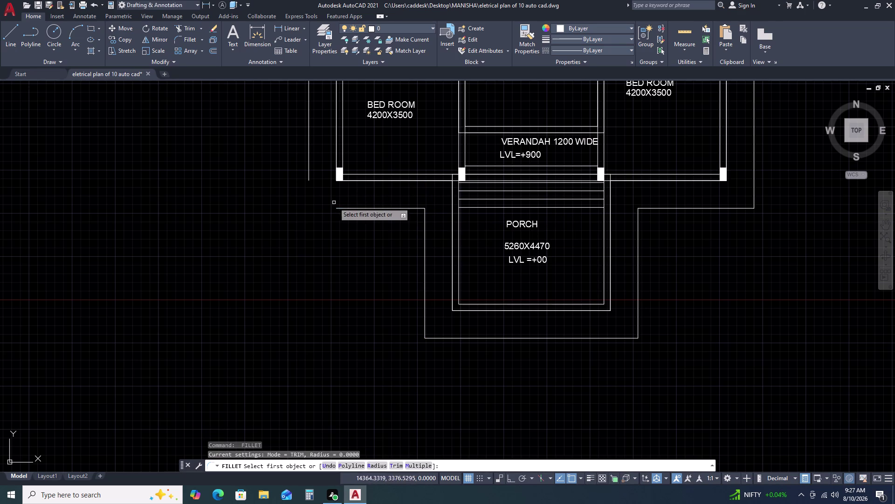
click(309, 182)
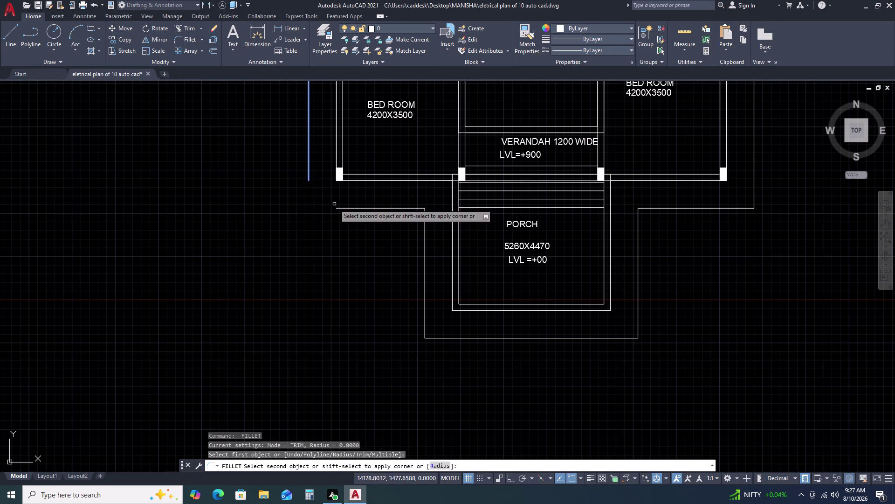
click(341, 208)
scroll(down, 3)
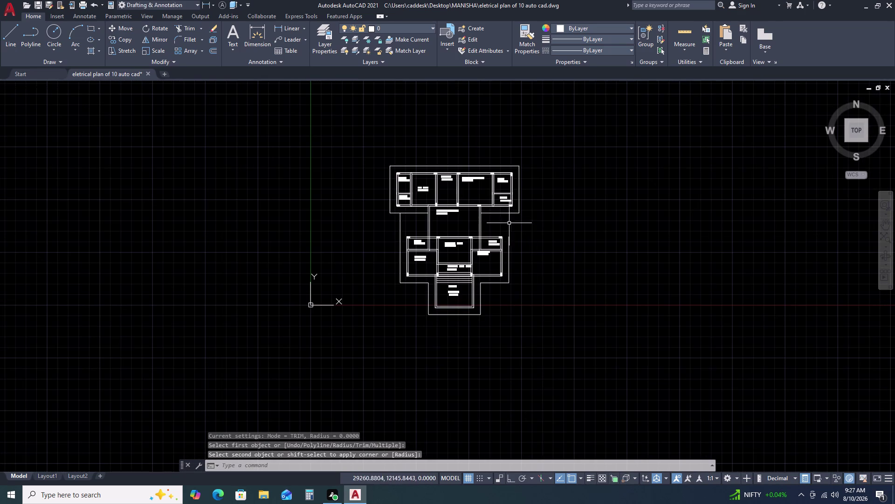
scroll(up, 3)
text(E)
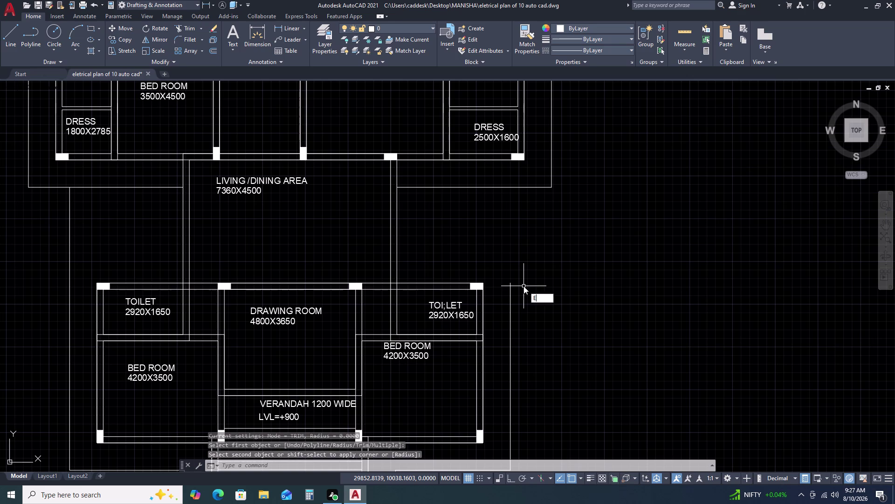
text(X)
key(space)
double_click(512, 304)
key(Escape)
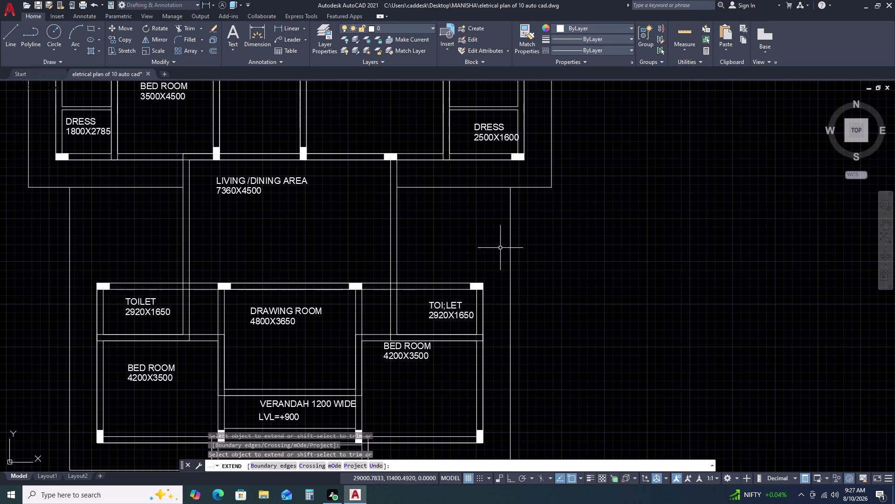
text(F)
key(space)
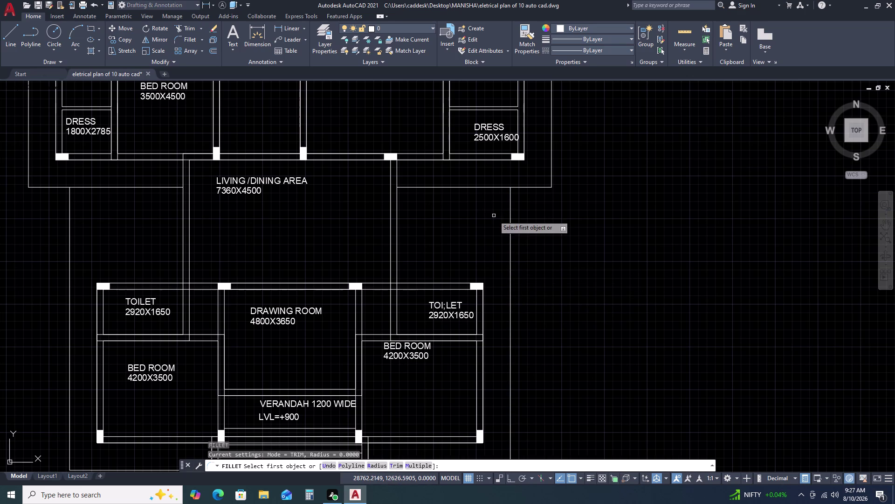
click(500, 187)
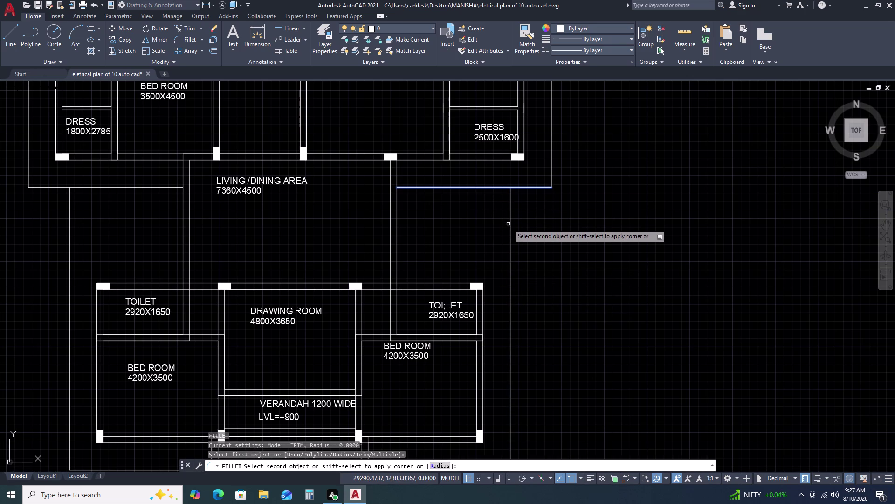
key(Escape)
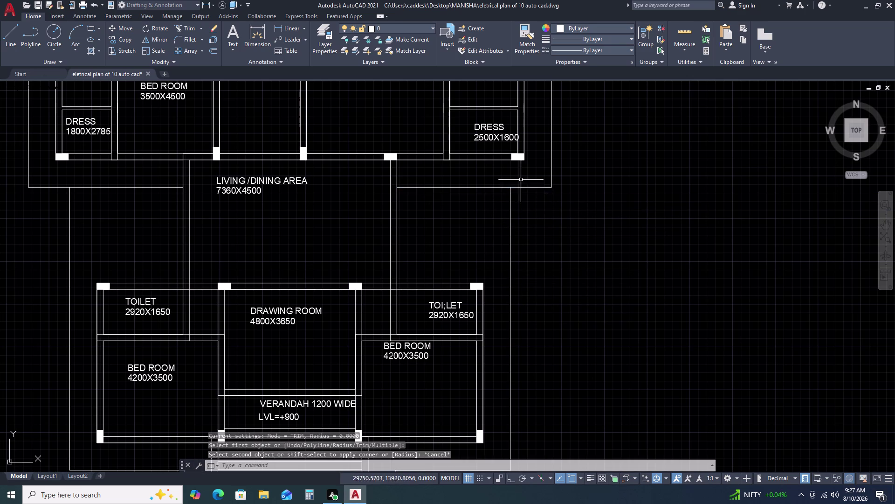
key(space)
click(534, 188)
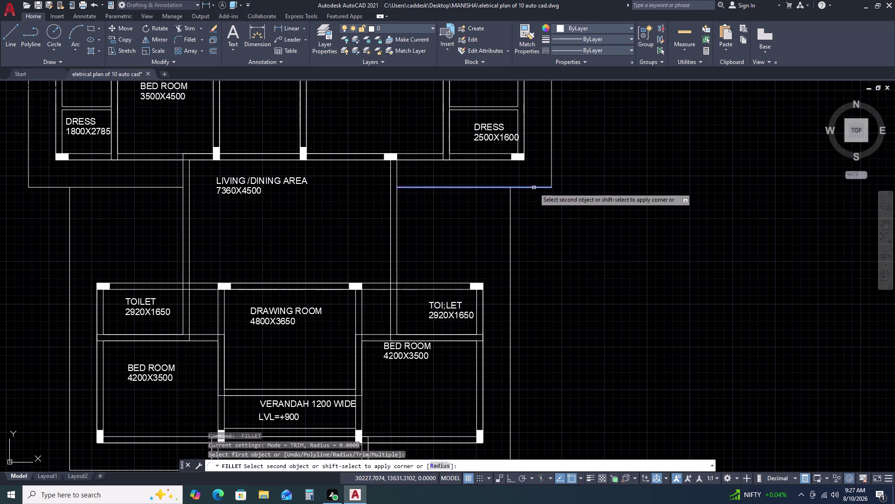
click(511, 211)
scroll(down, 3)
scroll(up, 3)
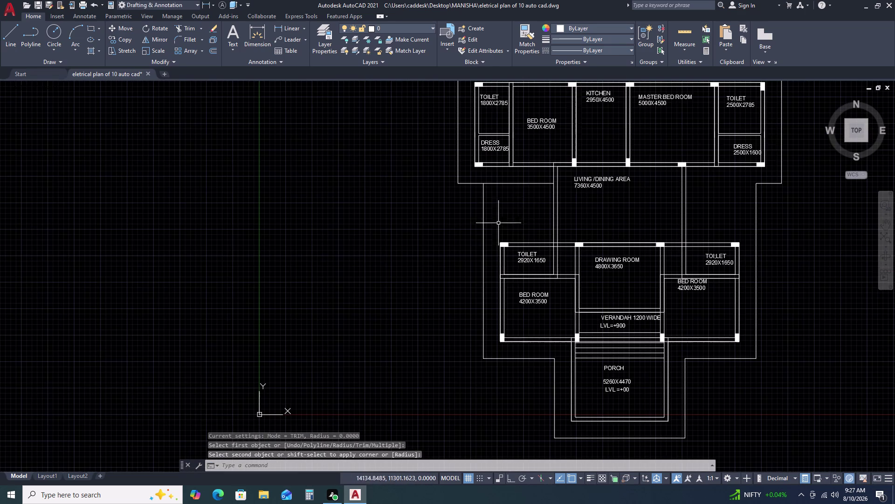
text(F)
key(space)
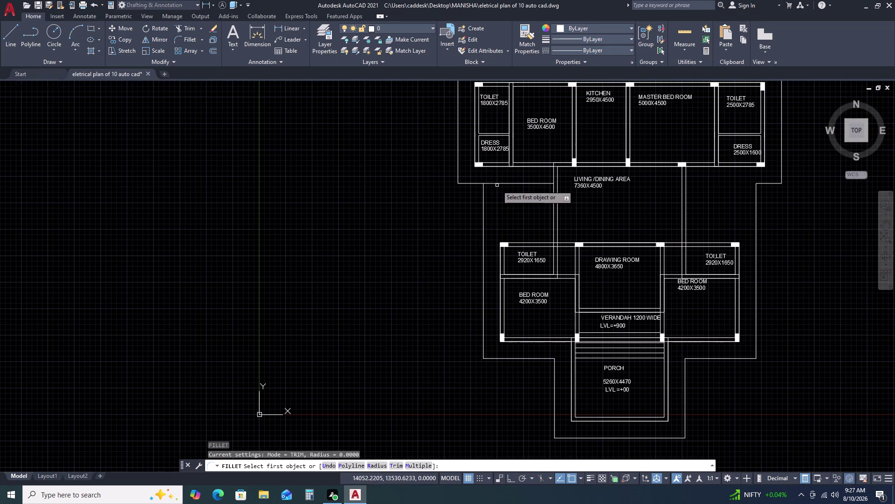
click(475, 184)
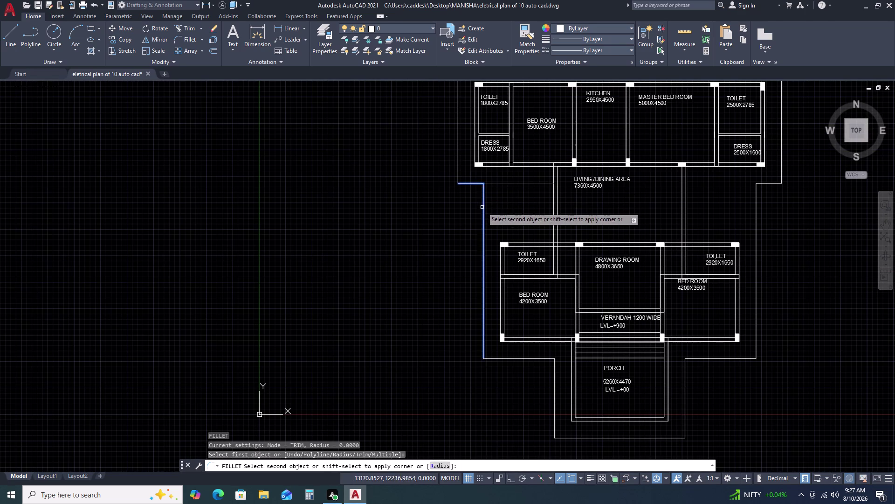
click(482, 207)
scroll(down, 3)
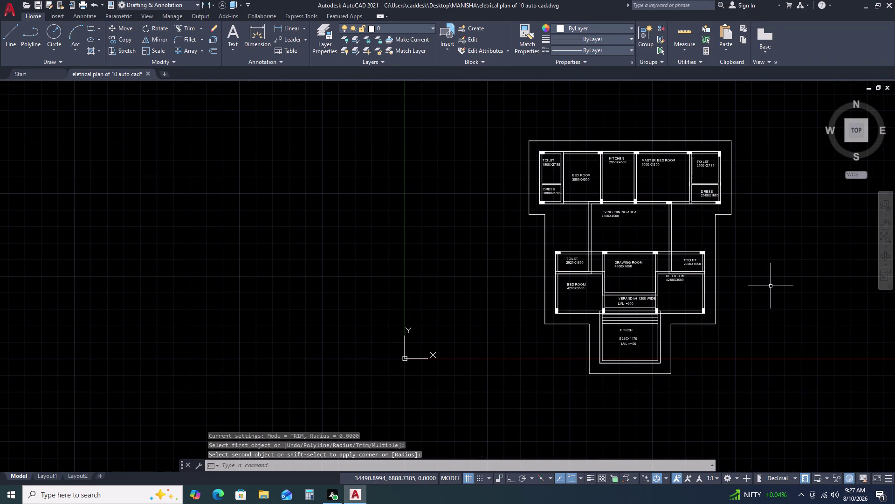
scroll(up, 3)
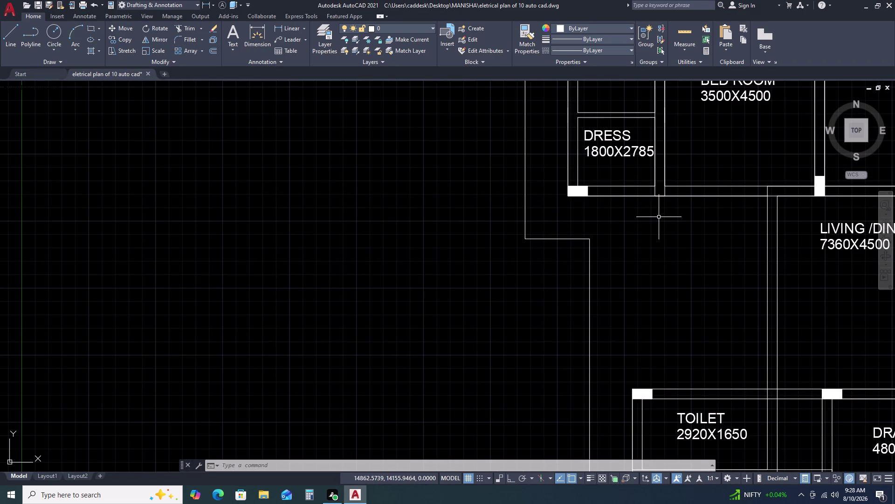
Draw a diagonal line from the outer wall corner to the dress room corner.
text(L)
key(space)
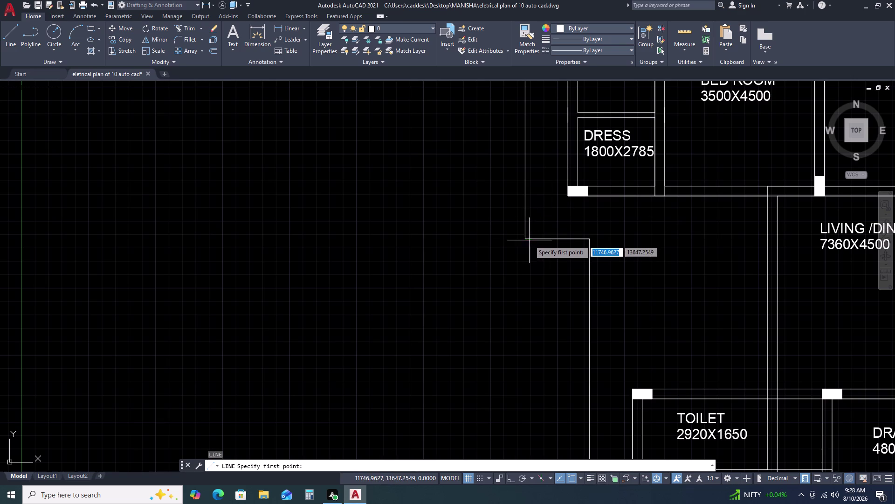
click(525, 238)
click(572, 197)
key(space)
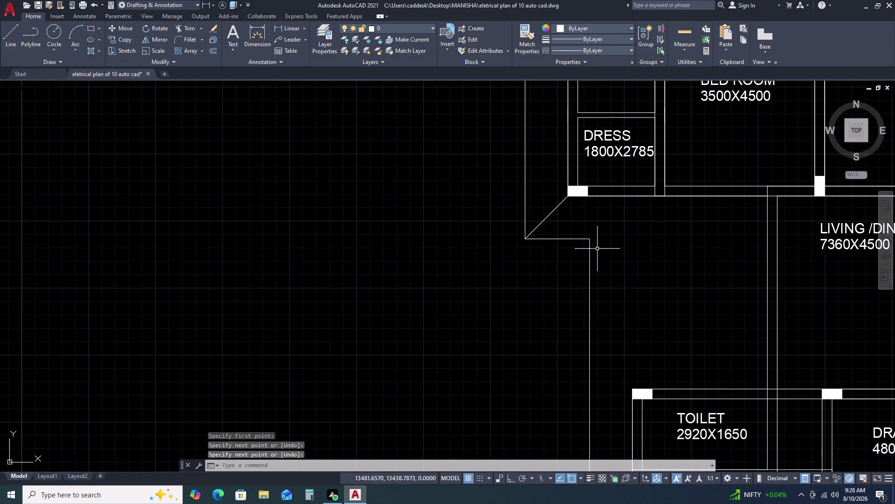
Draw a line from the lower wall corner to the living area wall.
key(space)
click(588, 238)
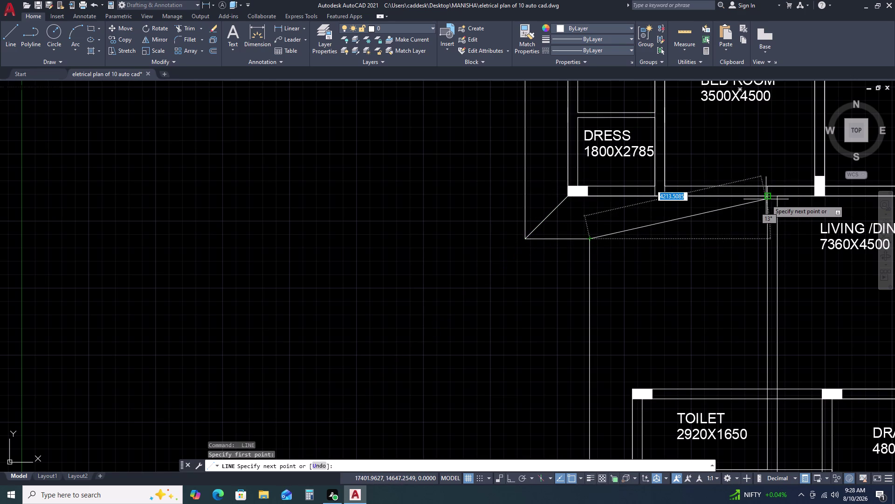
click(766, 198)
key(space)
scroll(down, 3)
middle_drag(730, 250, 577, 250)
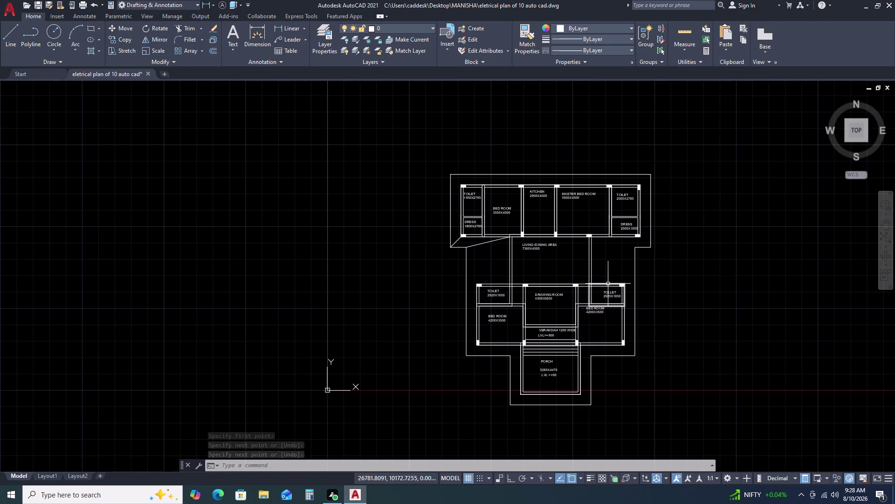
Delete the stray long line.
scroll(up, 3)
click(459, 245)
click(454, 268)
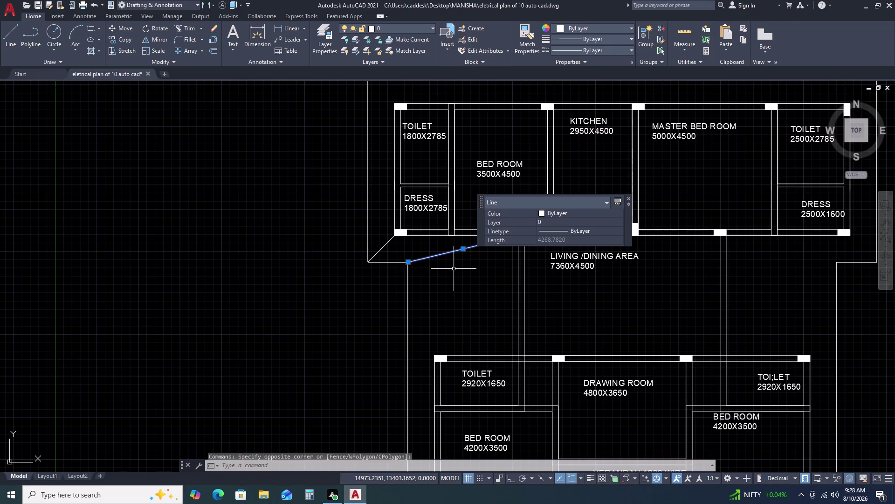
key(Delete)
scroll(down, 3)
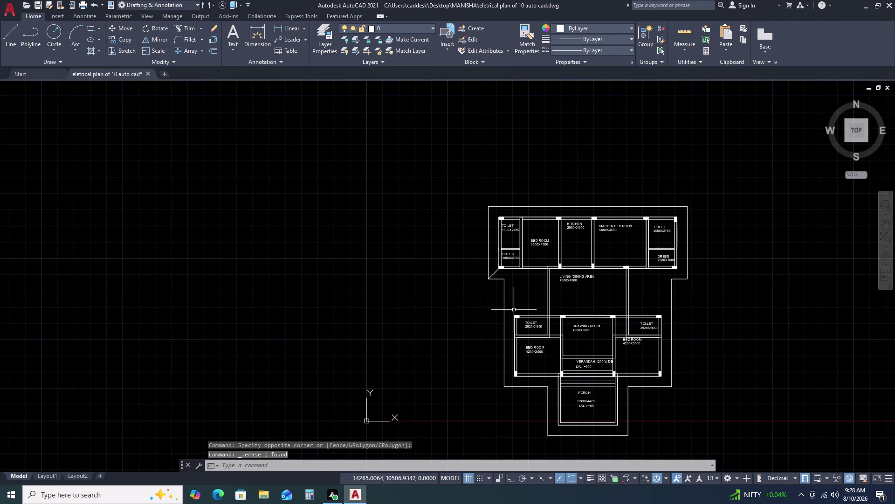
key(space)
scroll(up, 3)
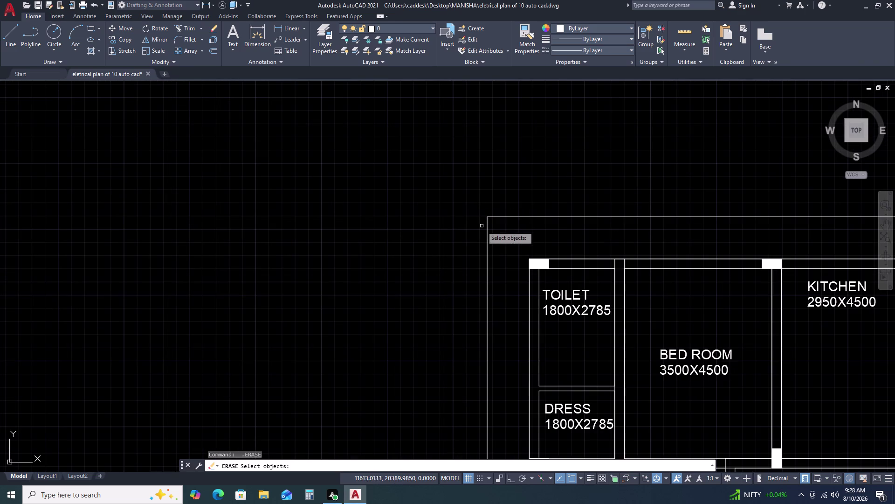
key(Escape)
Draw a diagonal line from the top-left outer corner to the top-left wall corner.
key(l)
key(space)
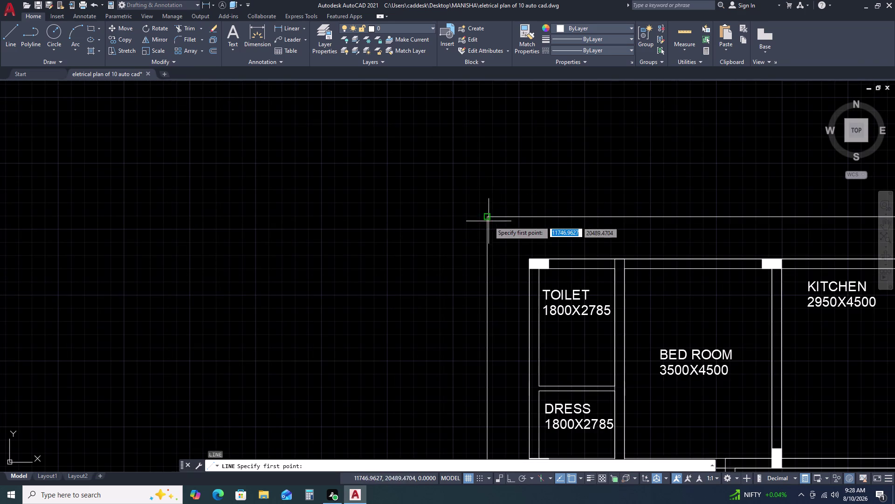
click(488, 215)
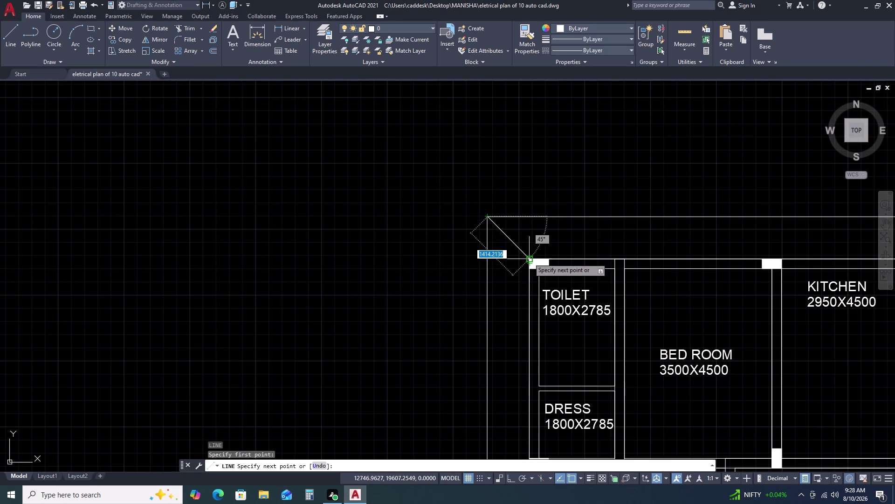
click(529, 258)
key(space)
scroll(down, 3)
Draw diagonal lines linking the top-right wall and dress room corners to the outer wall.
key(space)
scroll(up, 3)
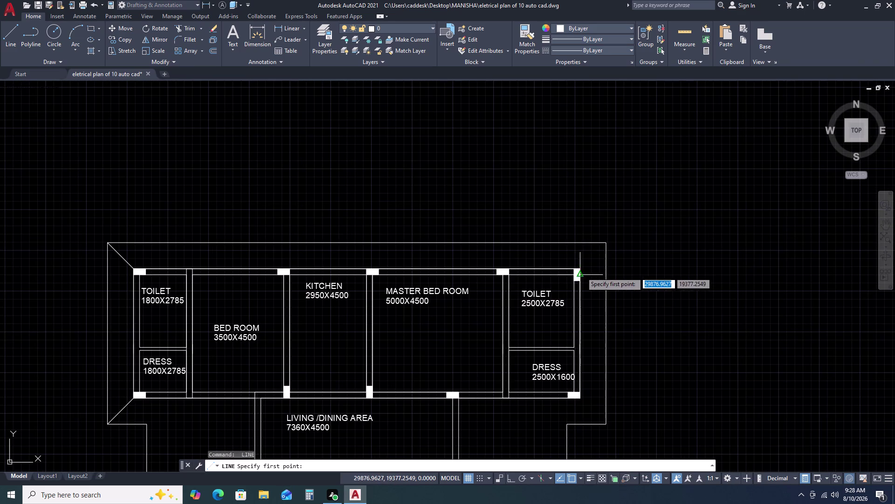
scroll(up, 3)
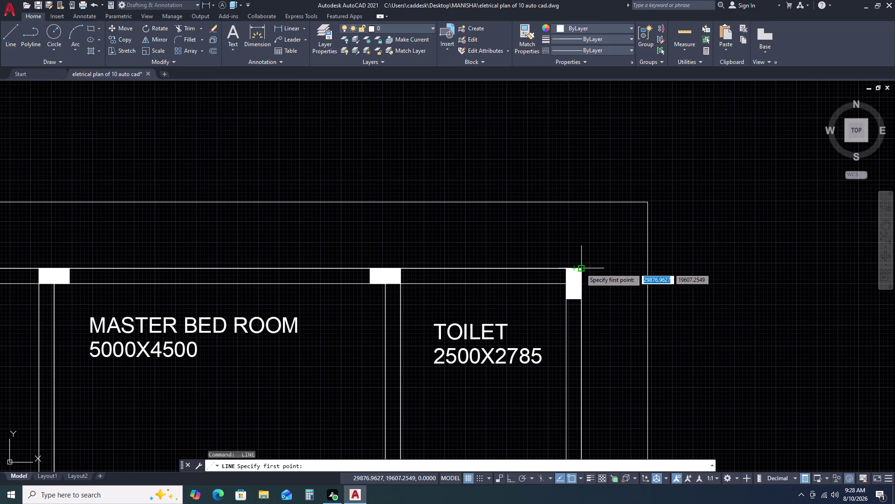
click(581, 268)
click(646, 203)
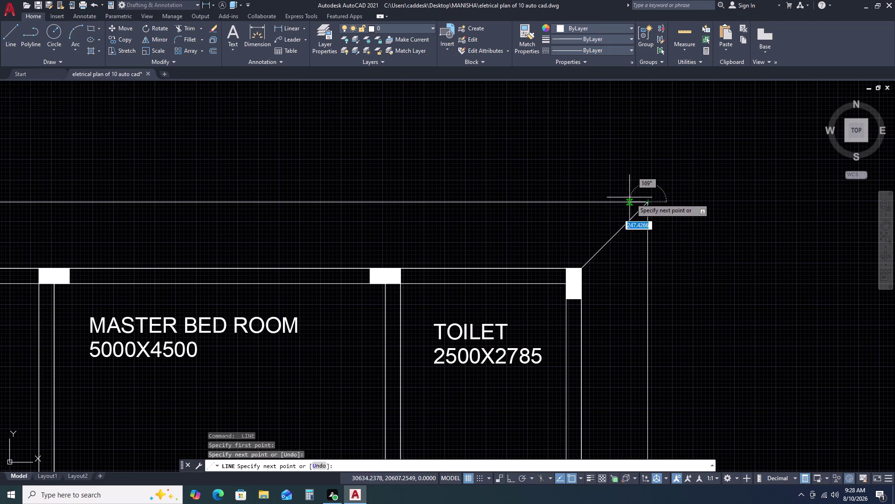
scroll(down, 3)
key(space)
scroll(up, 3)
key(space)
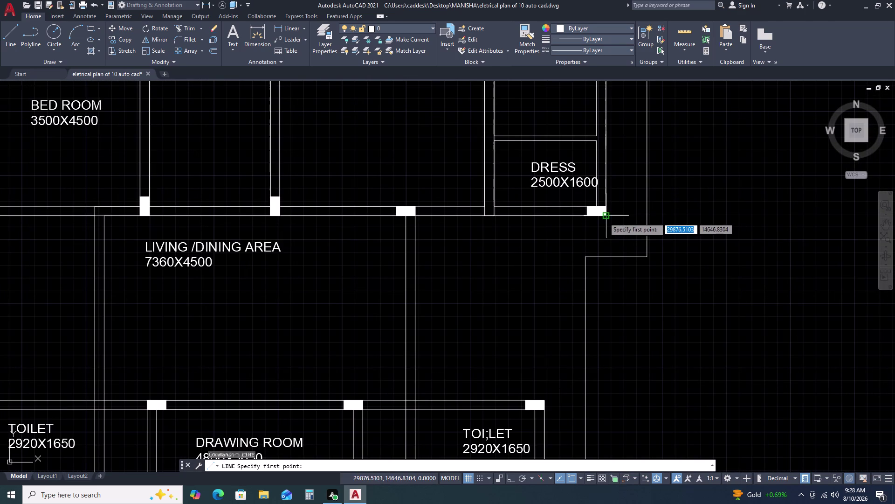
click(604, 216)
click(644, 256)
Draw a diagonal from the outer wall corner to the front bedroom's wall corner.
scroll(down, 3)
key(space)
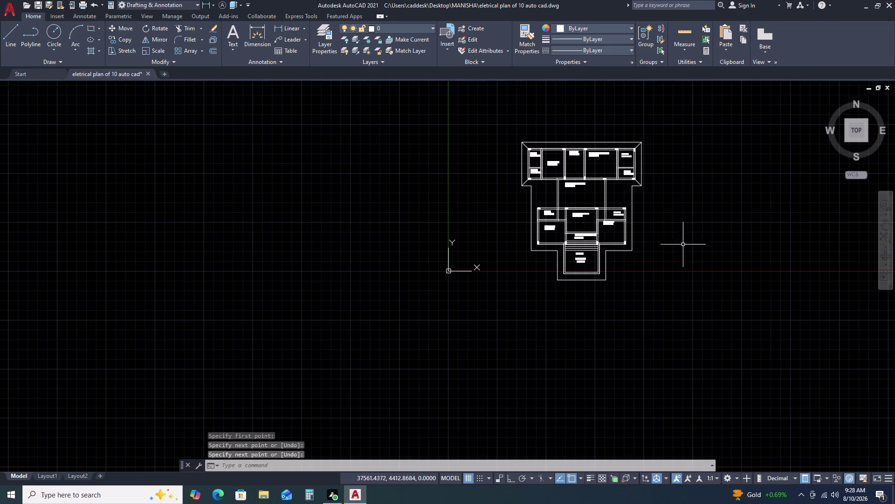
key(space)
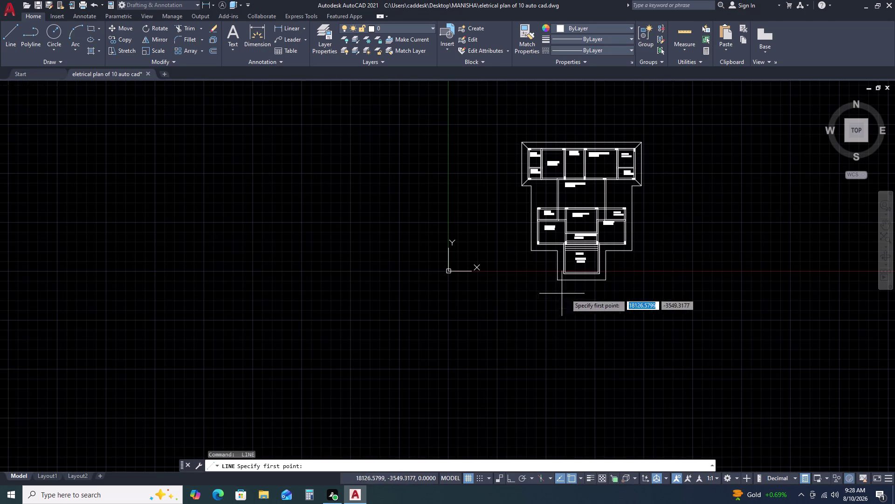
scroll(up, 3)
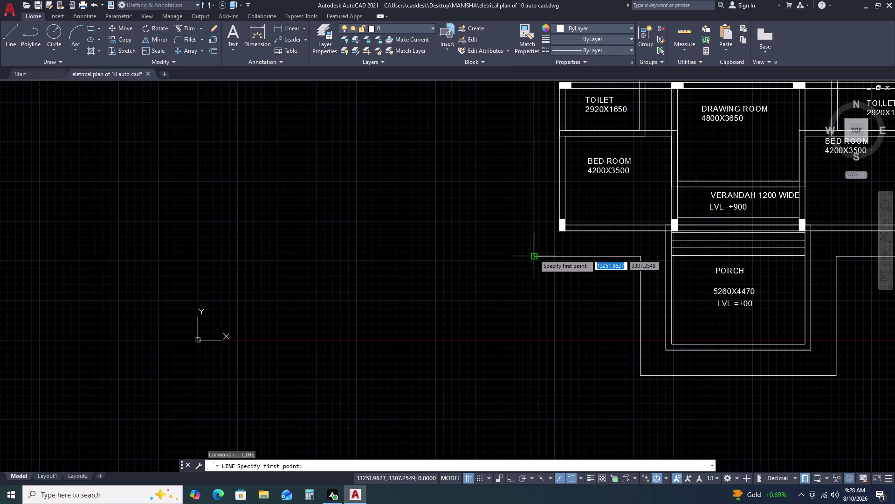
double_click(533, 253)
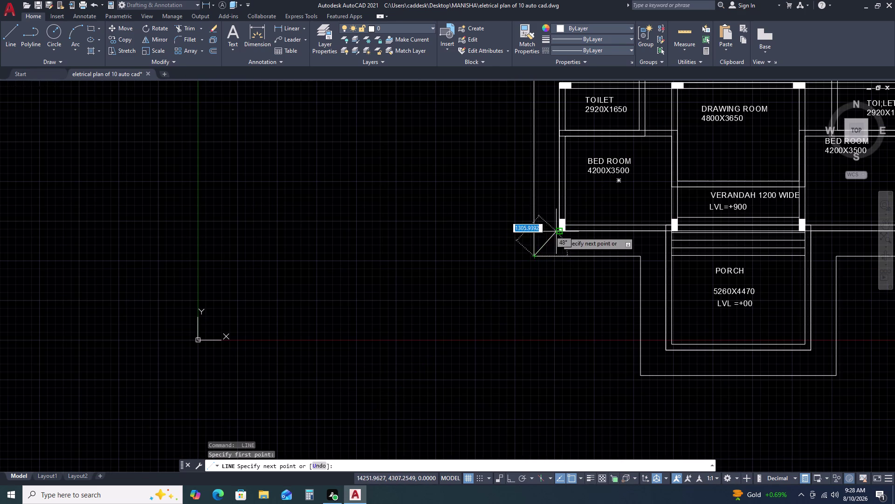
click(556, 232)
key(space)
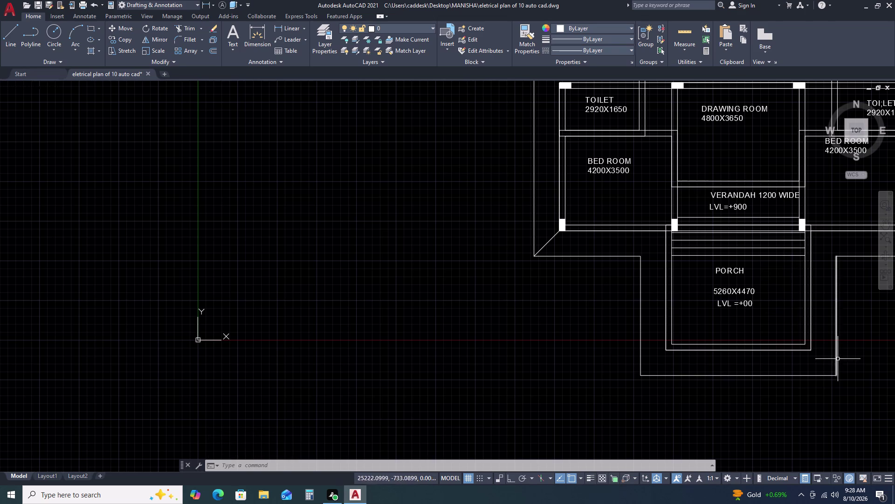
Start a line at the porch wall's lower corner, then cancel it.
middle_drag(780, 368, 702, 284)
right_click(394, 292)
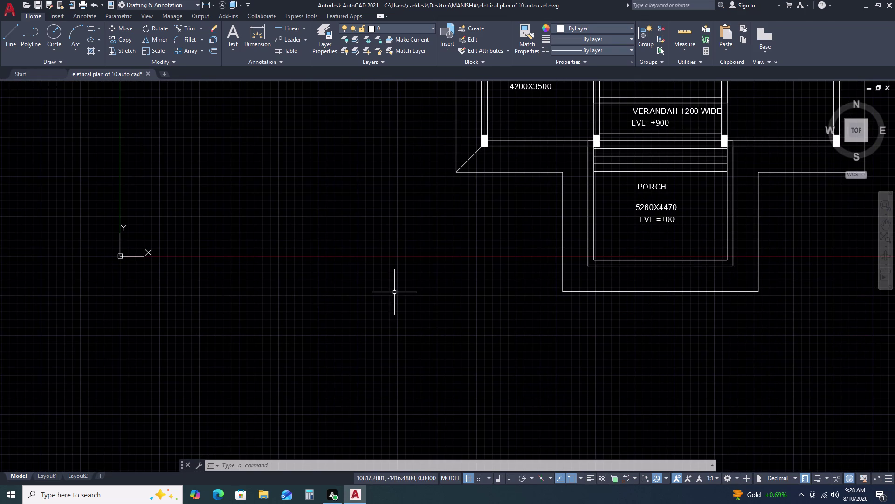
double_click(458, 303)
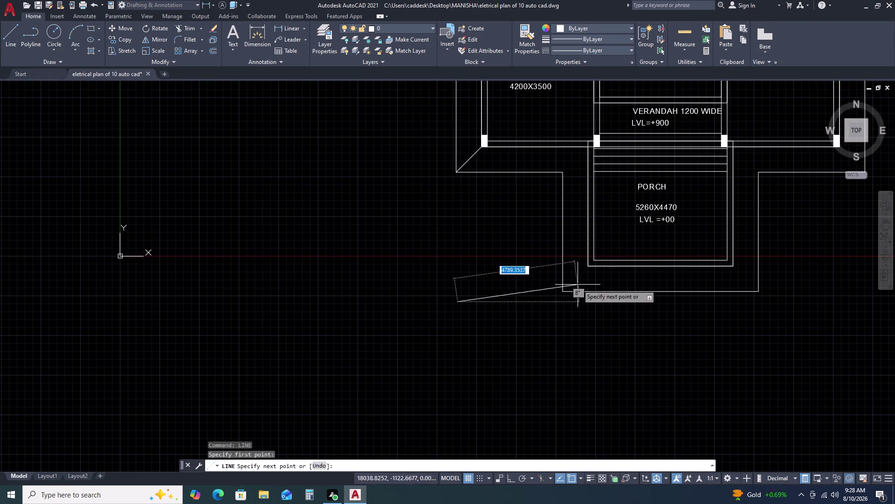
click(480, 294)
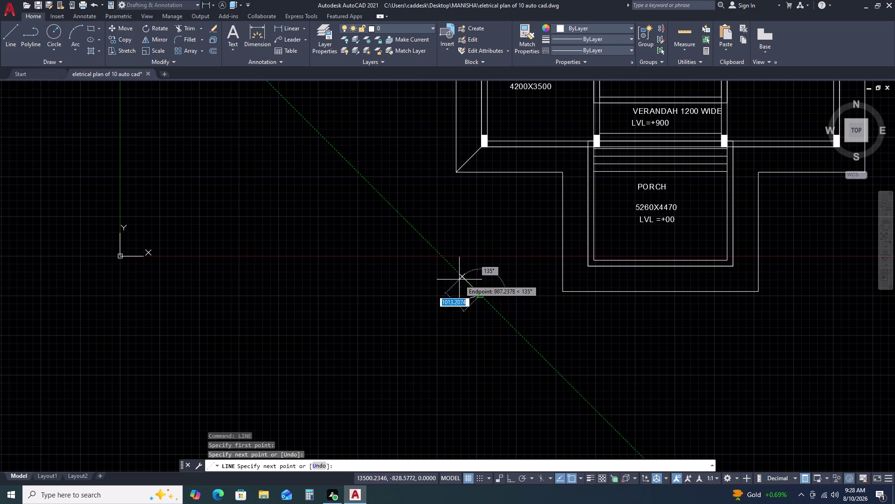
key(Escape)
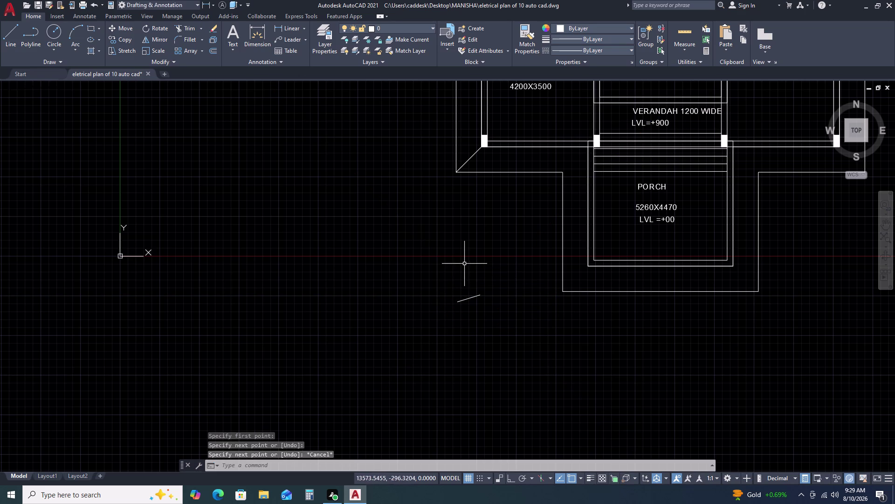
Delete the stray short line lying beside the porch.
click(486, 262)
click(447, 312)
key(Delete)
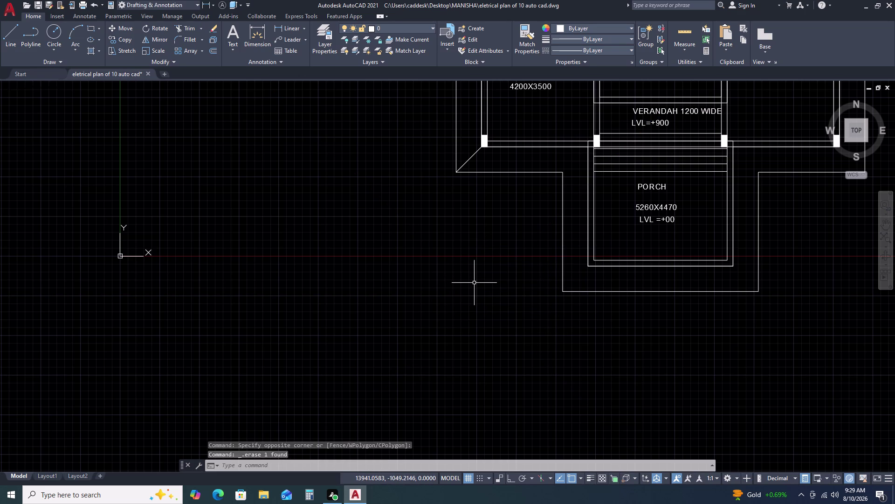
Start another line beside the porch's right side, then cancel it.
text(L)
key(space)
middle_drag(793, 189, 730, 211)
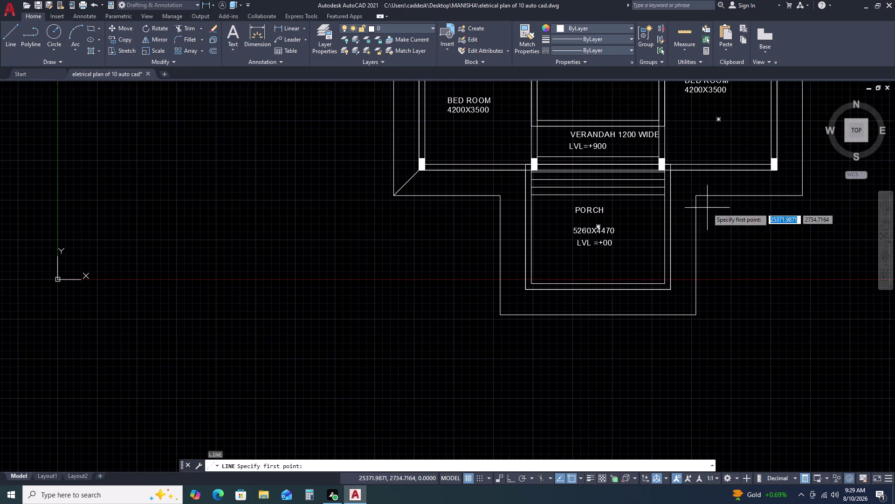
scroll(up, 3)
click(765, 155)
scroll(down, 3)
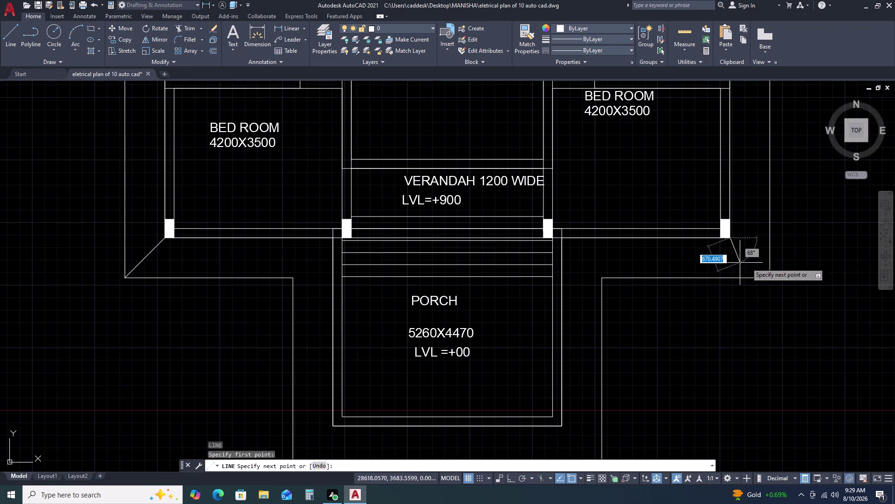
click(769, 275)
key(Escape)
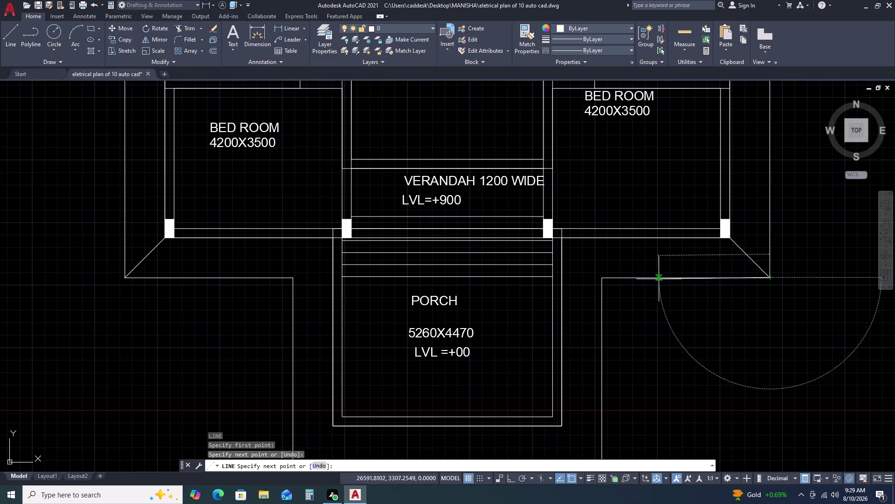
scroll(down, 3)
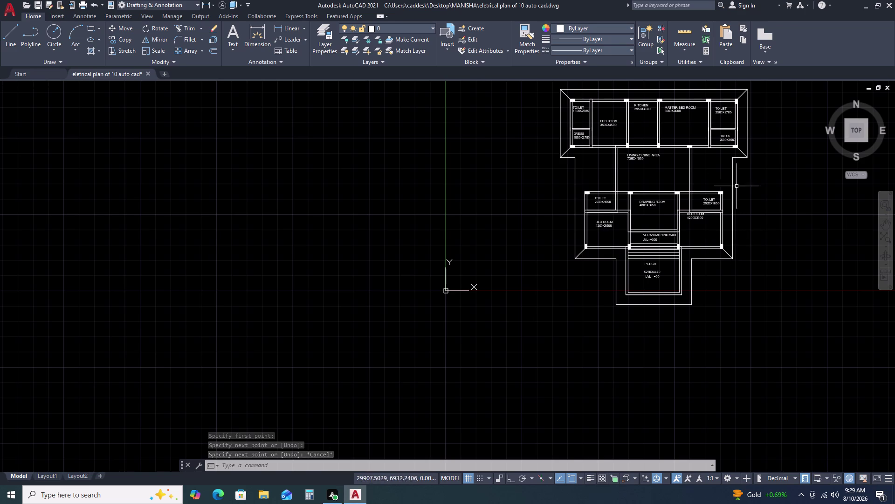
Start a 750-long line at the right bed room's outer wall corner.
scroll(up, 3)
middle_drag(758, 230, 635, 145)
key(l)
key(space)
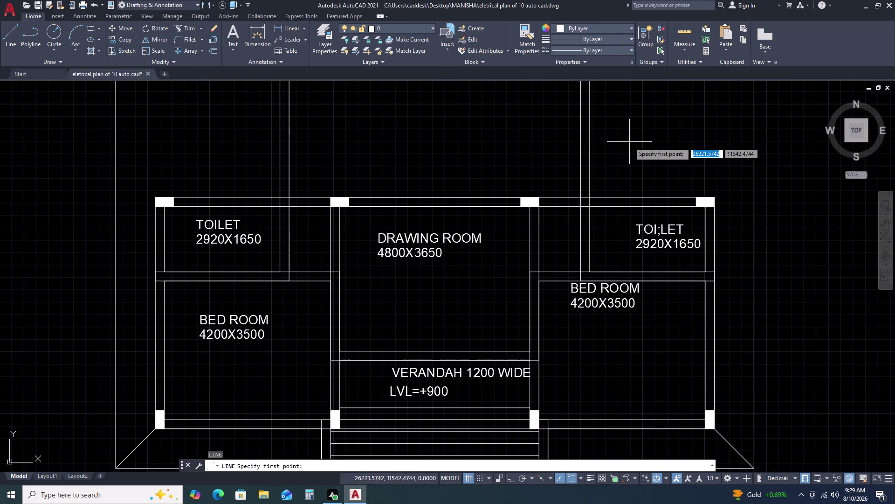
click(715, 197)
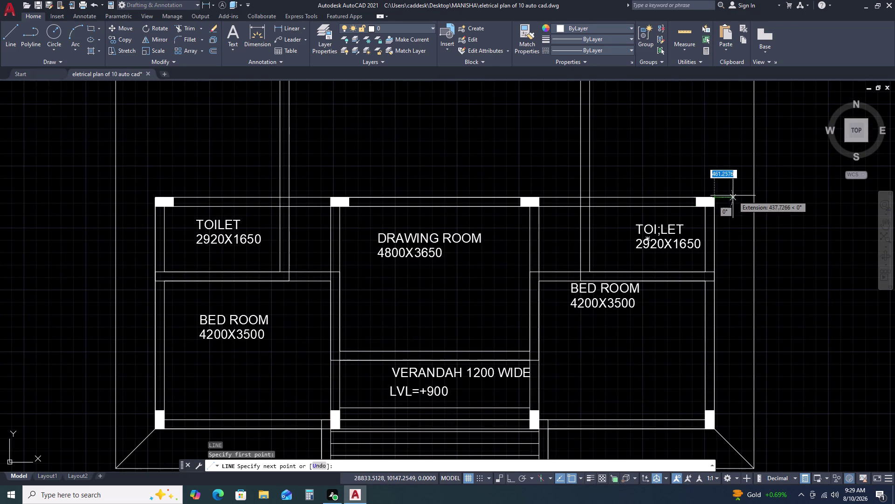
key(7)
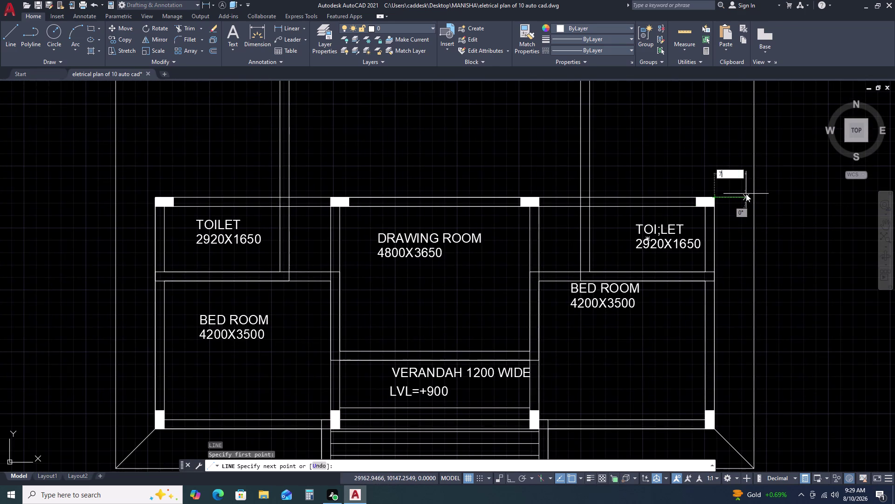
key(5)
text(0)
key(space)
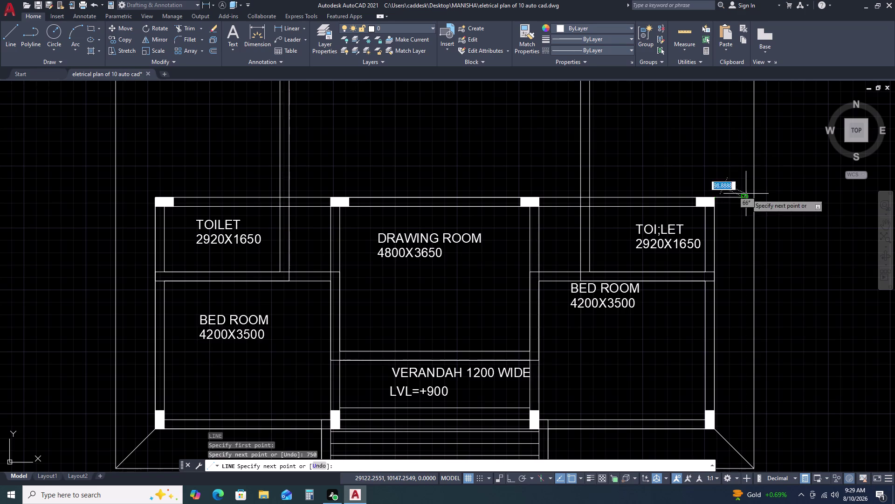
Place that line's next corner, then pan back and cancel it.
scroll(down, 3)
scroll(up, 3)
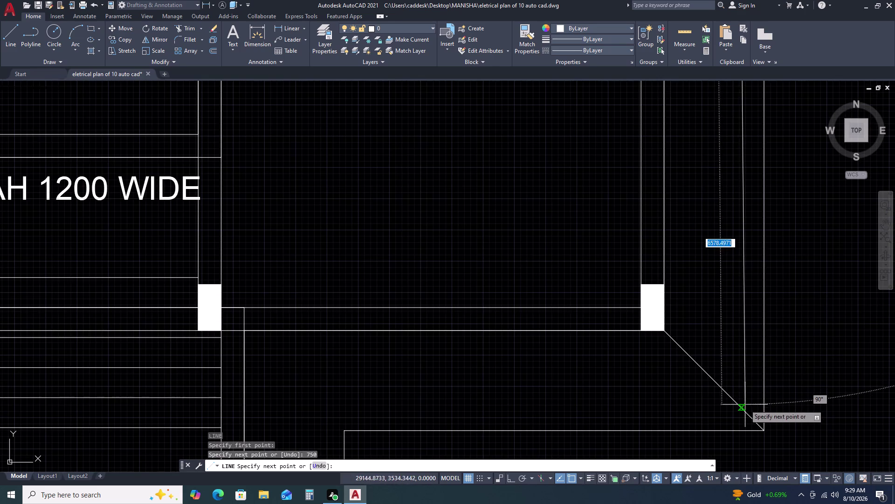
click(746, 414)
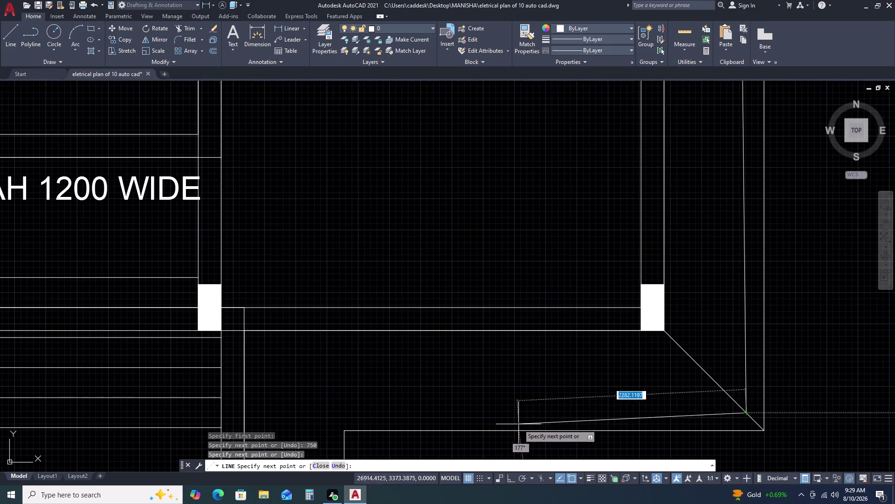
scroll(down, 3)
middle_drag(410, 415, 670, 342)
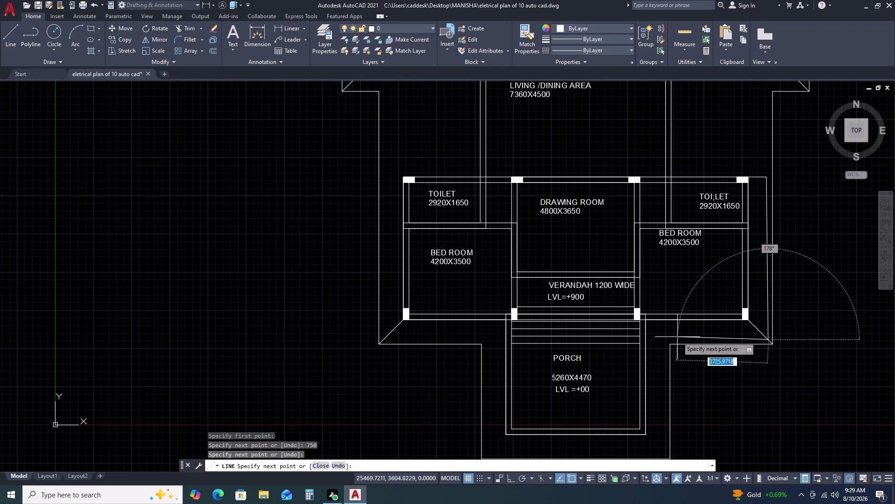
key(Escape)
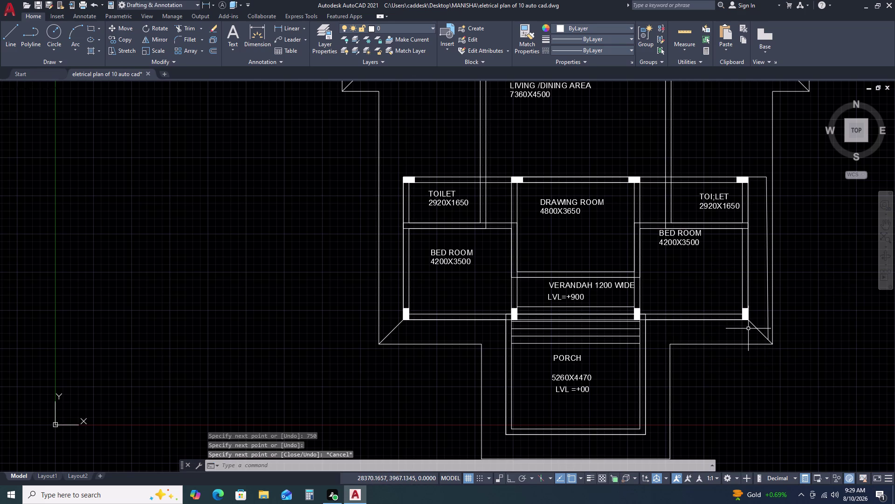
Draw a 750 segment straight down from below the right verandah pillar.
text(L)
key(space)
scroll(up, 3)
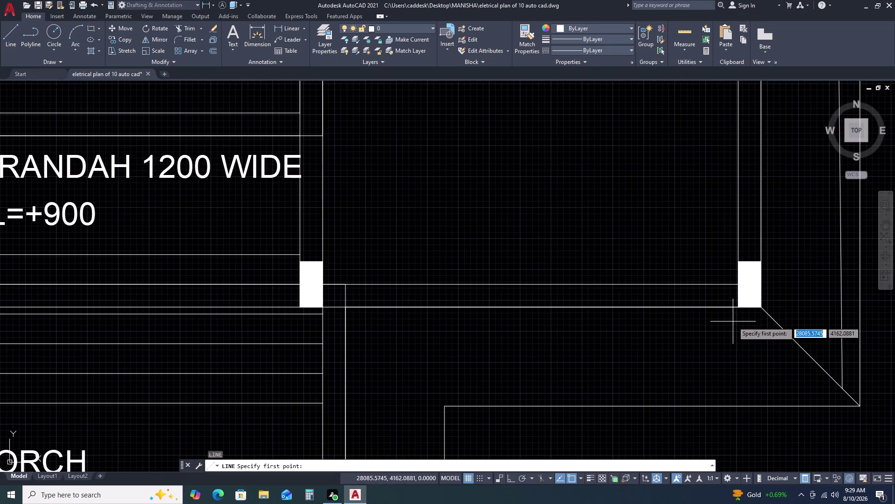
drag(739, 306, 740, 311)
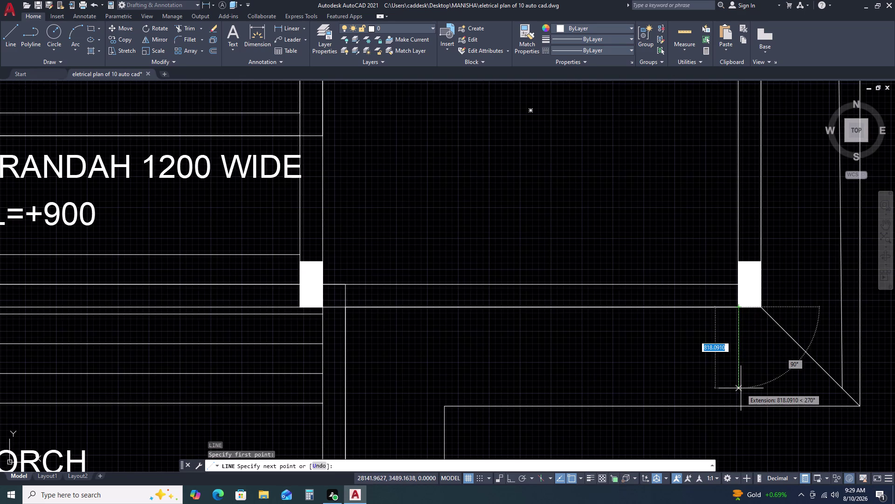
key(7)
key(5)
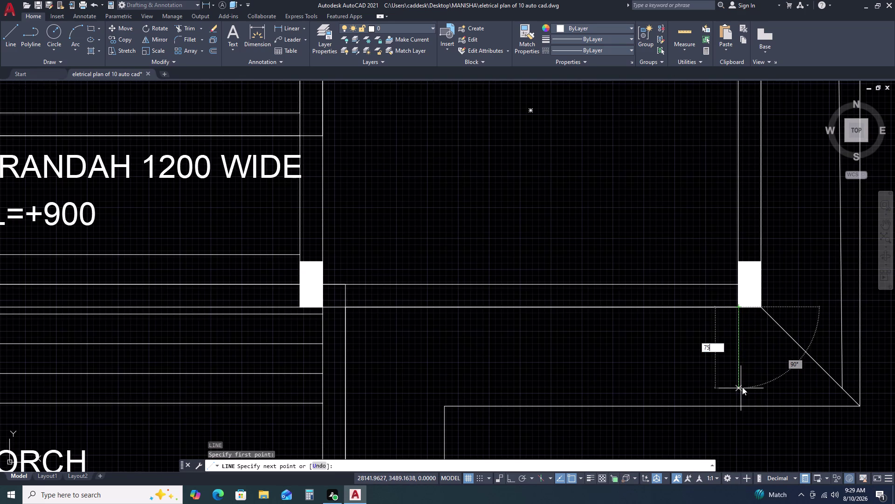
text(0)
key(space)
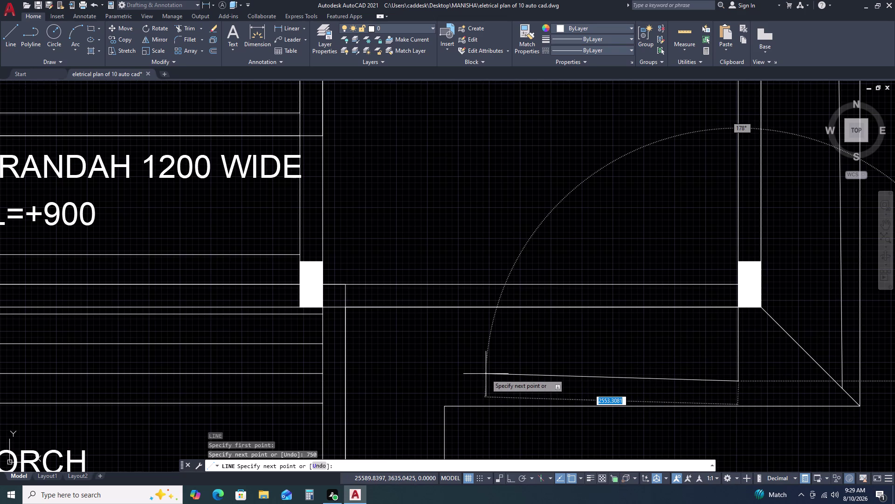
With Ortho on, extend the horizontal edge to the porch wall and the diagonal.
key(F8)
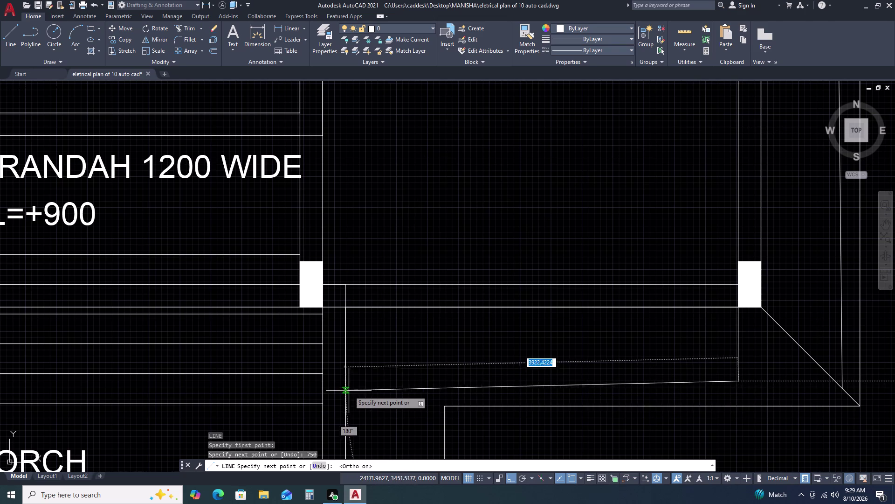
click(346, 383)
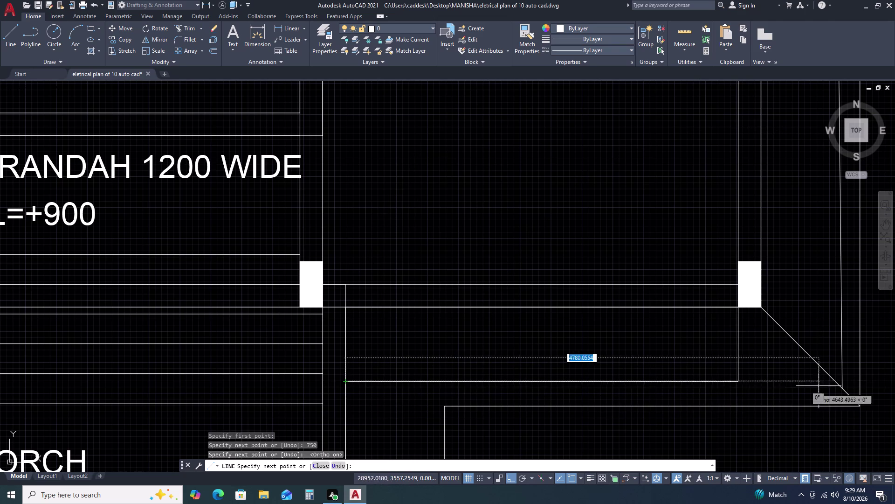
scroll(up, 3)
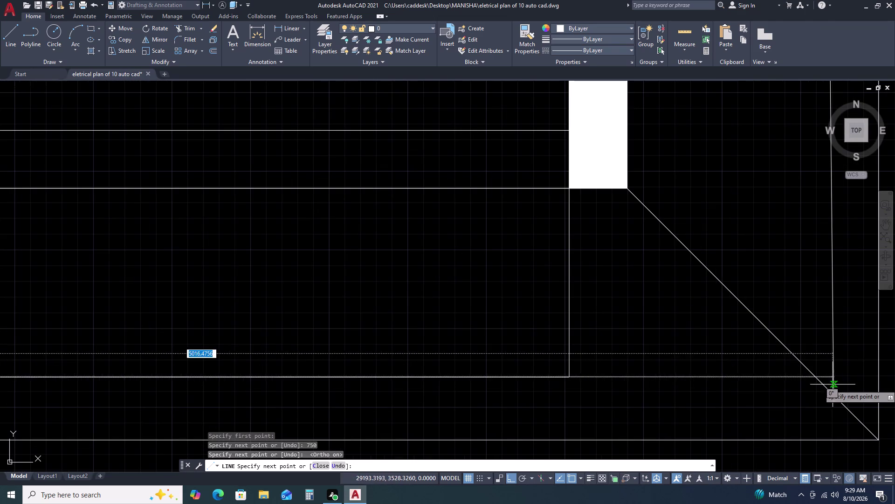
click(835, 377)
key(Escape)
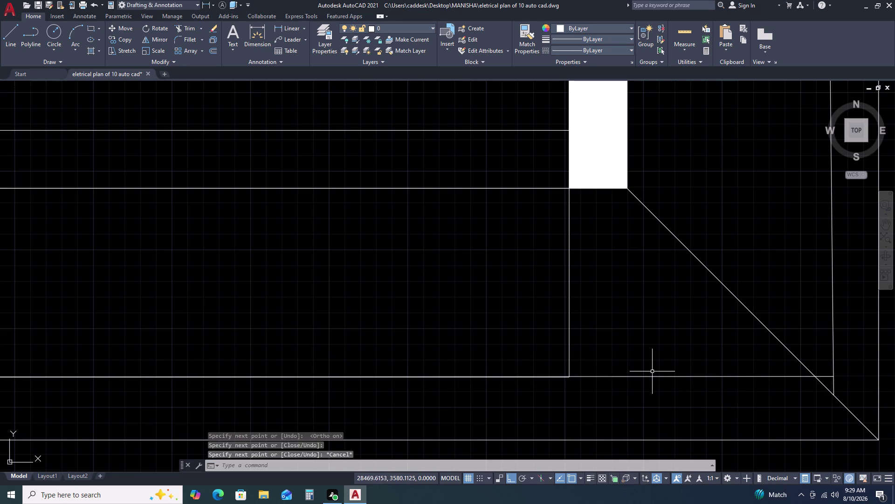
Trim three excess line segments below the verandah edge with TR.
text(TR)
key(space)
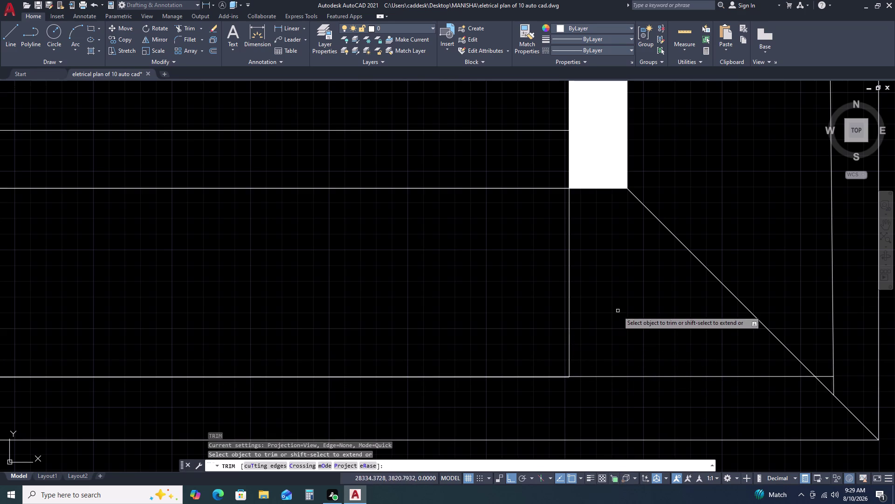
click(618, 310)
click(511, 321)
click(514, 377)
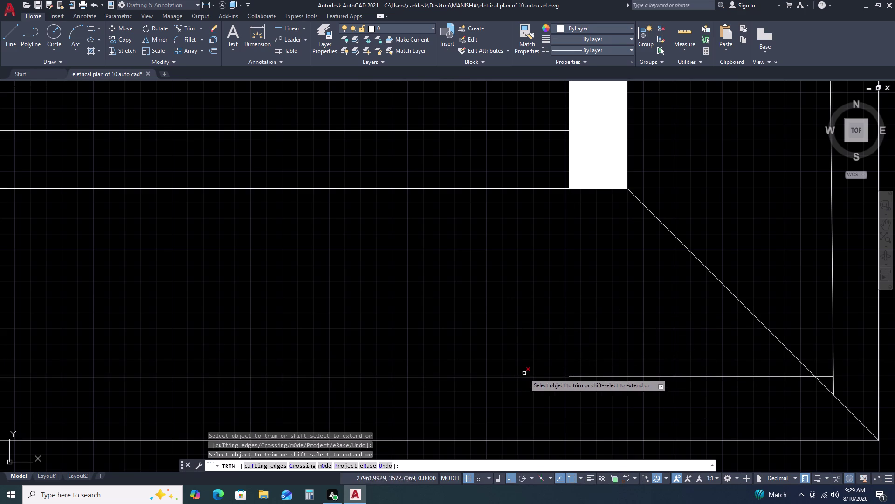
scroll(up, 3)
scroll(up, 3)
scroll(down, 3)
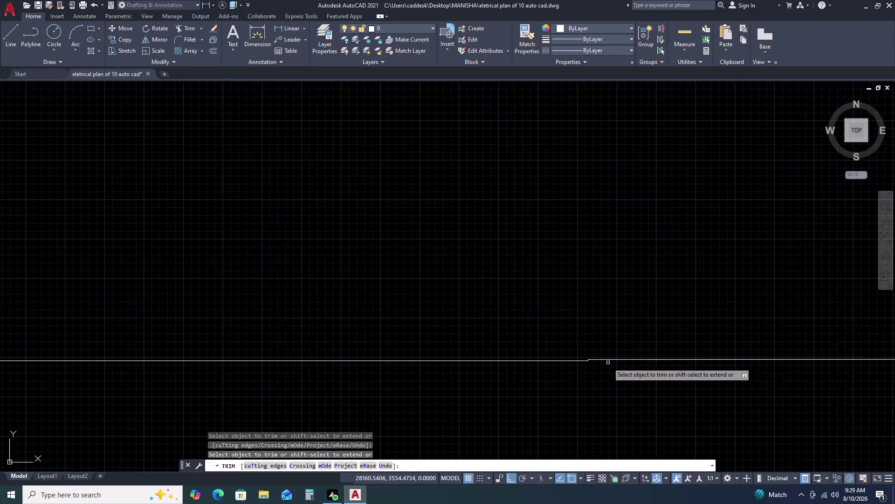
scroll(down, 3)
scroll(down, 3)
key(Escape)
Delete the two overlapping duplicate lines.
click(615, 353)
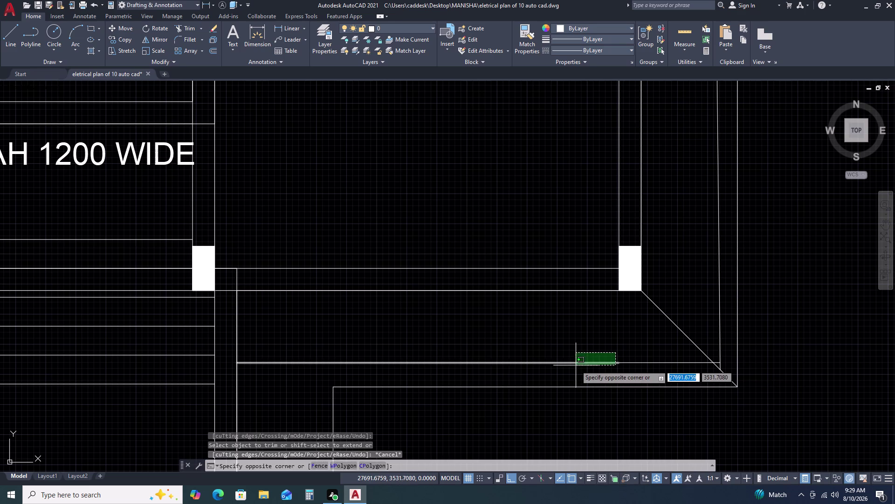
click(576, 365)
click(642, 357)
click(622, 375)
key(Delete)
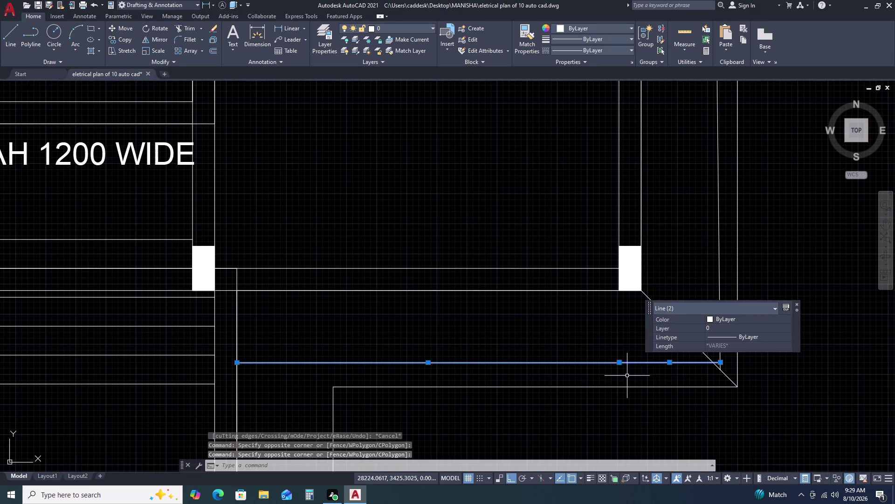
Delete the leftover line fragment near the right bed room's bottom wall.
scroll(down, 3)
scroll(up, 3)
scroll(up, 3)
click(736, 376)
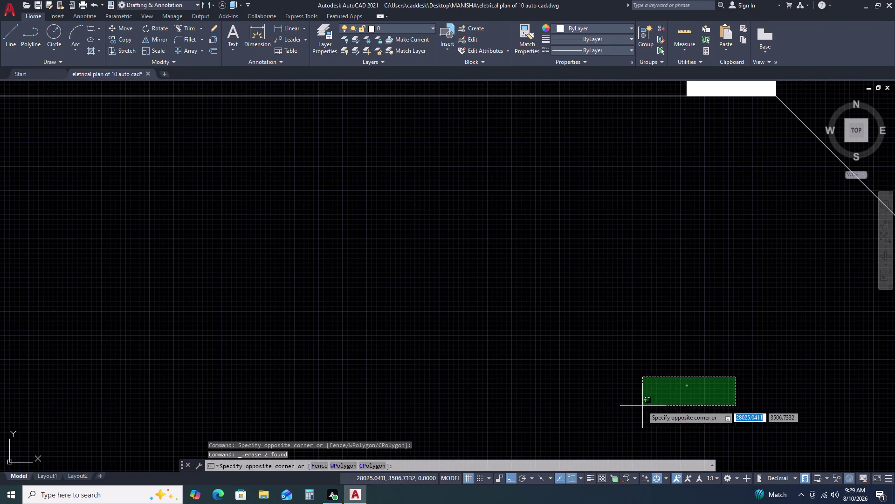
click(643, 405)
key(Delete)
scroll(down, 3)
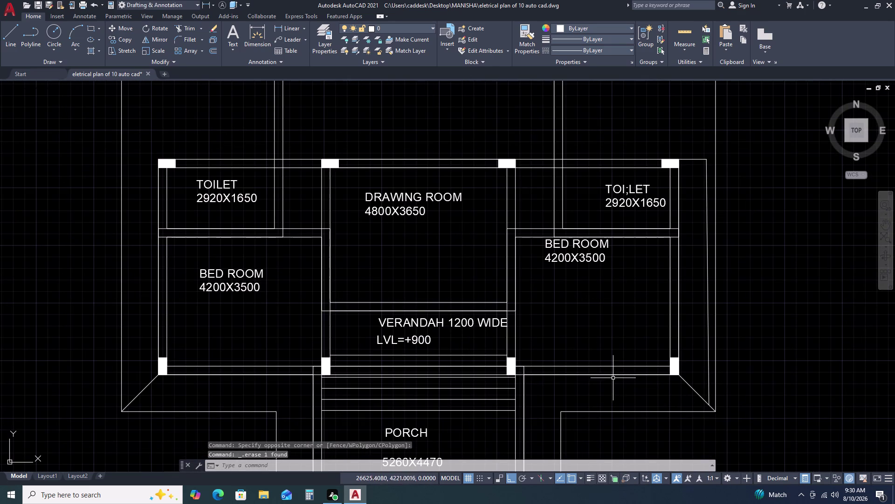
click(612, 374)
text(O)
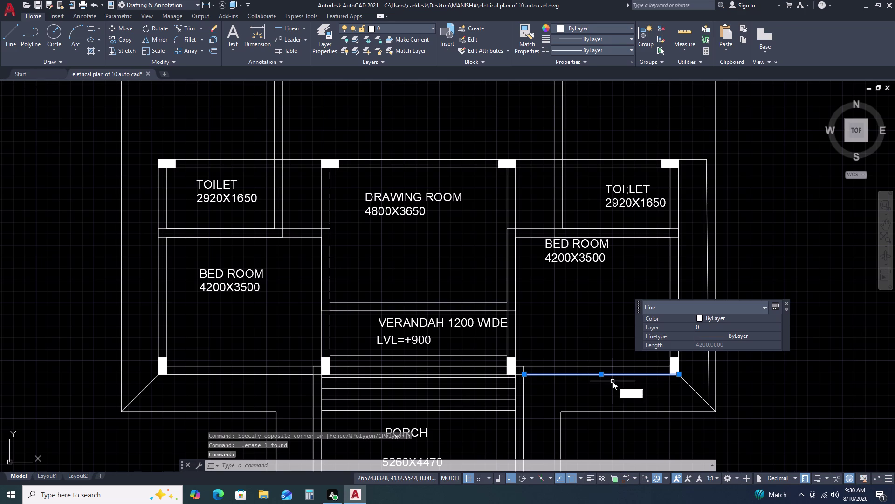
key(space)
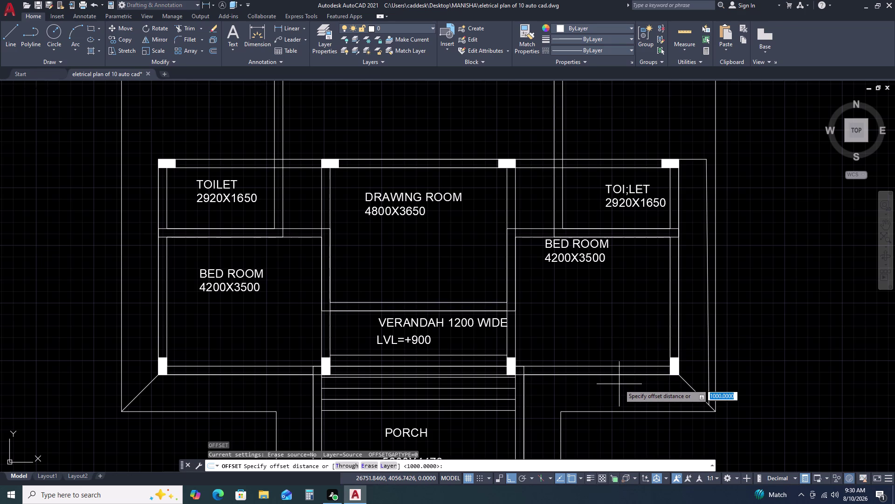
Set a 750 offset distance, then attempt a corner fillet and cancel it.
text(750)
key(space)
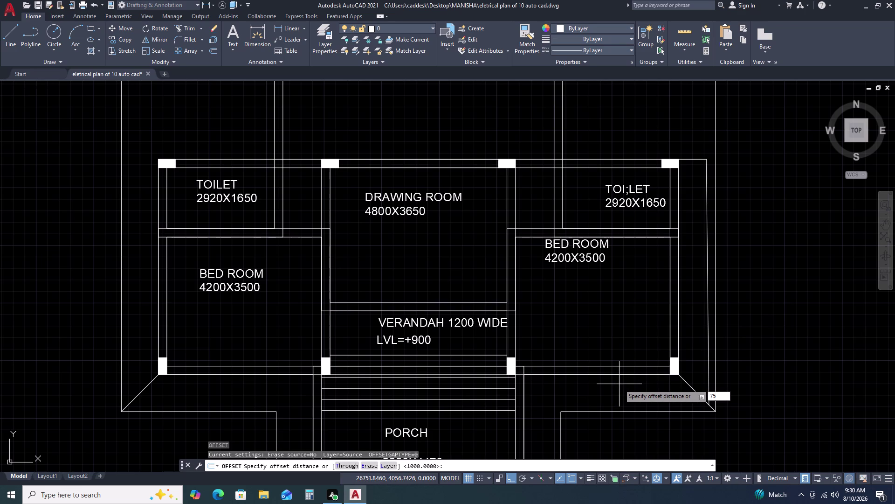
click(625, 395)
key(Escape)
key(f)
key(space)
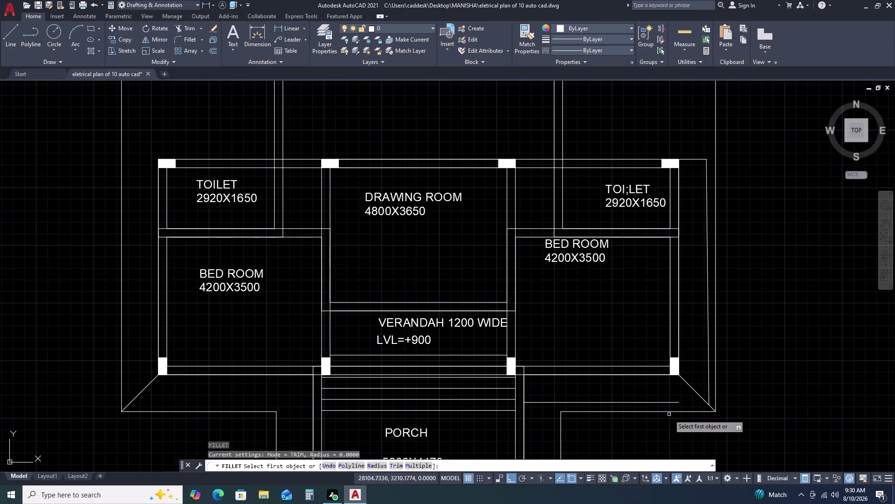
click(668, 402)
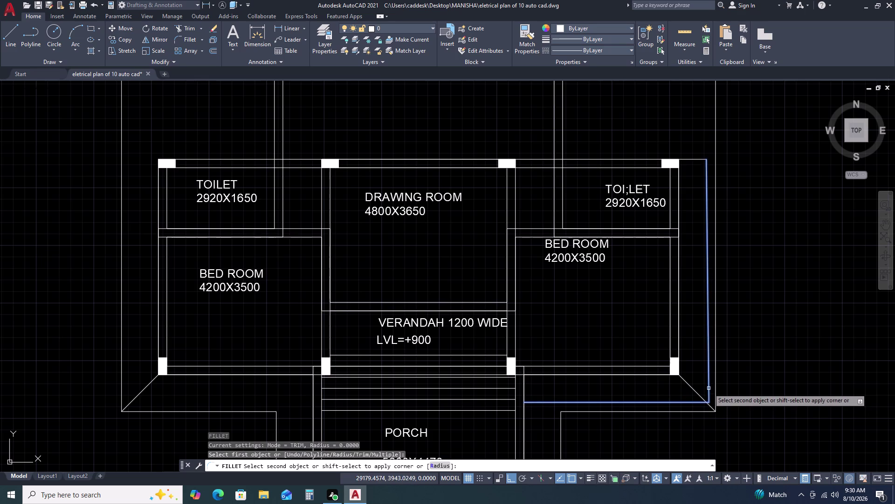
click(709, 388)
scroll(down, 3)
key(Escape)
Offset the line beside the porch and the porch's bottom line by 750.
middle_drag(600, 409, 630, 299)
scroll(up, 3)
click(618, 292)
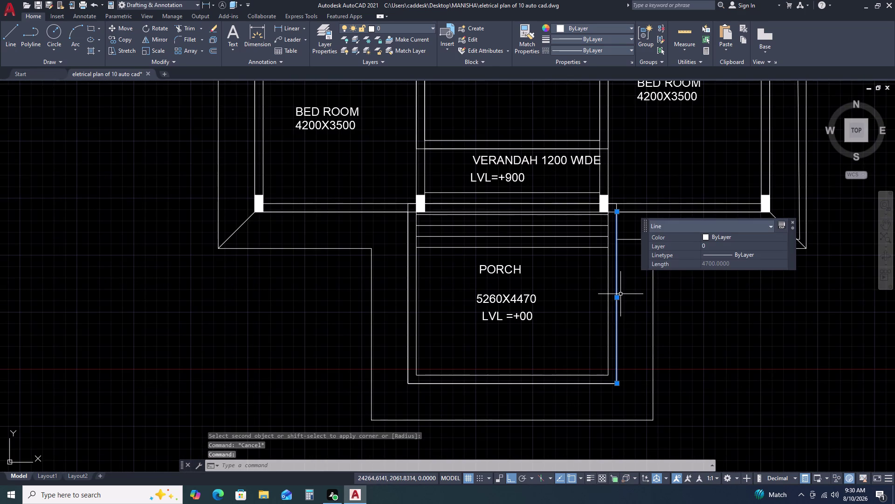
text(O)
key(space)
key(space)
click(638, 299)
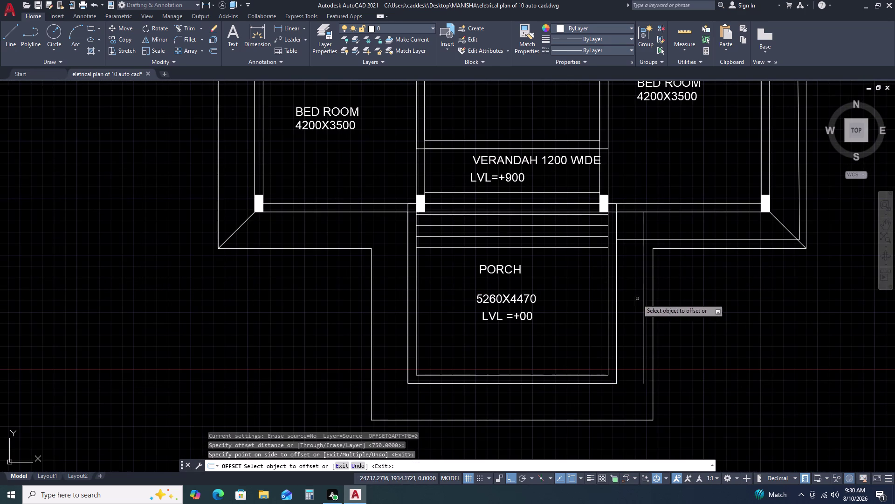
click(558, 384)
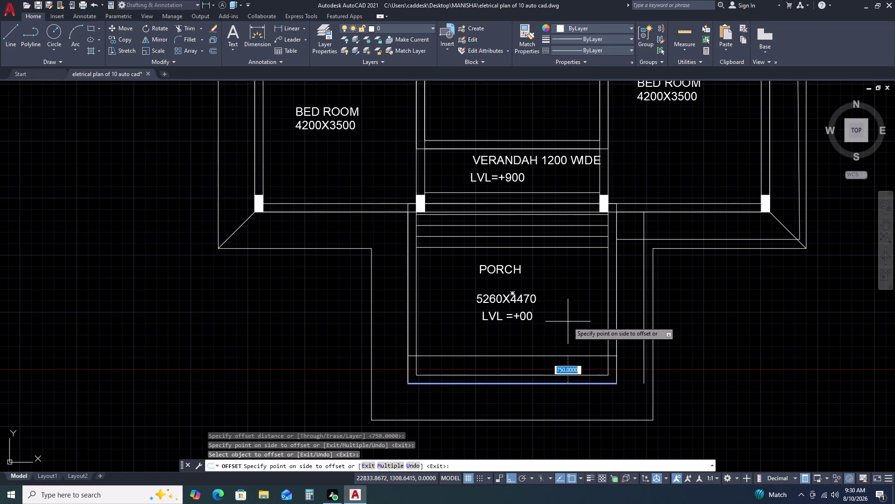
key(Escape)
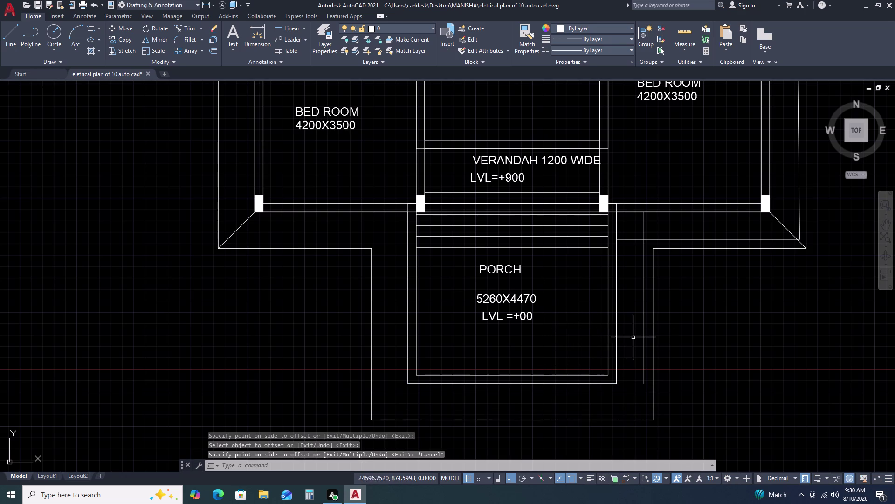
Offset the upper wing's left-side wall lines 750 outward.
key(space)
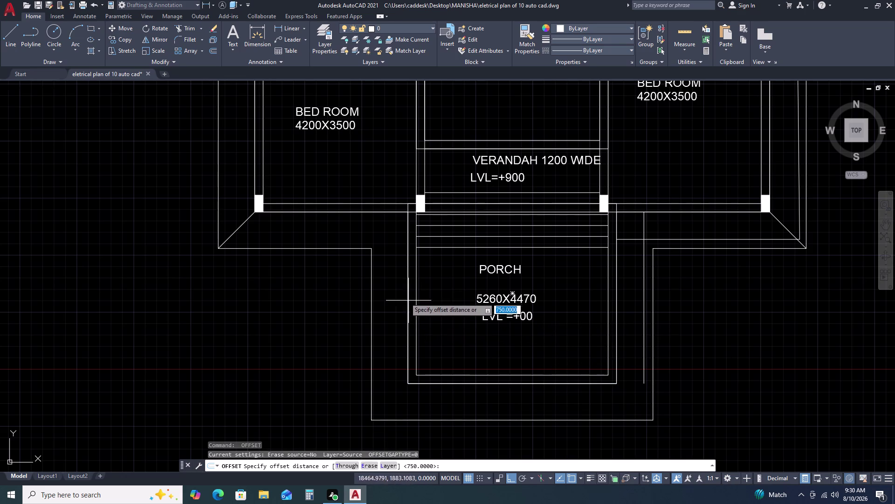
key(space)
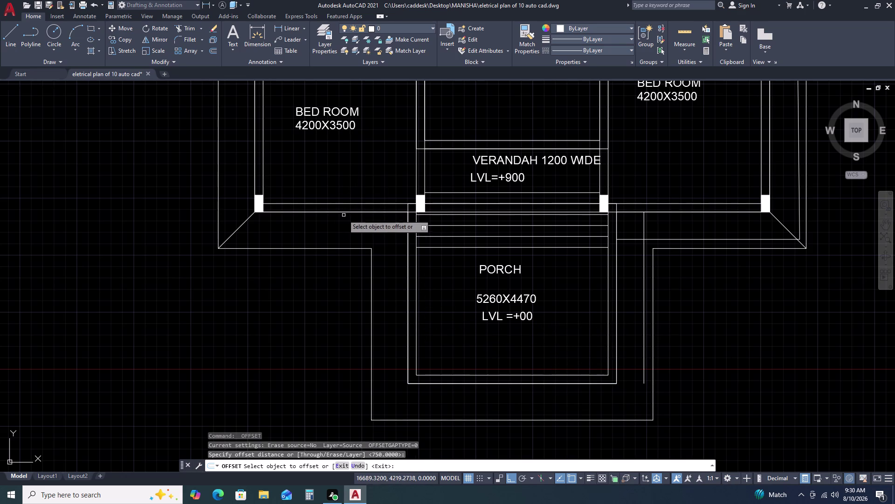
click(343, 211)
click(332, 232)
scroll(down, 3)
scroll(up, 3)
click(397, 256)
click(387, 269)
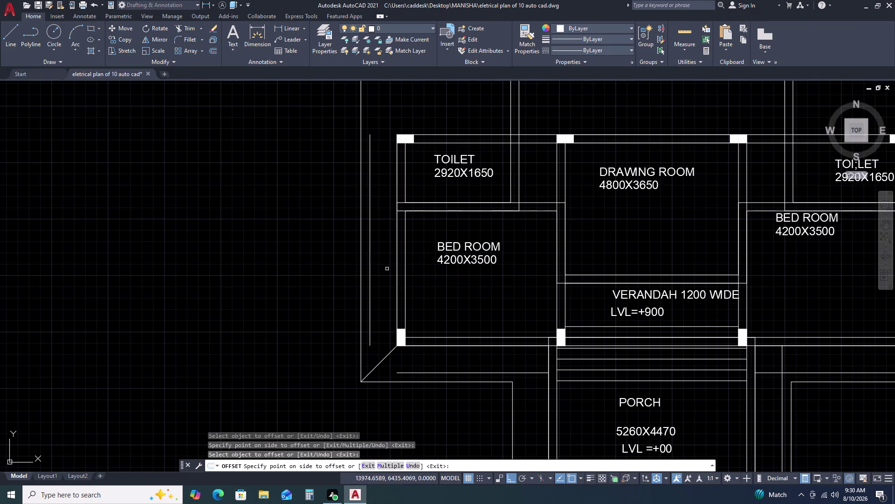
scroll(down, 3)
scroll(up, 3)
click(444, 237)
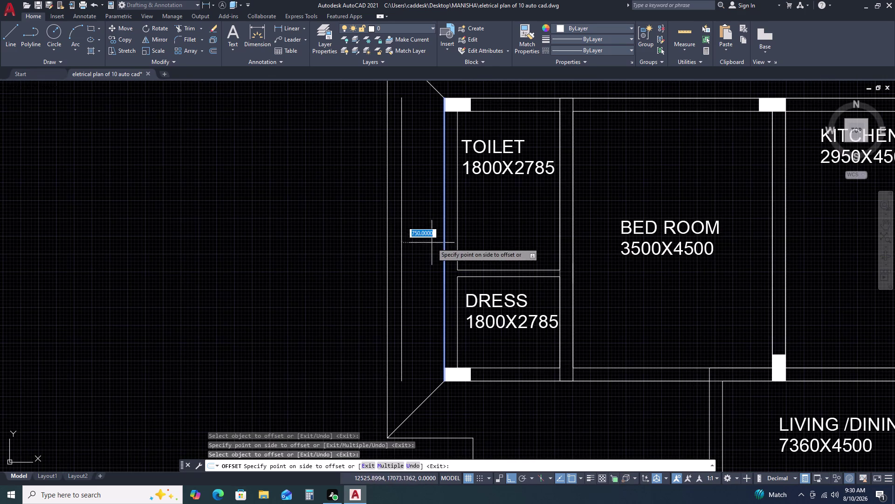
click(428, 249)
Offset the upper wing's top and right outer walls by 750, then delete the unwanted line.
scroll(down, 3)
scroll(up, 3)
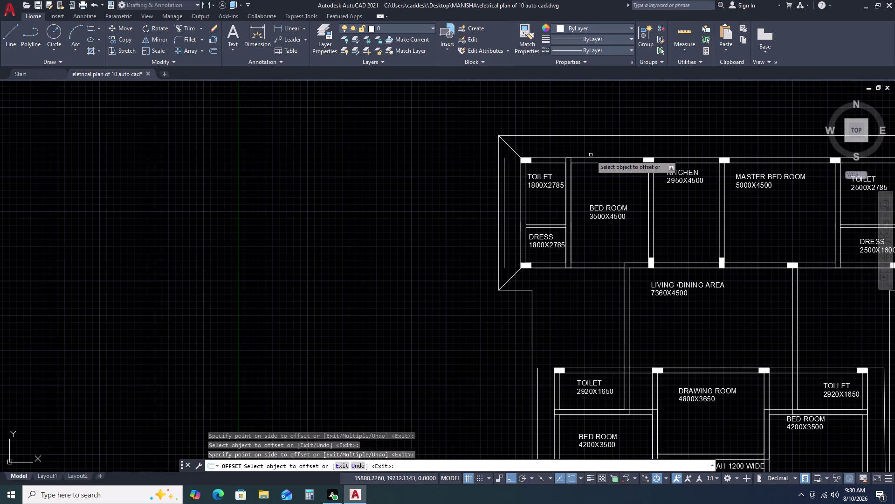
click(591, 156)
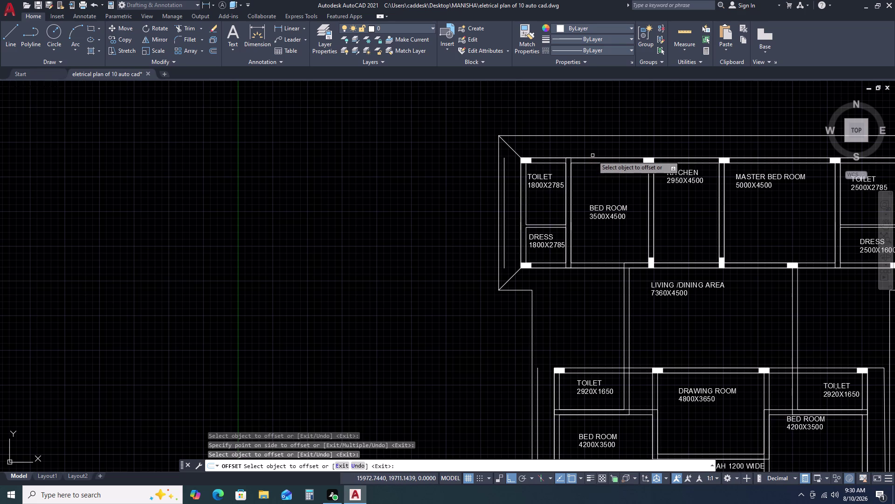
click(593, 157)
click(593, 149)
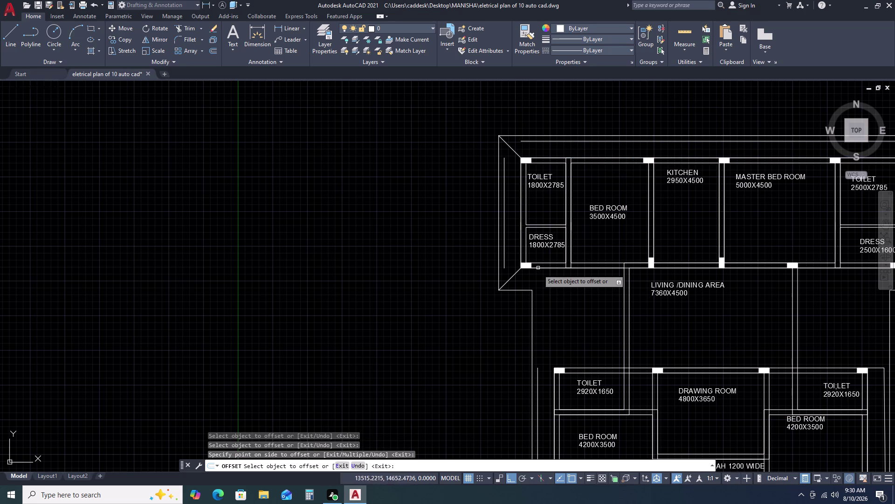
click(541, 268)
click(541, 276)
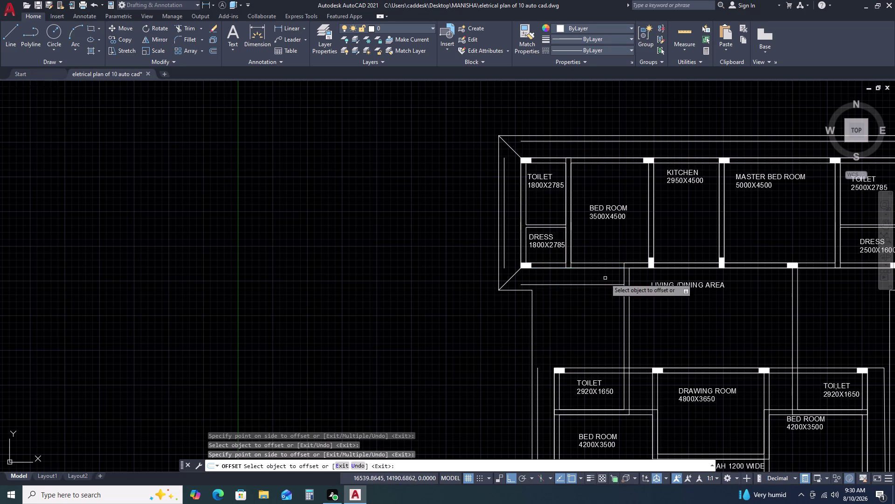
scroll(down, 3)
scroll(up, 3)
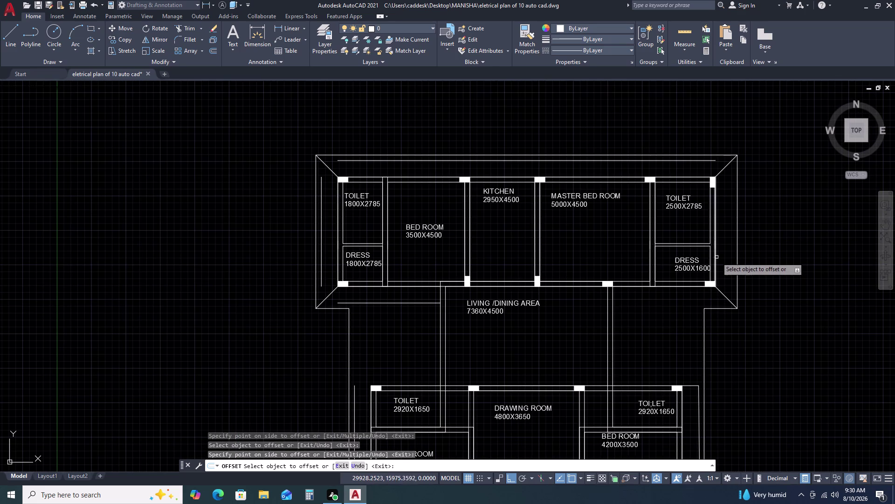
click(720, 253)
click(716, 262)
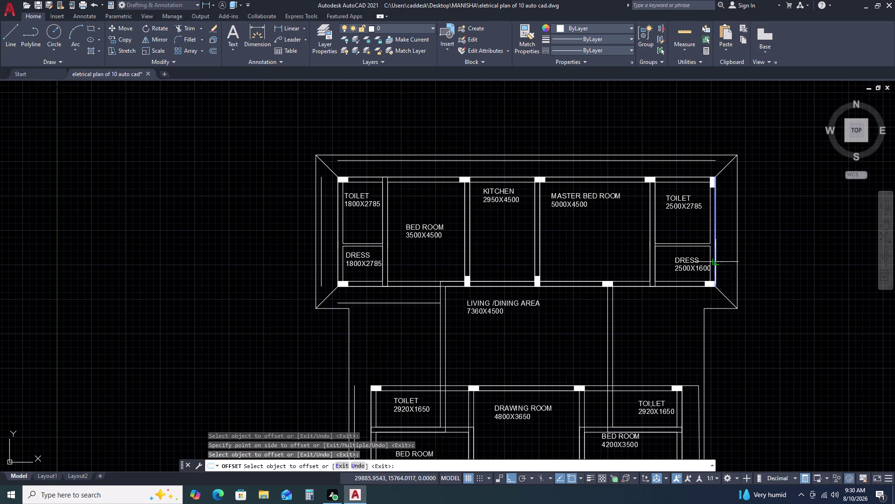
click(722, 259)
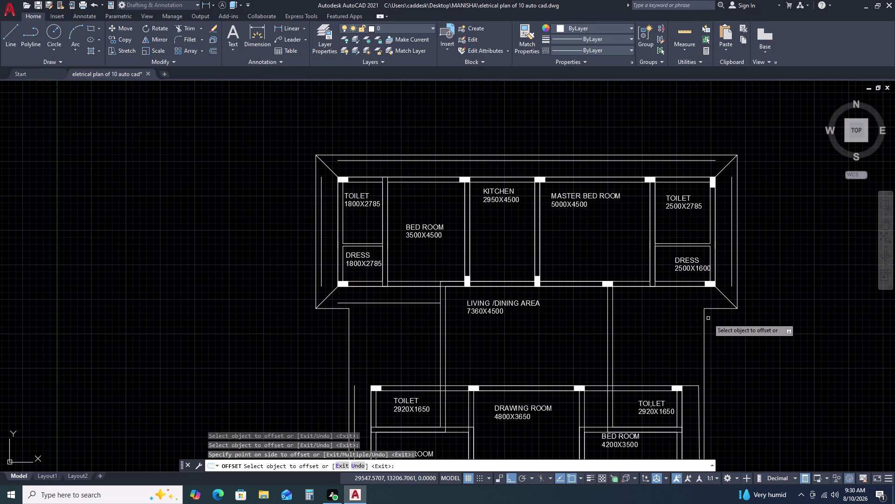
click(711, 307)
click(711, 303)
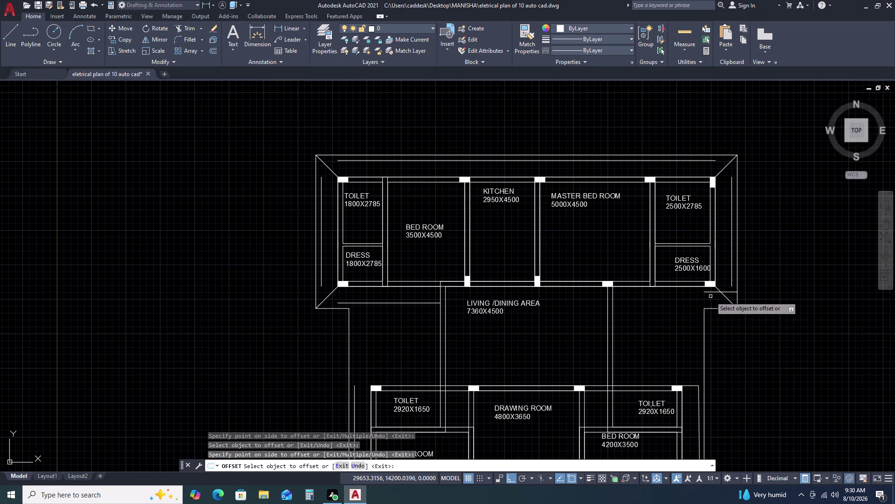
key(Escape)
click(712, 292)
key(Delete)
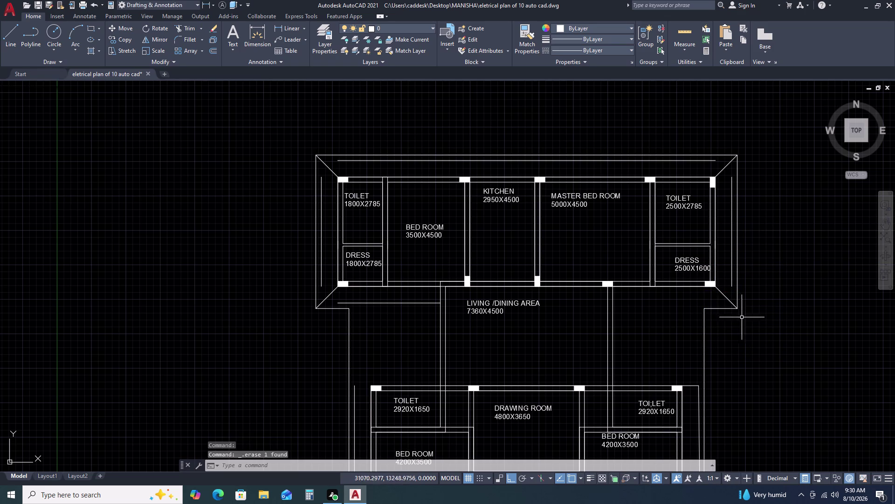
Offset the wall line below the DRESS room by 750, then cancel the offset.
scroll(down, 3)
scroll(up, 3)
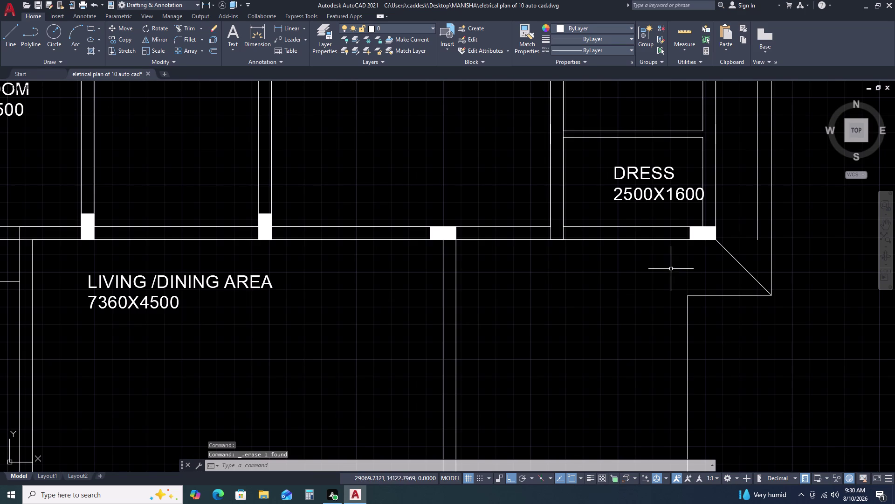
double_click(642, 240)
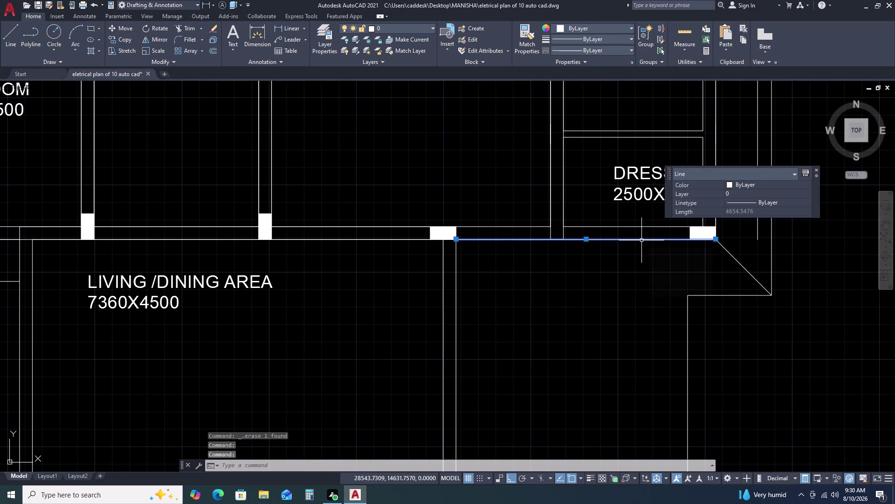
text(O)
key(space)
key(space)
click(651, 281)
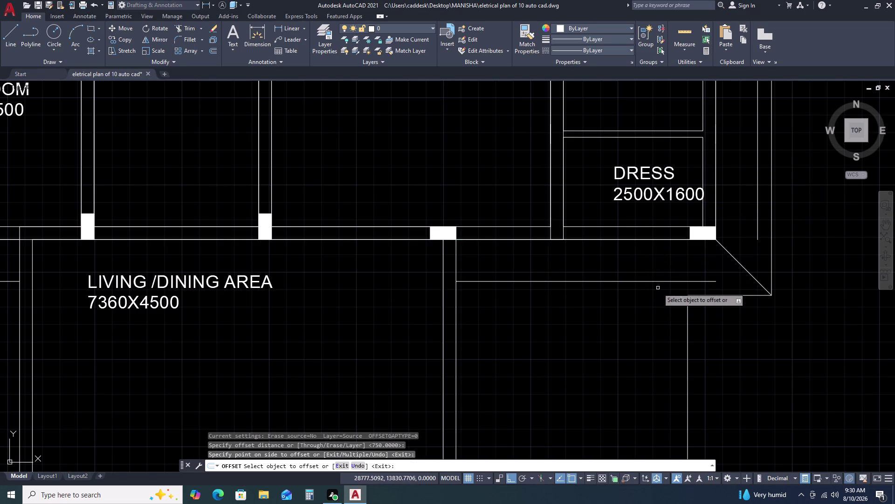
key(Escape)
Delete the line left of the living area and the line beside the left TOILET.
scroll(down, 3)
middle_drag(741, 353, 746, 325)
middle_click(755, 269)
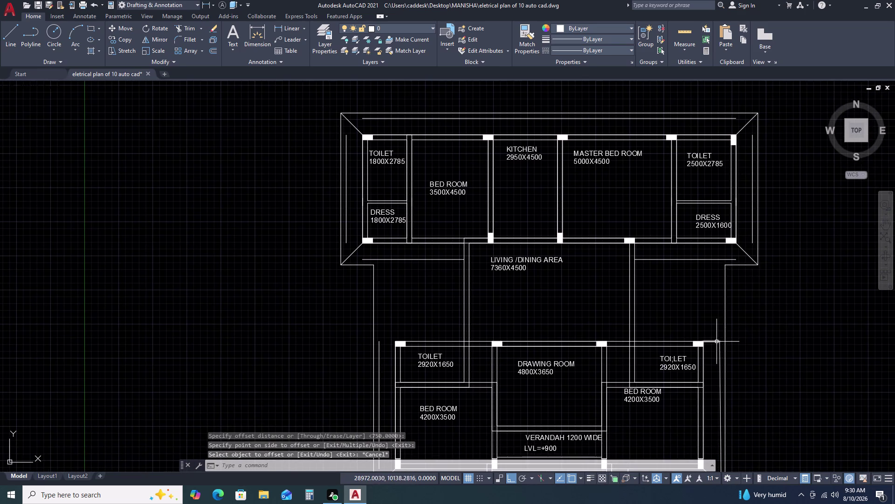
scroll(up, 3)
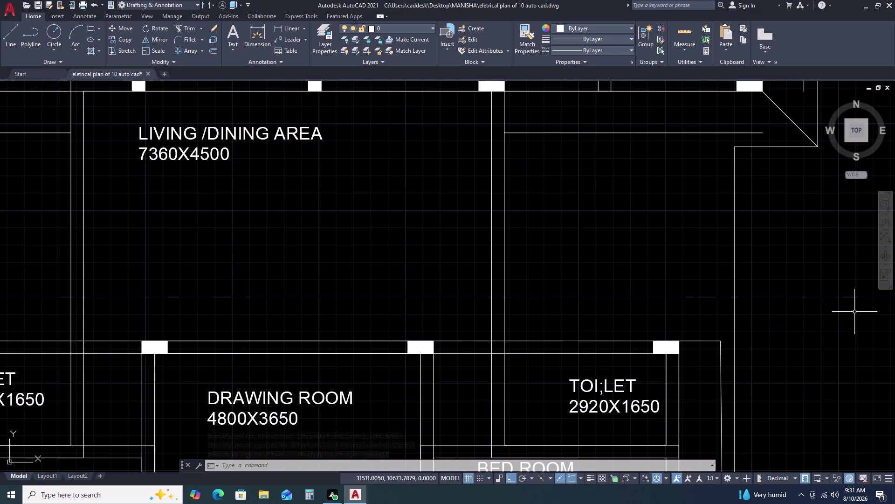
scroll(down, 3)
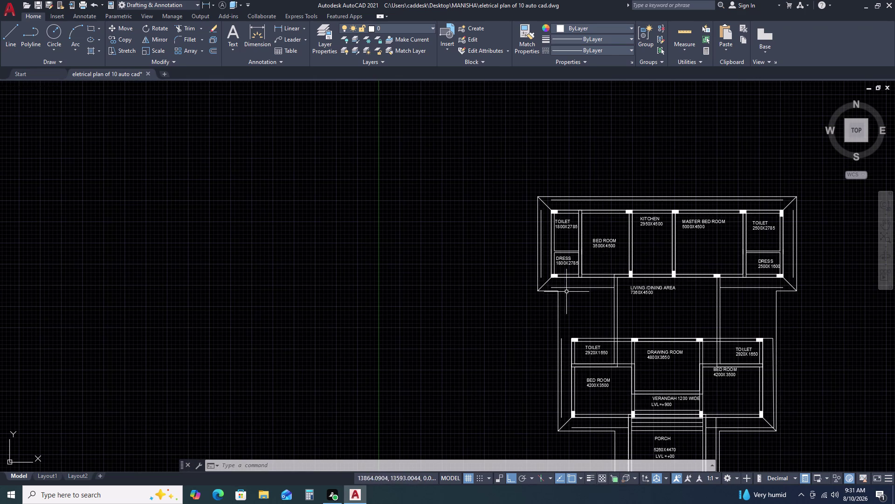
scroll(up, 3)
click(668, 239)
click(635, 297)
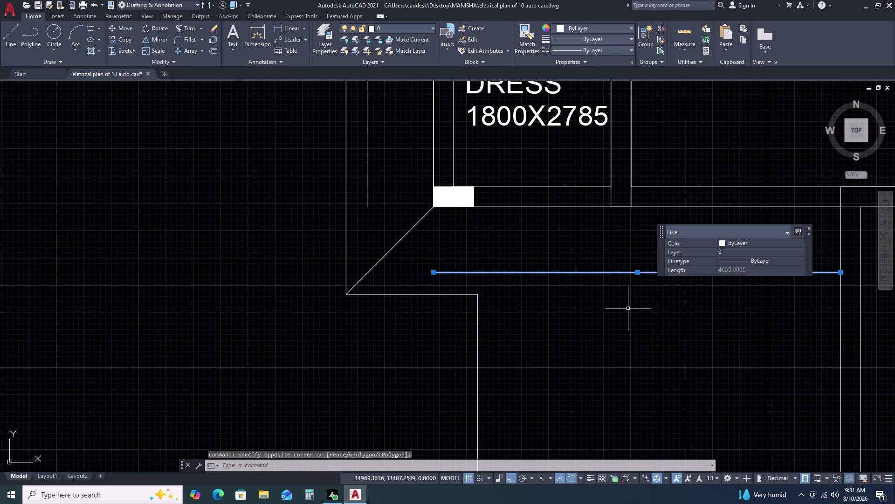
key(Delete)
scroll(down, 3)
scroll(up, 3)
click(552, 258)
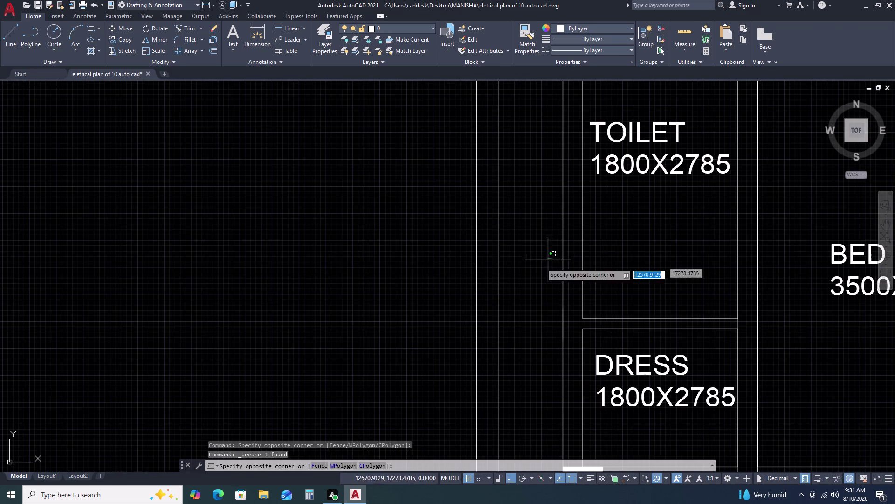
click(496, 334)
key(Delete)
Delete two more stray lines from the floor plan.
scroll(down, 3)
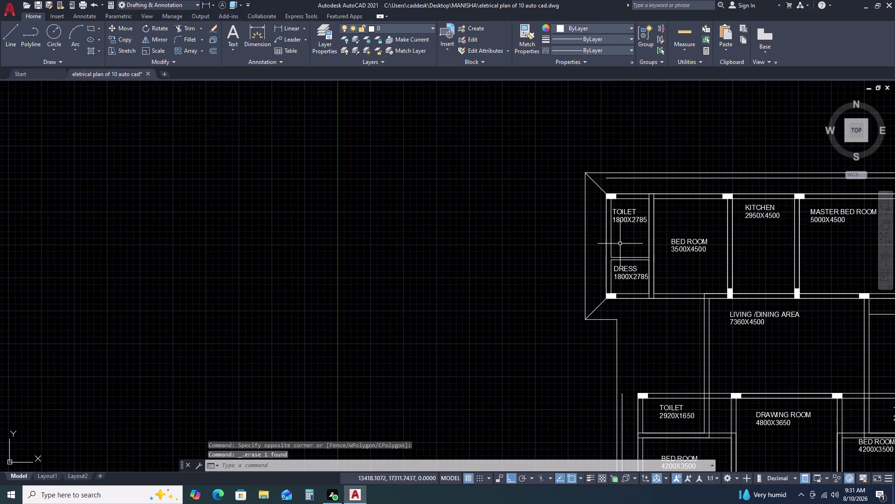
scroll(up, 3)
drag(661, 187, 653, 172)
click(621, 169)
key(Delete)
scroll(down, 3)
middle_drag(746, 226, 635, 235)
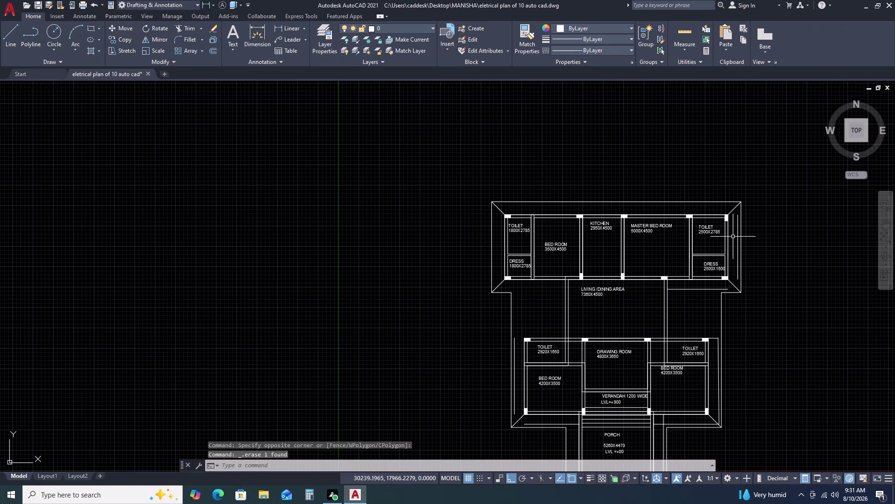
scroll(up, 3)
click(766, 220)
click(749, 245)
key(Delete)
Delete one more stray line, then start the FILLET command with F.
scroll(down, 3)
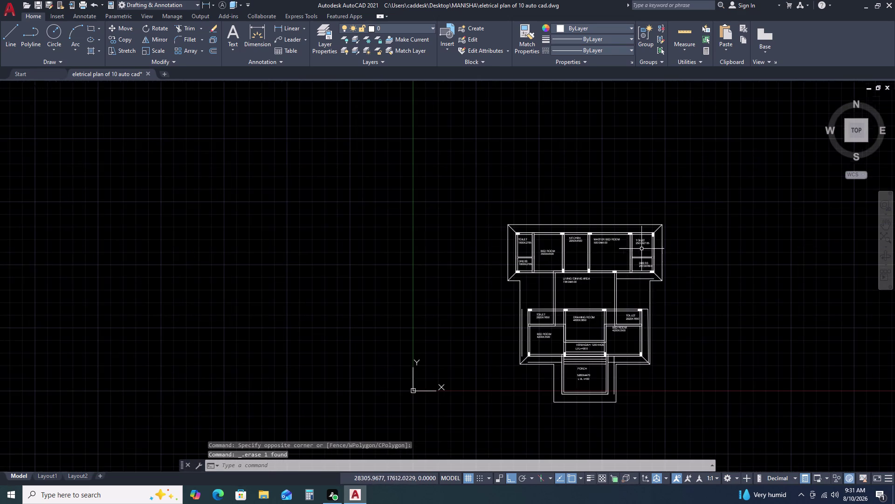
scroll(up, 3)
click(636, 283)
click(623, 259)
key(Delete)
scroll(down, 3)
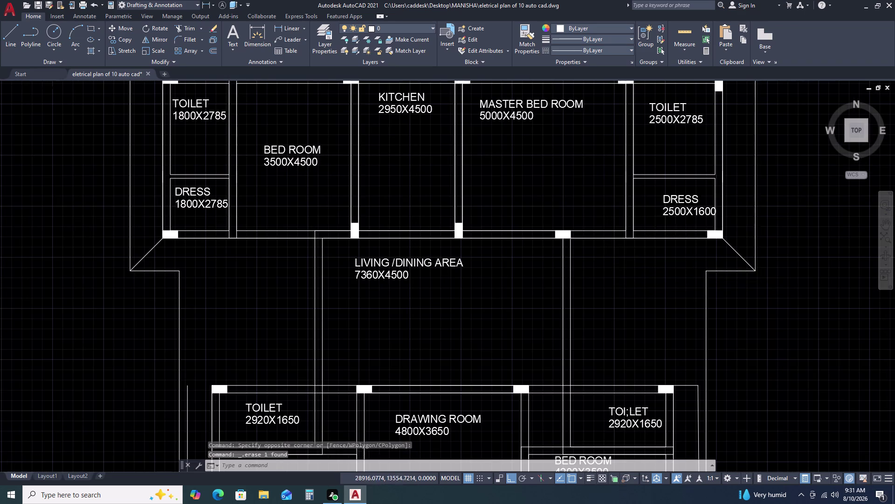
scroll(down, 3)
middle_drag(687, 331, 713, 253)
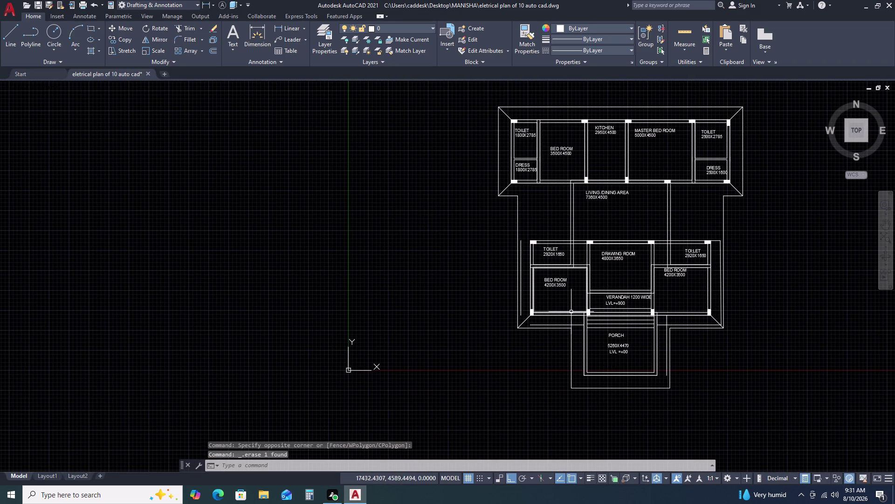
text(F)
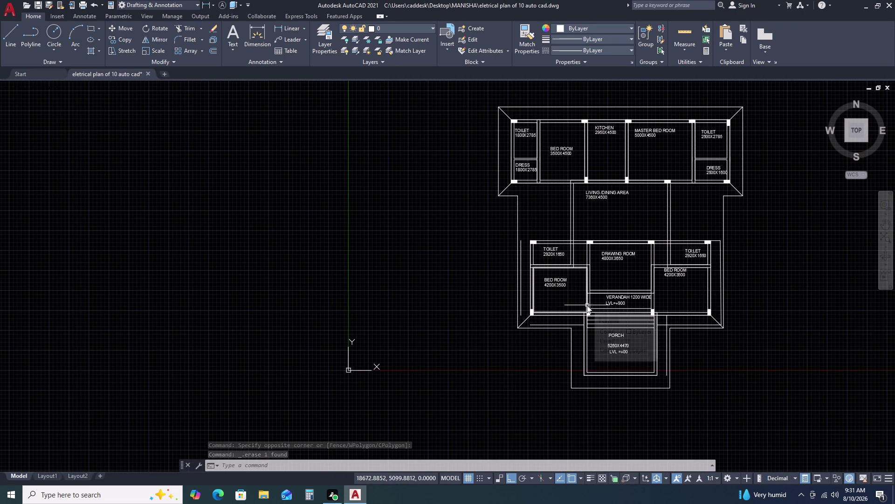
key(space)
Fillet two outer wall lines beside the lower-left bed room into a clean corner.
scroll(up, 3)
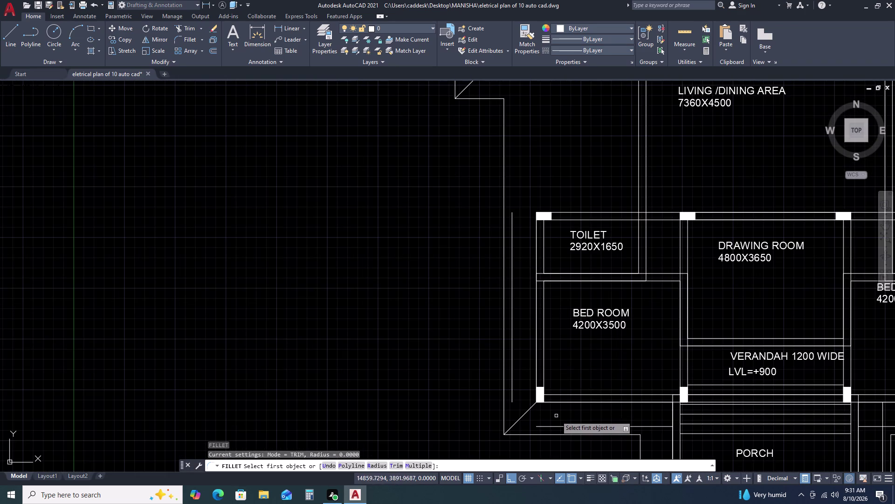
click(550, 425)
click(511, 391)
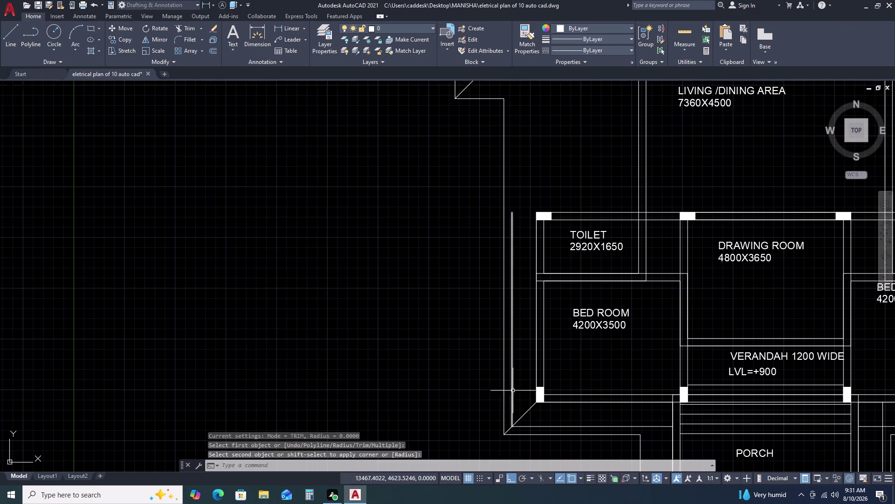
scroll(down, 3)
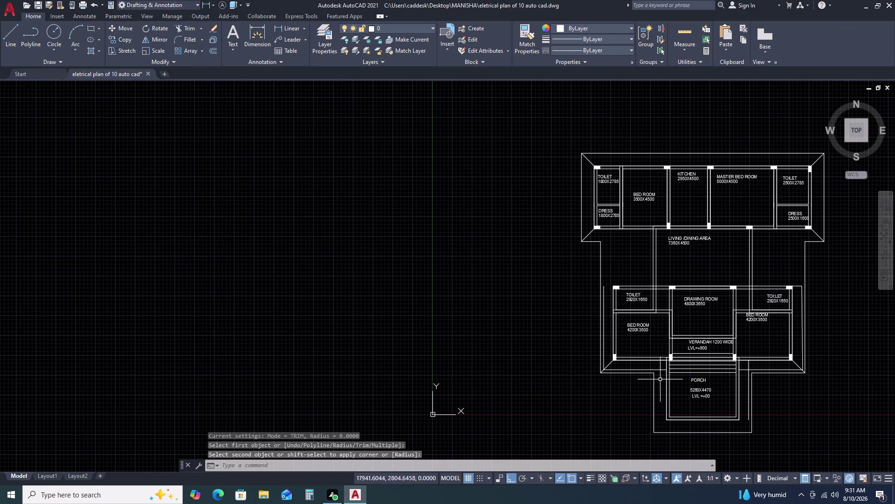
scroll(up, 3)
Select the outer wall line below the bedroom and try a grip stretch, then abandon it.
middle_drag(739, 379, 763, 275)
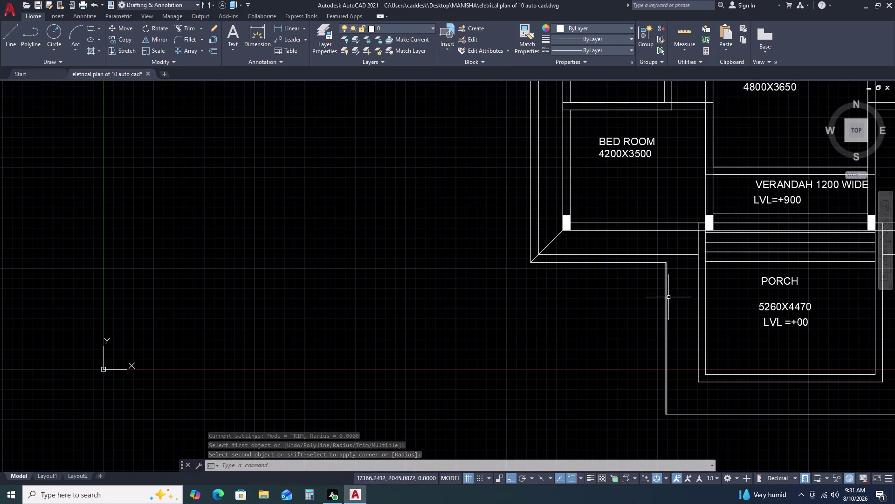
double_click(693, 253)
double_click(686, 263)
scroll(up, 3)
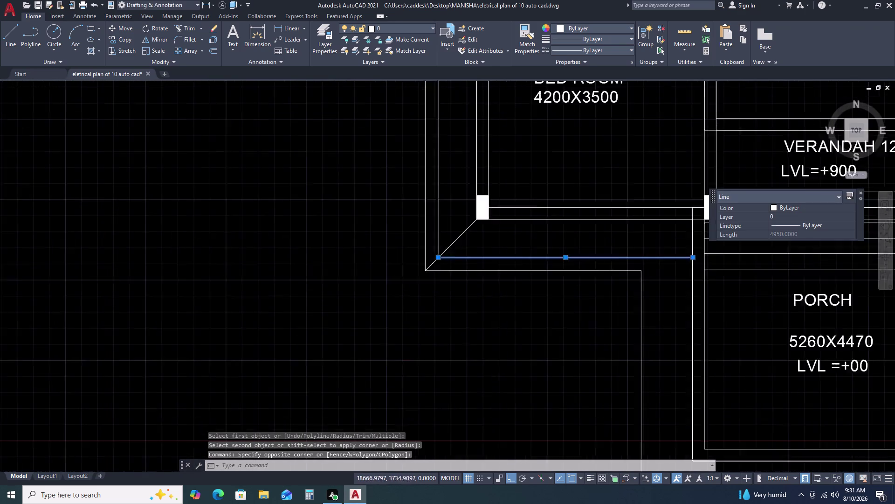
double_click(686, 264)
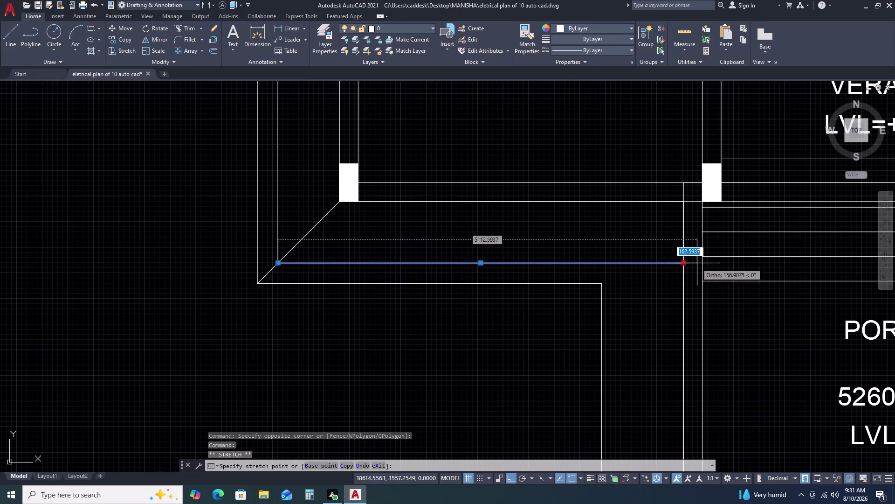
click(703, 262)
scroll(down, 3)
key(Escape)
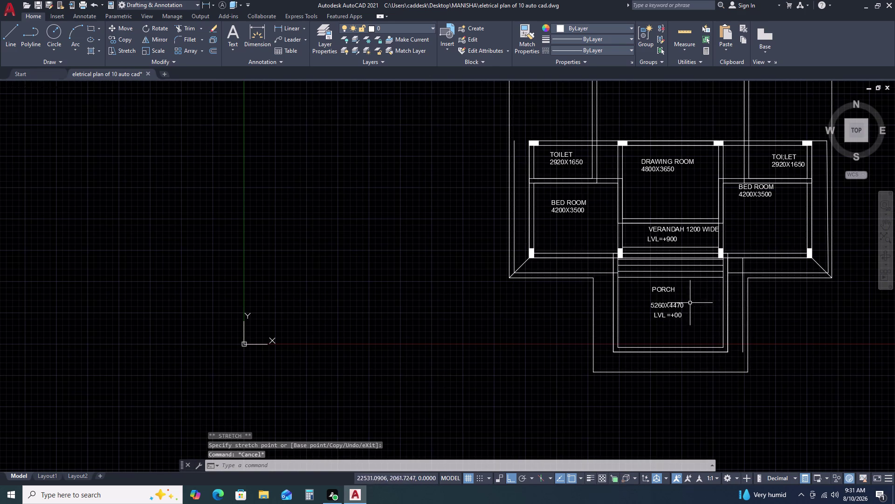
scroll(up, 3)
Fence-trim the outer wall lines below the lower-left bed room.
text(T)
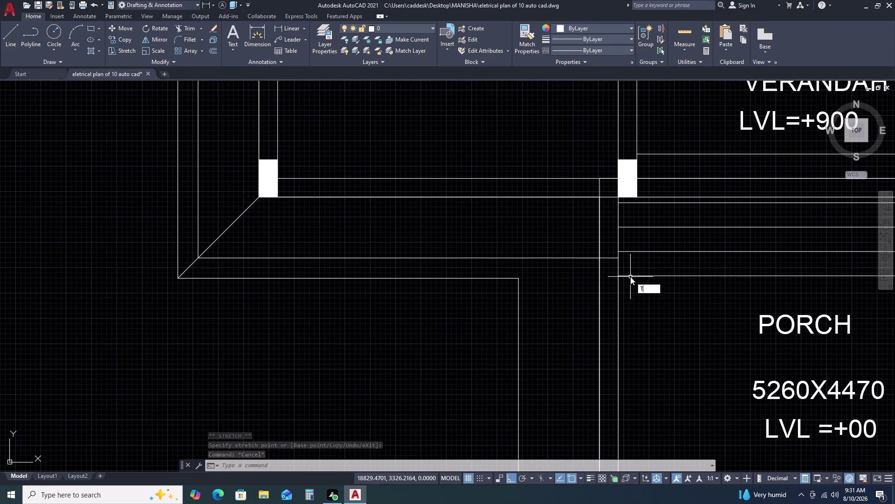
text(R)
key(space)
click(608, 254)
click(609, 274)
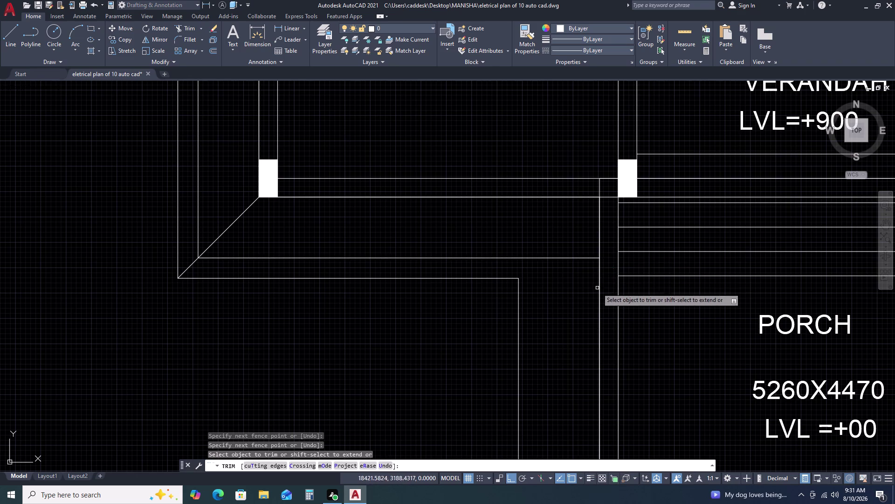
scroll(down, 3)
key(Escape)
scroll(down, 3)
middle_drag(834, 283, 781, 266)
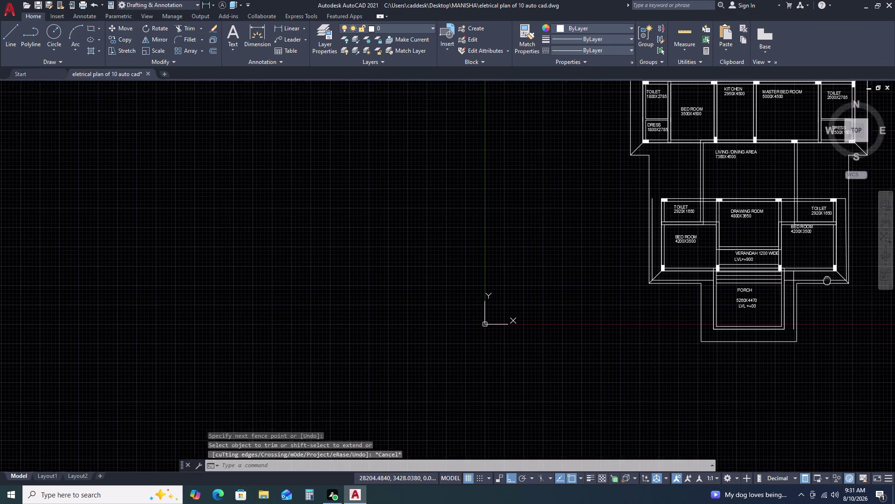
Delete the stray vertical line right of the porch.
scroll(up, 3)
double_click(711, 264)
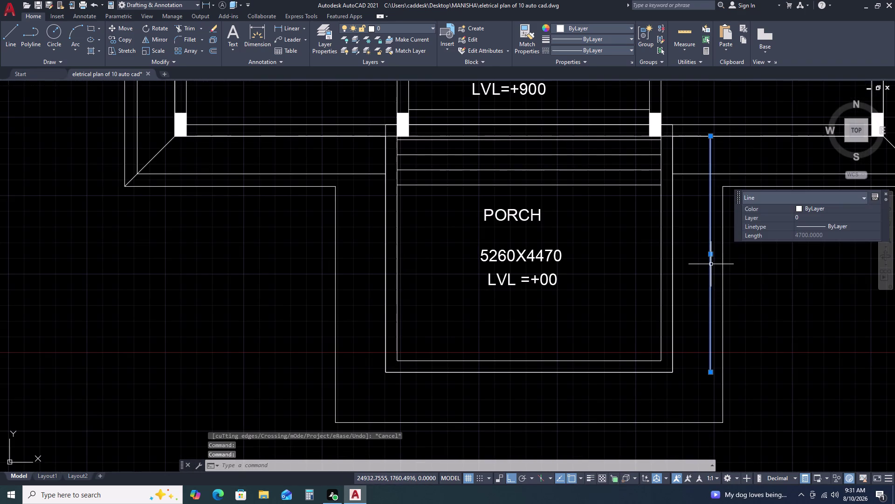
key(Delete)
scroll(down, 3)
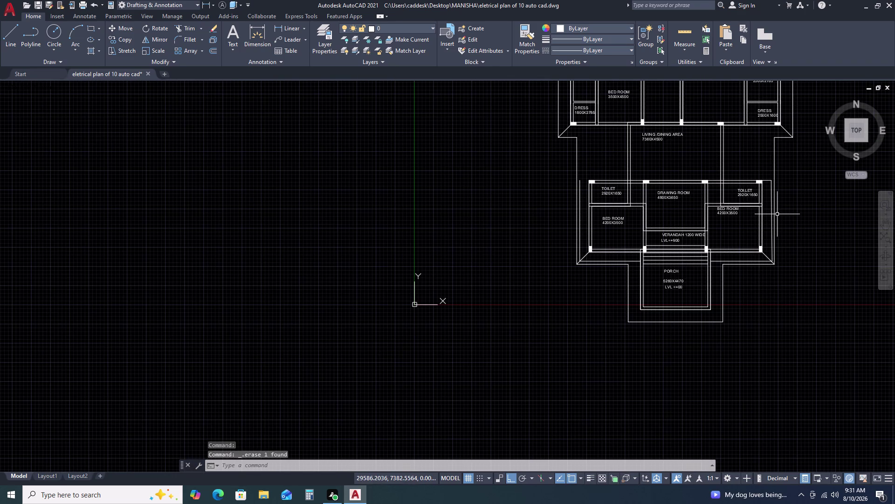
scroll(up, 3)
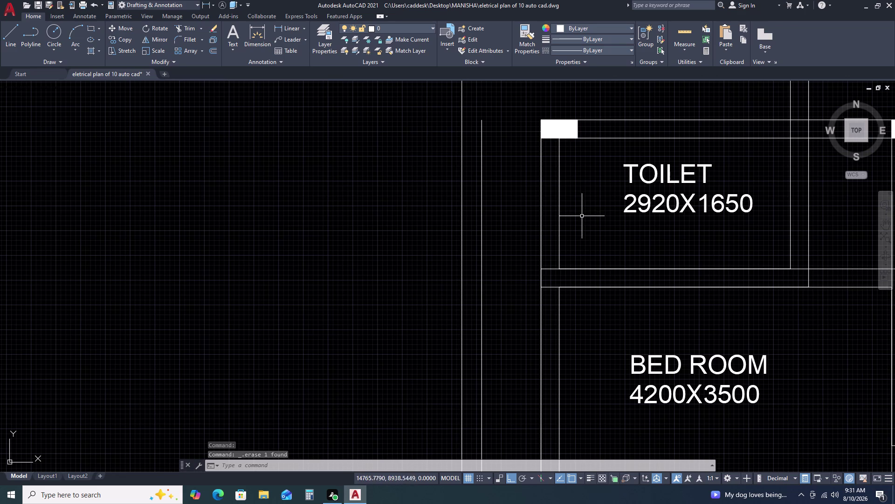
Draw a short trial line from the toilet's top corner and re-centre the plan.
text(L)
key(space)
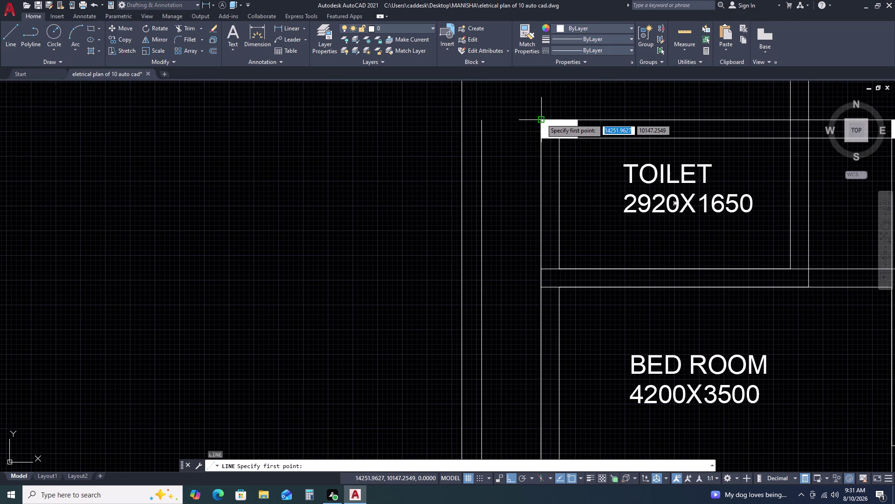
click(541, 118)
click(480, 122)
key(Escape)
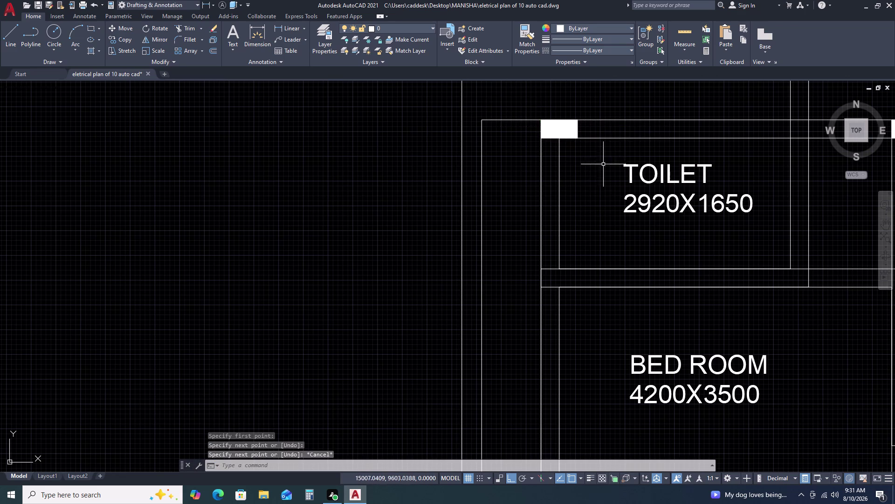
scroll(down, 3)
middle_drag(856, 265, 770, 267)
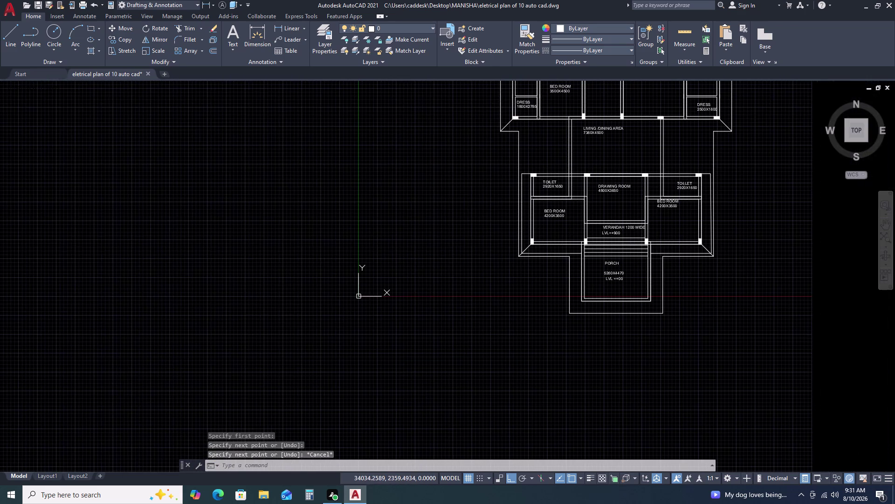
scroll(down, 3)
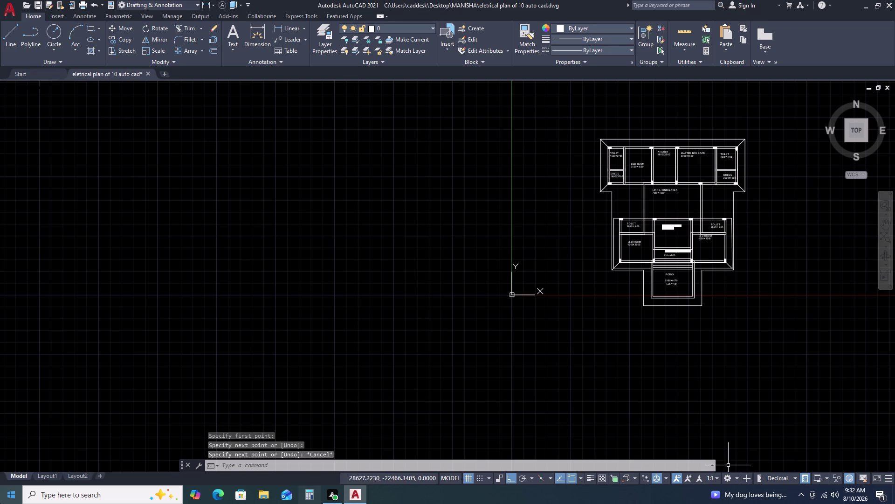
scroll(up, 3)
middle_drag(717, 281, 548, 356)
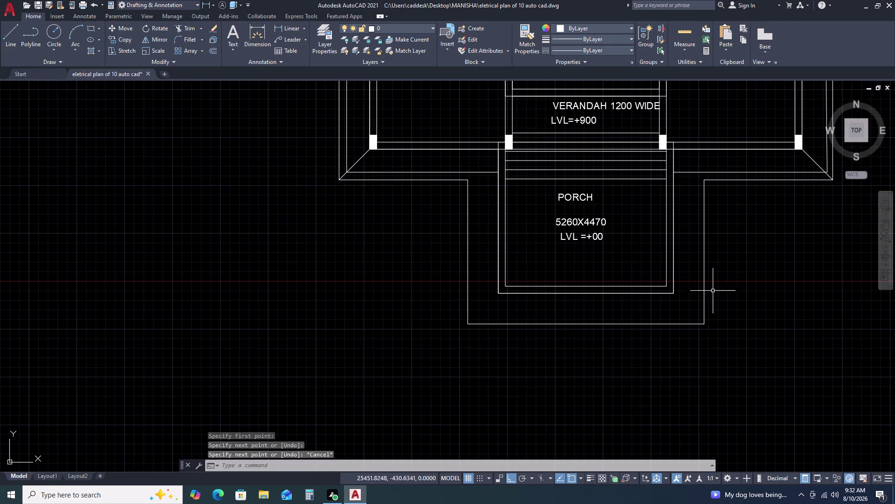
scroll(down, 3)
middle_drag(674, 226, 547, 437)
scroll(down, 3)
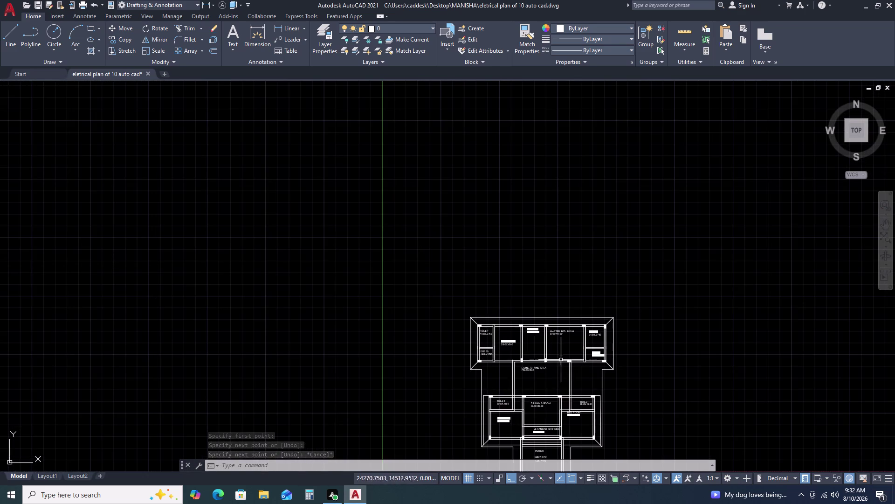
scroll(up, 3)
middle_drag(707, 397, 723, 285)
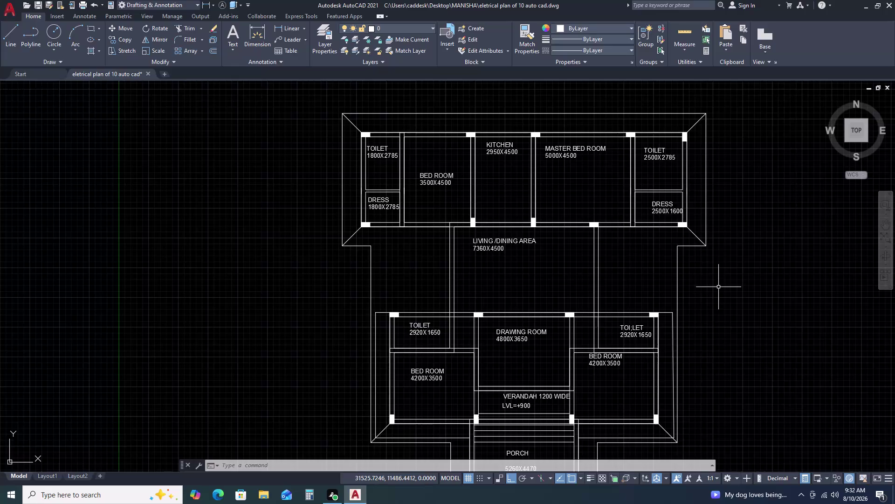
scroll(down, 3)
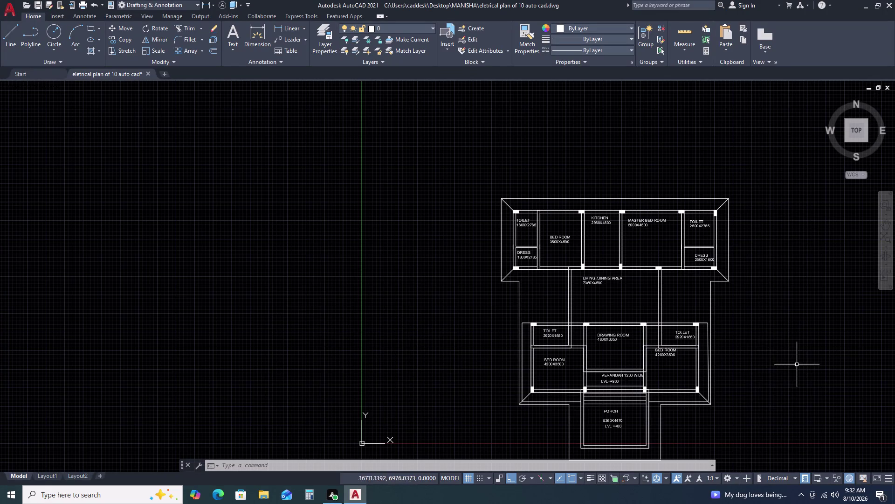
middle_drag(755, 375, 723, 302)
Draw a 4500-long vertical line up from the right toilet's top wall.
key(l)
key(space)
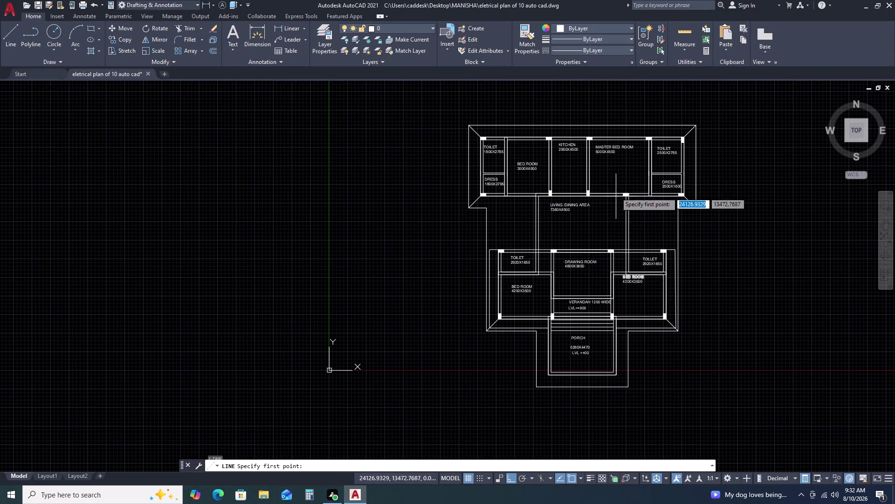
scroll(up, 3)
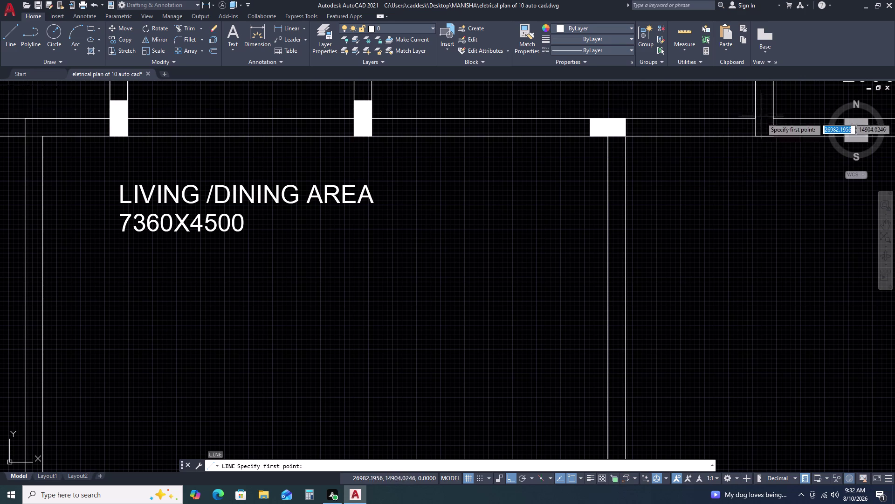
click(757, 137)
scroll(down, 3)
scroll(up, 3)
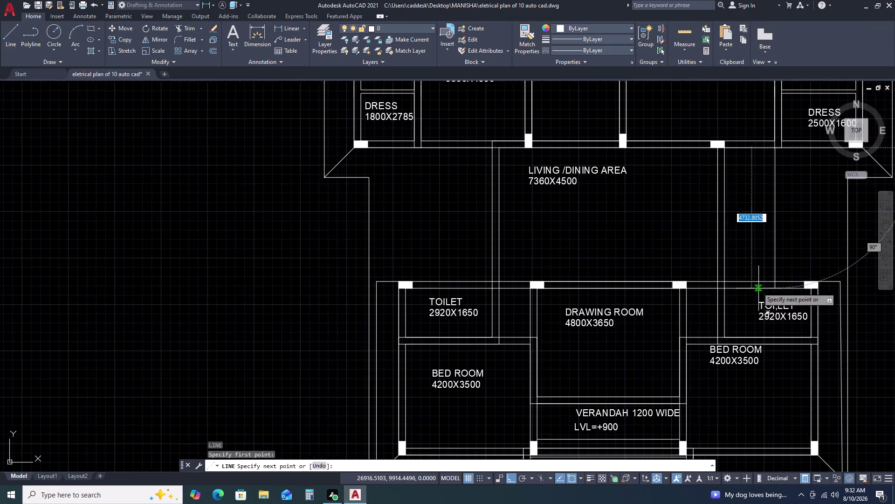
scroll(up, 3)
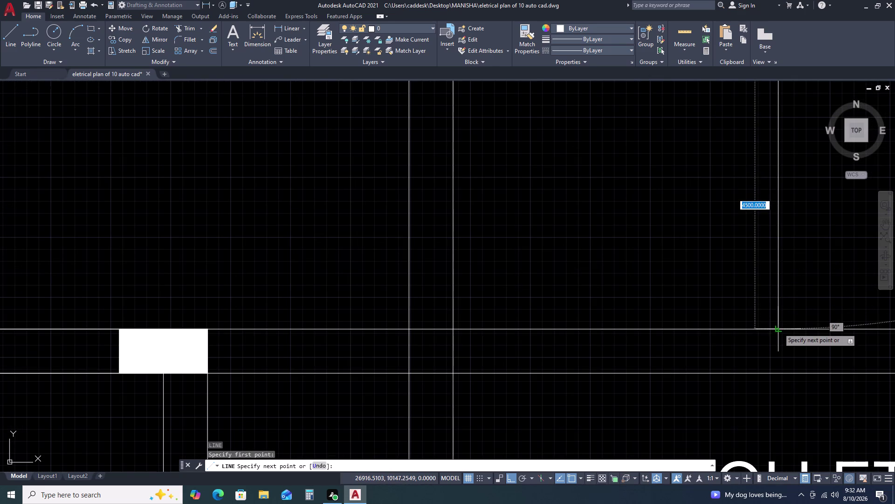
click(779, 328)
scroll(down, 3)
key(Escape)
Move the new vertical line to the right toilet's right corner and reselect it.
drag(766, 248, 751, 252)
click(715, 251)
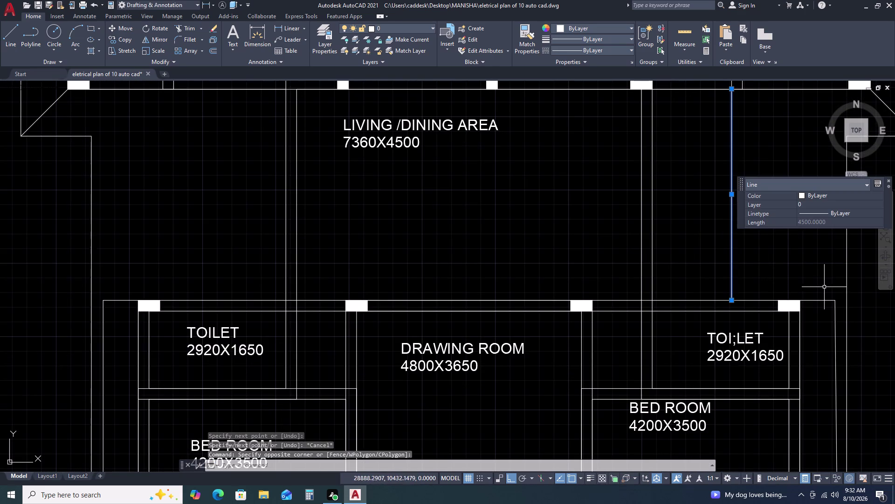
key(m)
key(space)
click(732, 300)
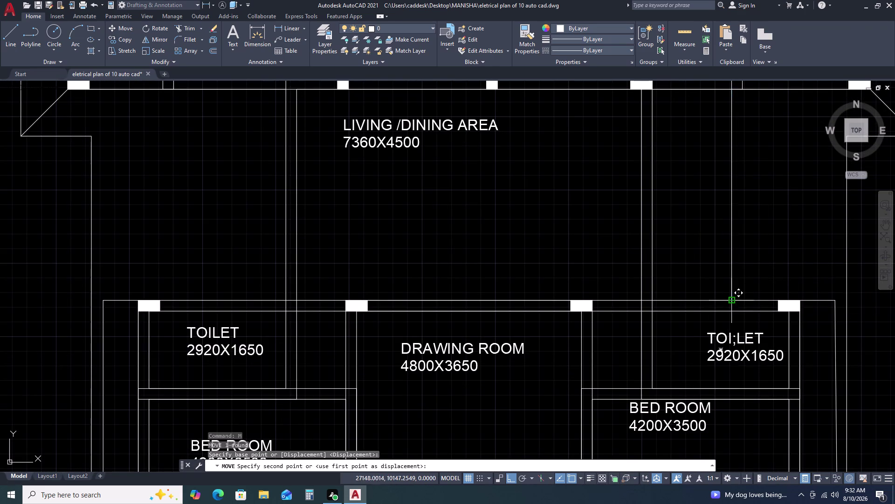
click(799, 300)
scroll(down, 3)
click(800, 260)
click(779, 252)
text(O)
key(space)
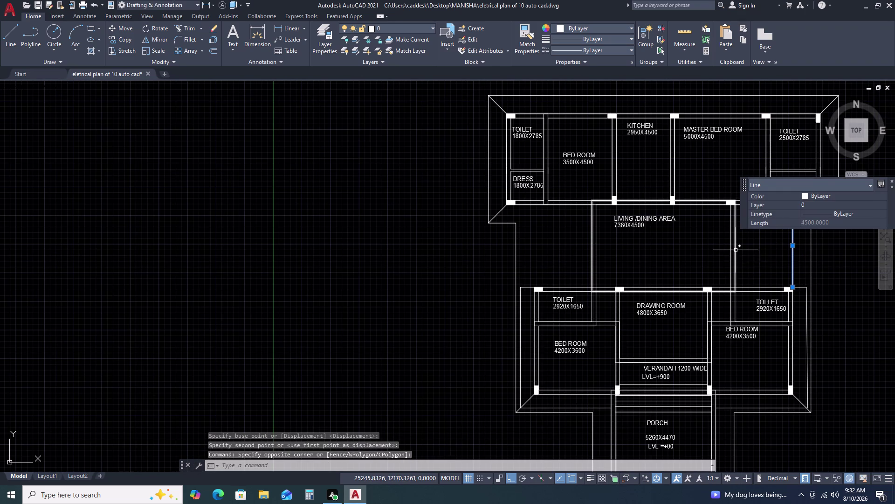
Copy the vertical line as an array of 6 tread lines spaced 300 apart.
key(Escape)
click(805, 256)
click(788, 246)
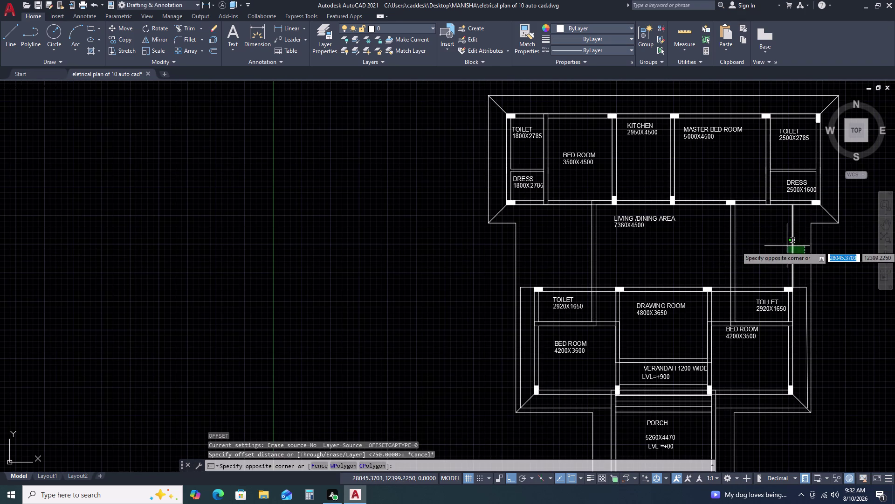
text(CO)
key(space)
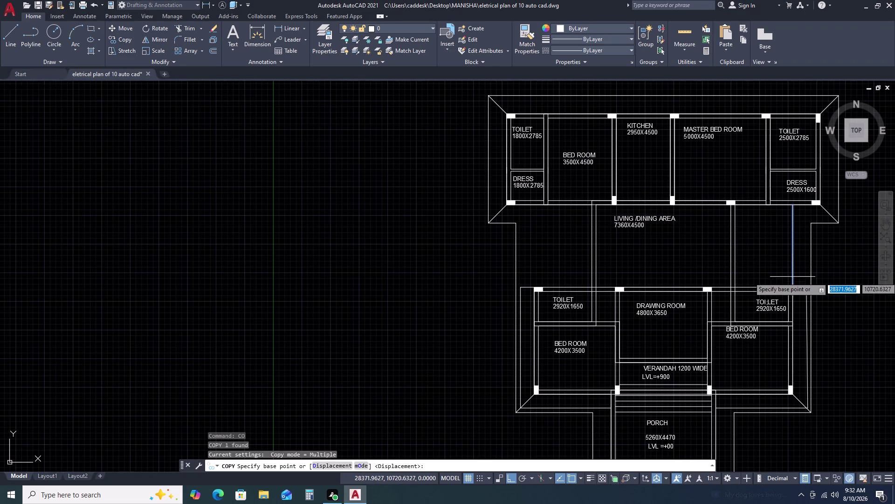
scroll(up, 3)
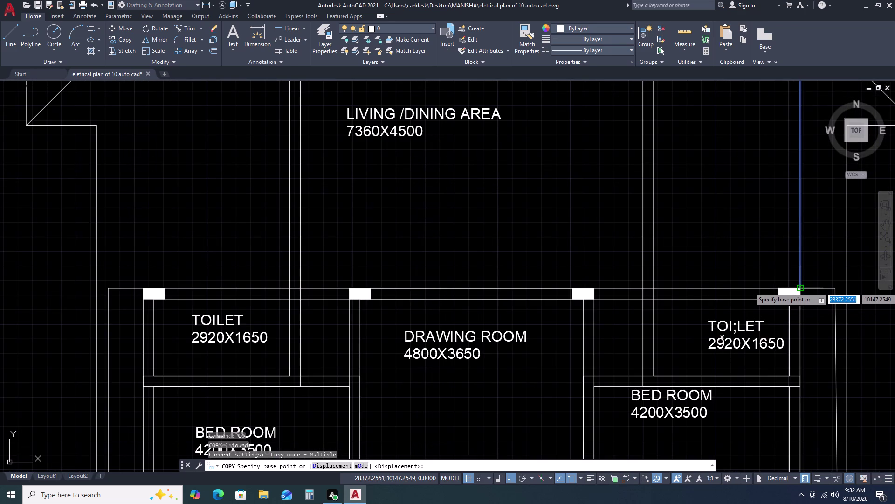
click(801, 287)
text(AR)
key(space)
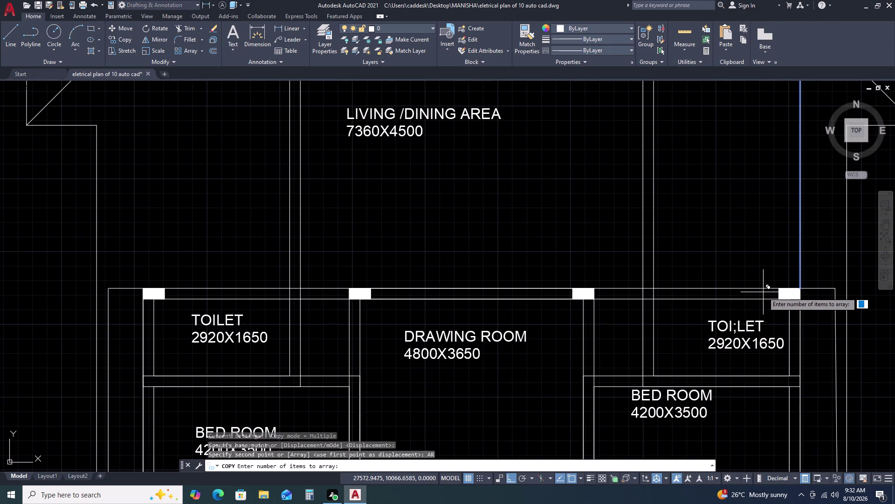
key(6)
key(space)
key(3)
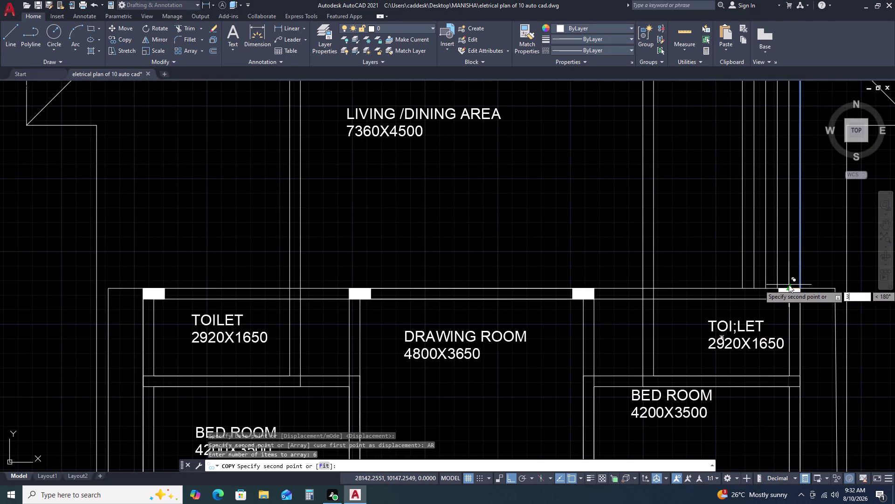
text(00)
key(space)
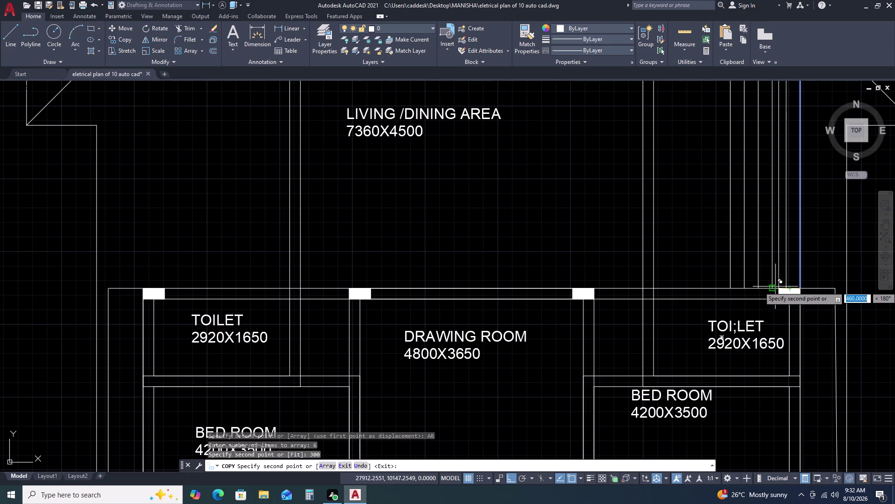
key(Escape)
Pan and zoom out to check the six new tread lines.
scroll(up, 3)
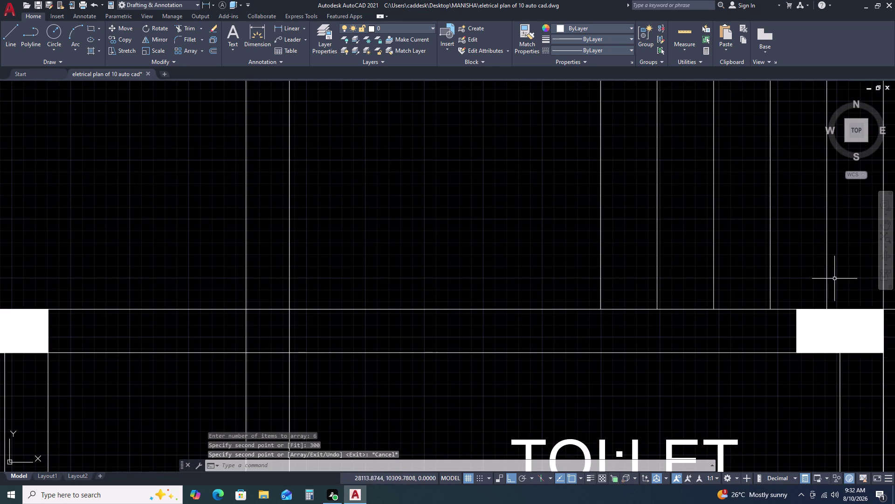
middle_drag(831, 278, 687, 277)
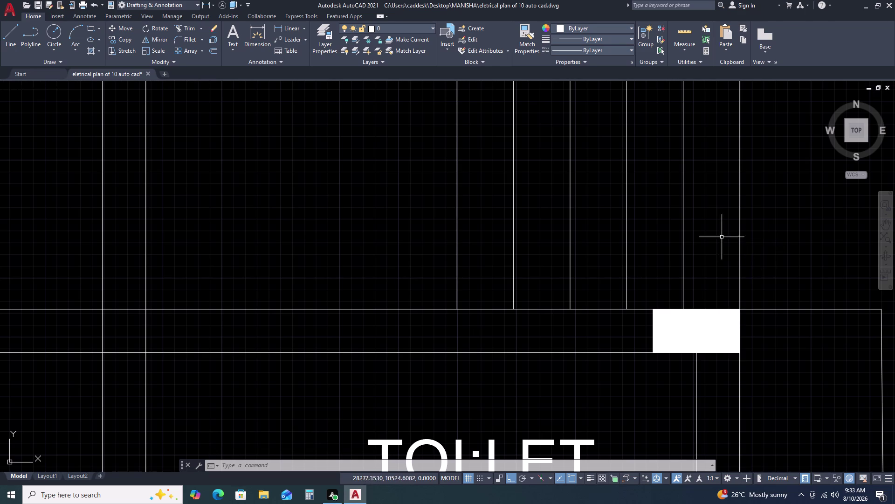
scroll(down, 3)
scroll(down, 3)
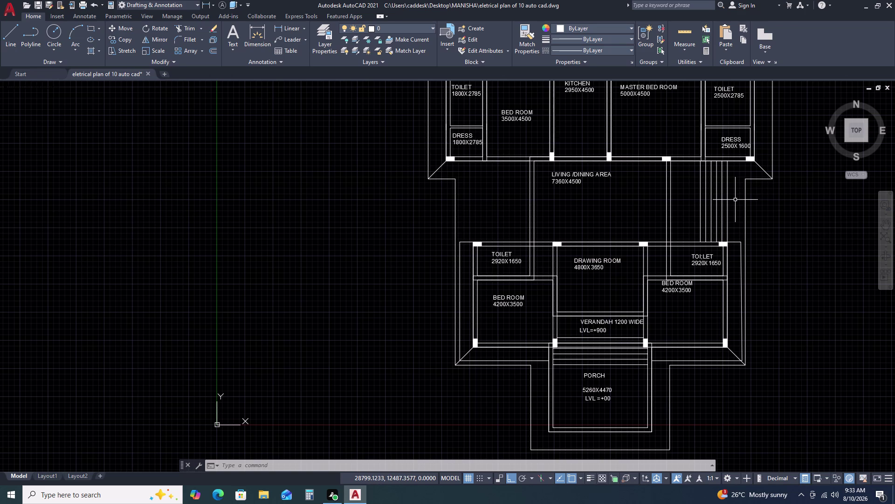
scroll(down, 3)
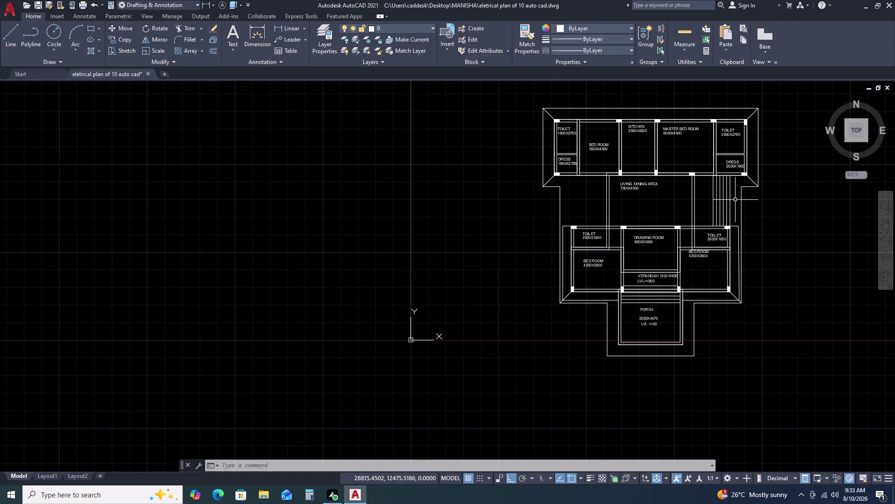
Draw a 3150-long horizontal line across the stair treads.
scroll(up, 3)
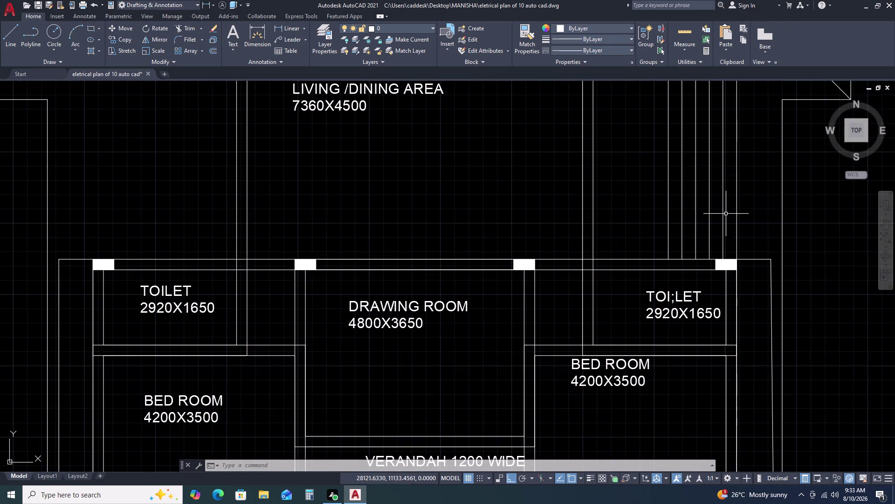
scroll(down, 3)
scroll(up, 3)
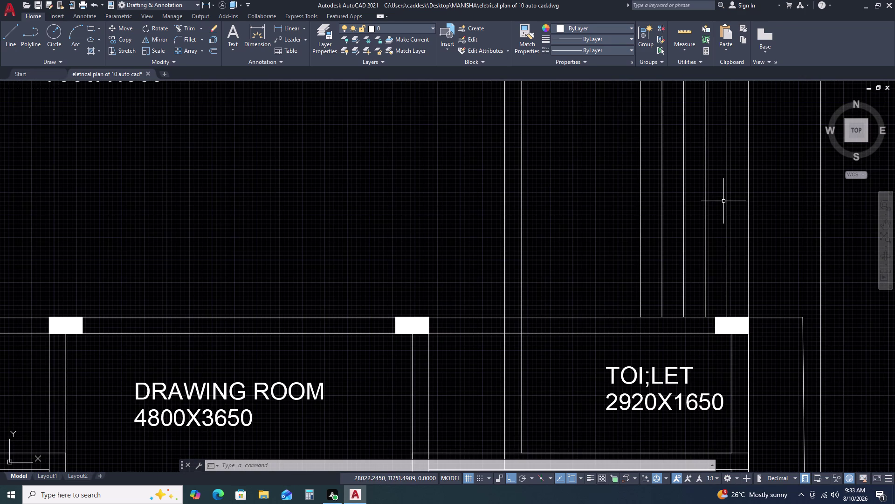
scroll(down, 3)
scroll(up, 3)
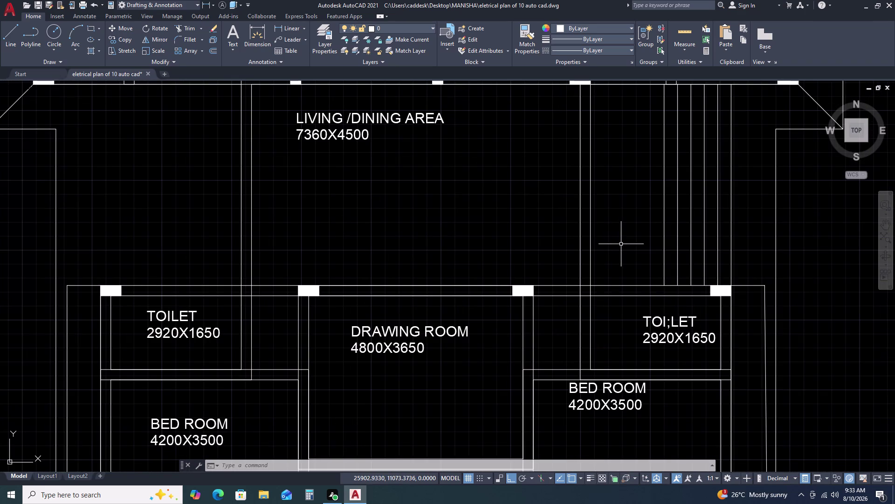
key(l)
key(space)
click(733, 182)
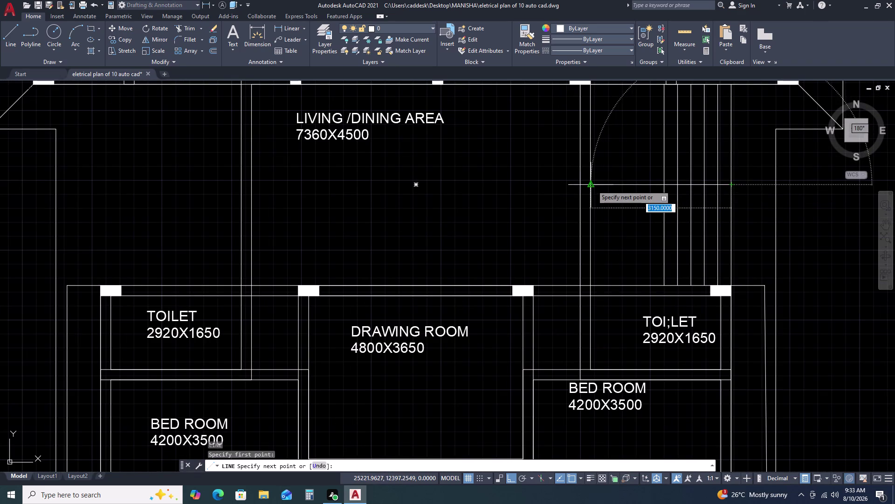
click(593, 184)
key(Escape)
Offset the new horizontal line by 1500 to make a parallel copy.
drag(635, 170, 632, 175)
click(620, 210)
text(O)
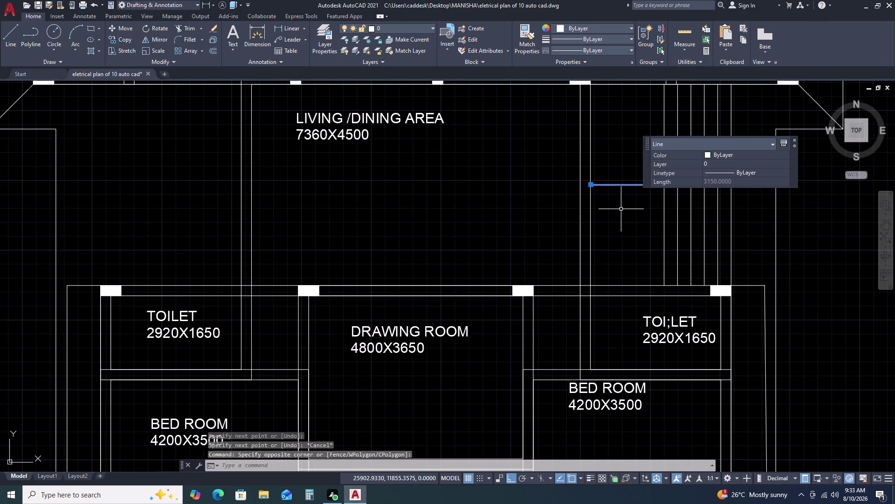
key(space)
text(15)
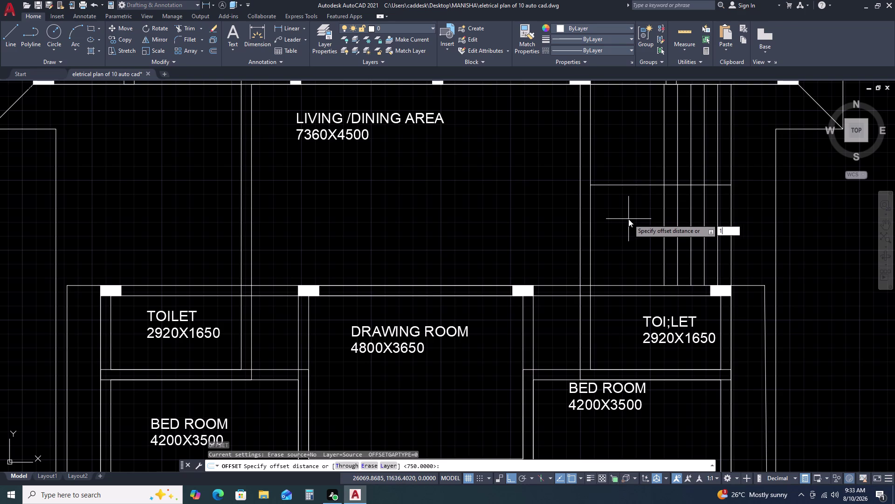
text(00)
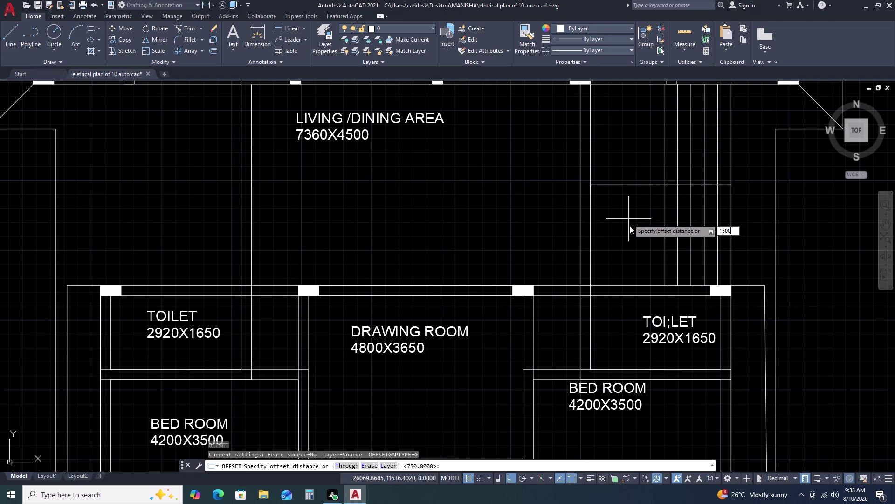
key(space)
click(630, 224)
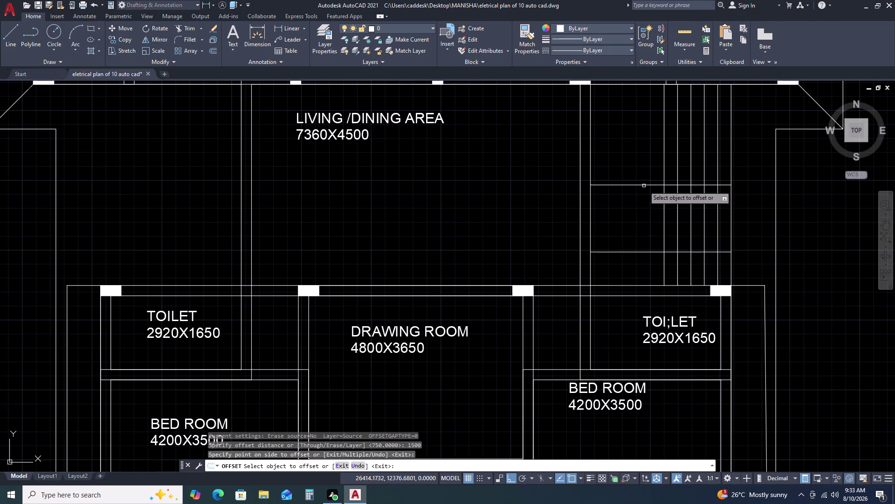
click(644, 185)
click(642, 157)
key(Escape)
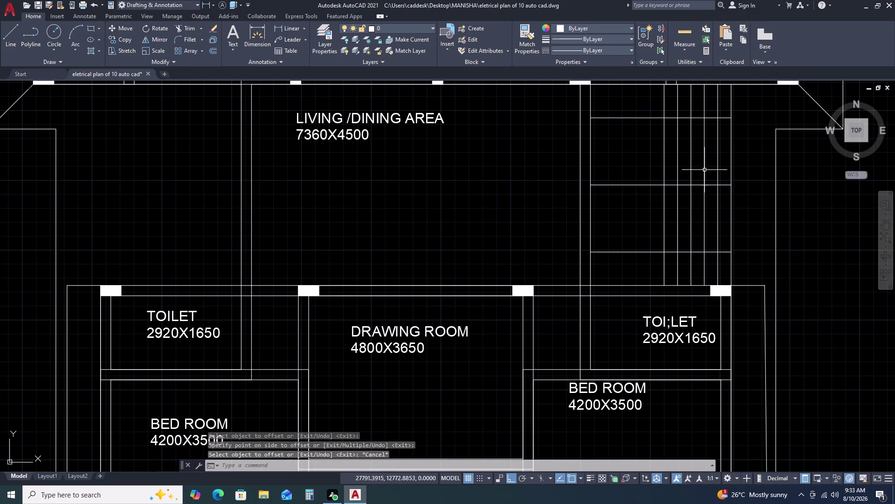
Start trimming a stair line segment, then cancel the trim.
key(t)
text(R)
key(space)
scroll(up, 3)
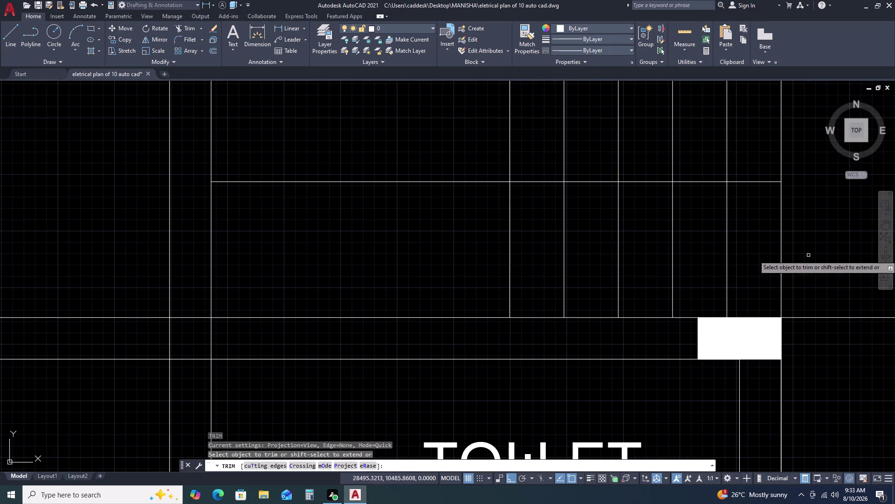
click(811, 255)
key(Escape)
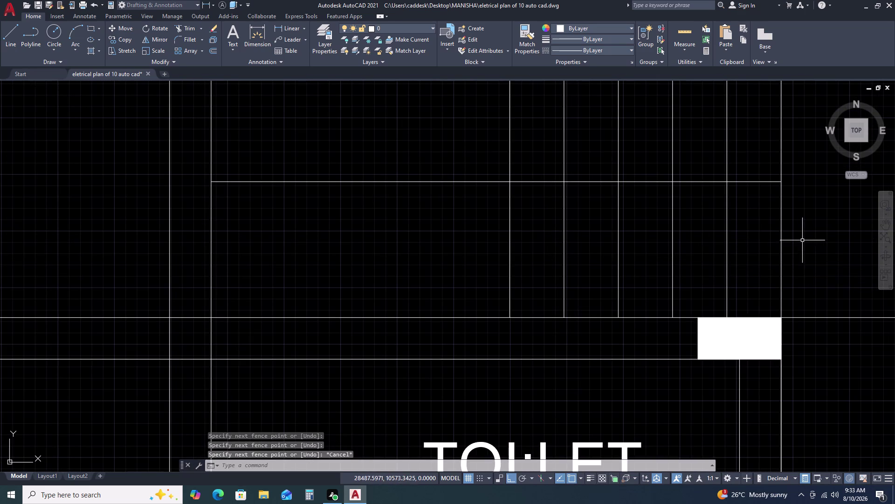
Select the six tread lines together with the horizontal cross lines.
scroll(down, 3)
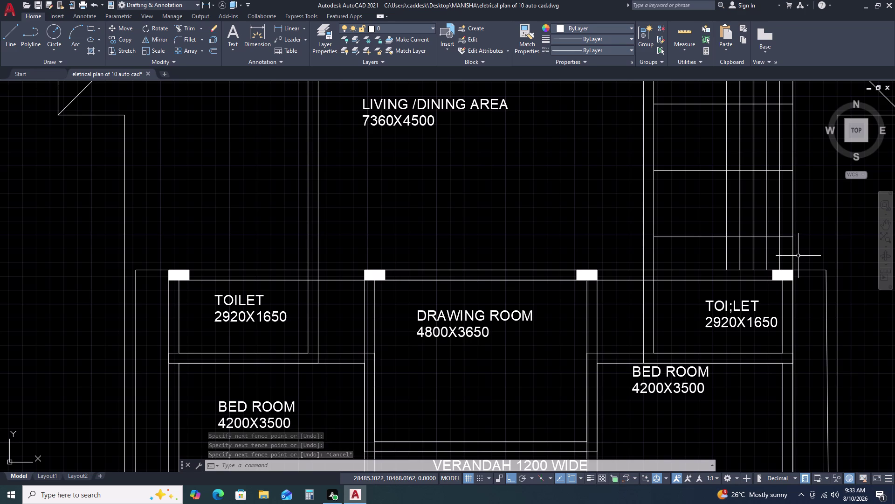
scroll(up, 3)
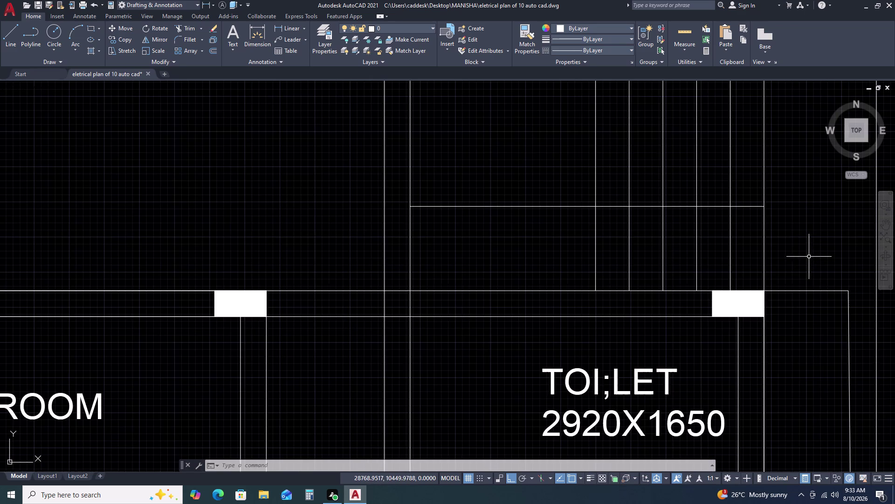
click(793, 247)
click(557, 263)
scroll(down, 3)
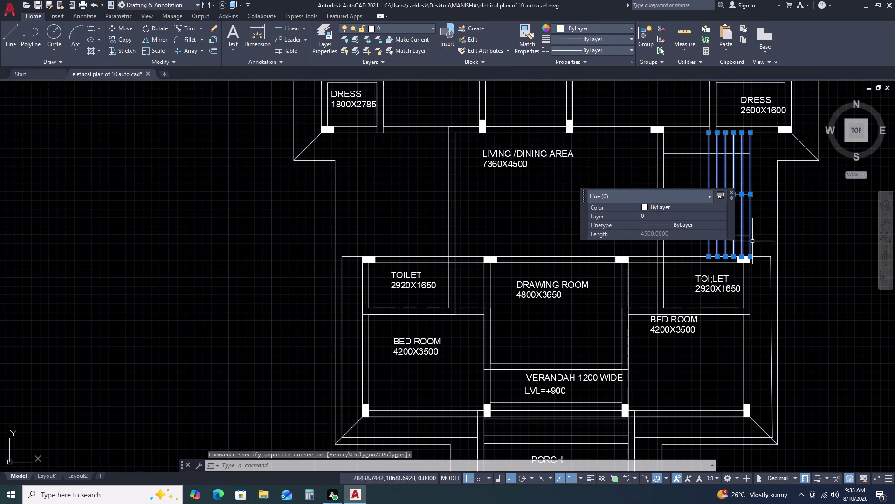
double_click(745, 145)
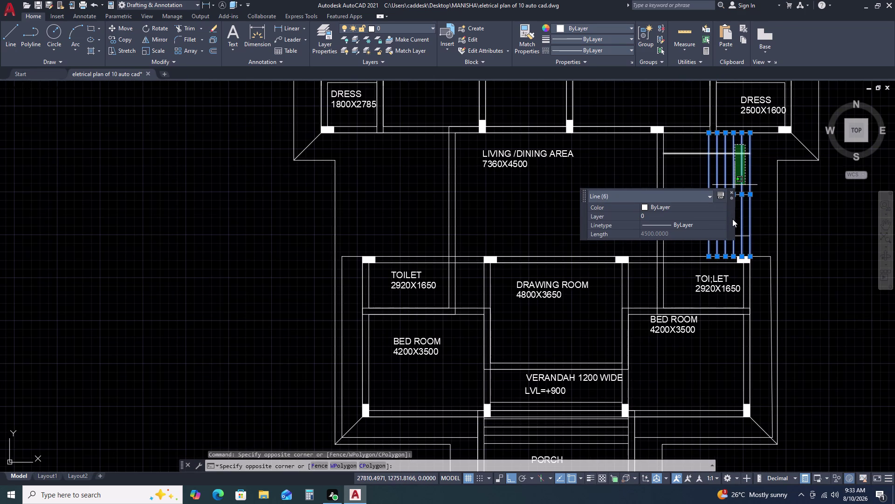
double_click(735, 233)
click(737, 240)
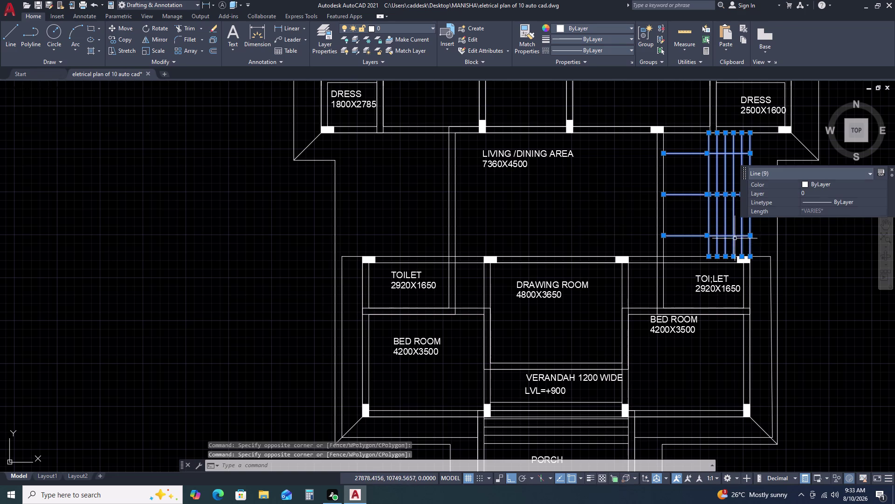
Move the selected staircase lines onto the right-hand toilet's top wall.
text(M)
key(space)
scroll(up, 3)
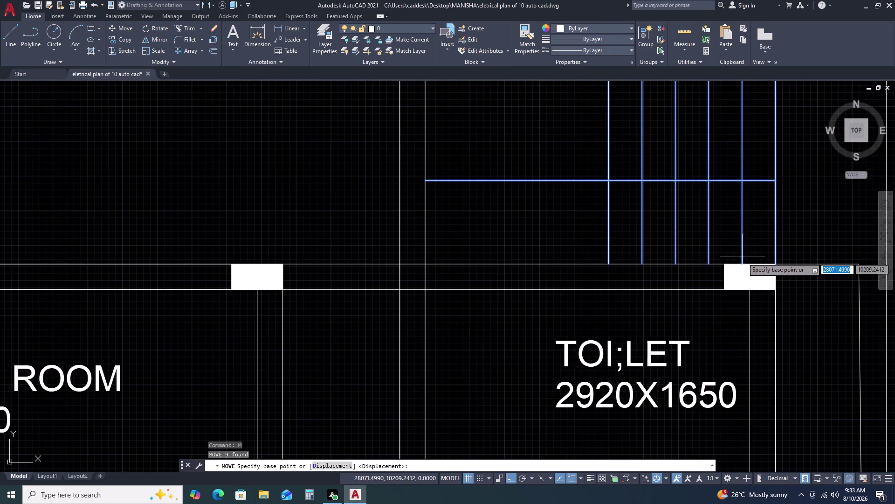
scroll(up, 3)
click(730, 260)
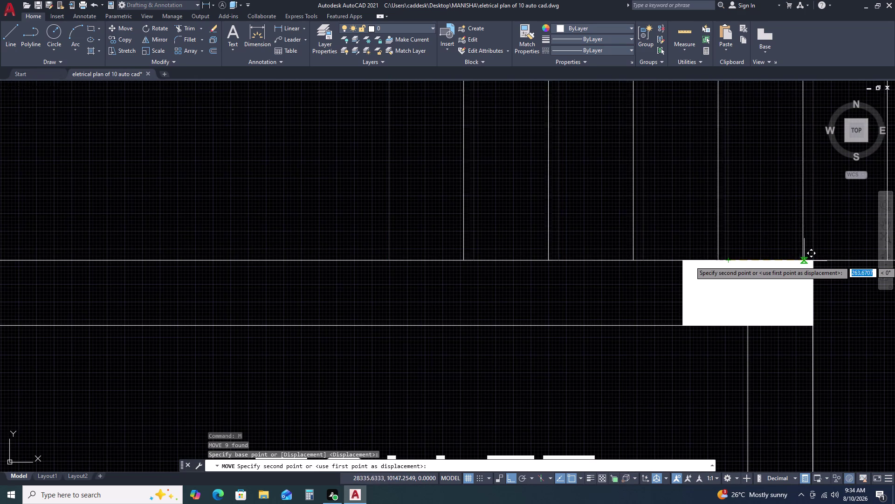
click(814, 262)
scroll(down, 3)
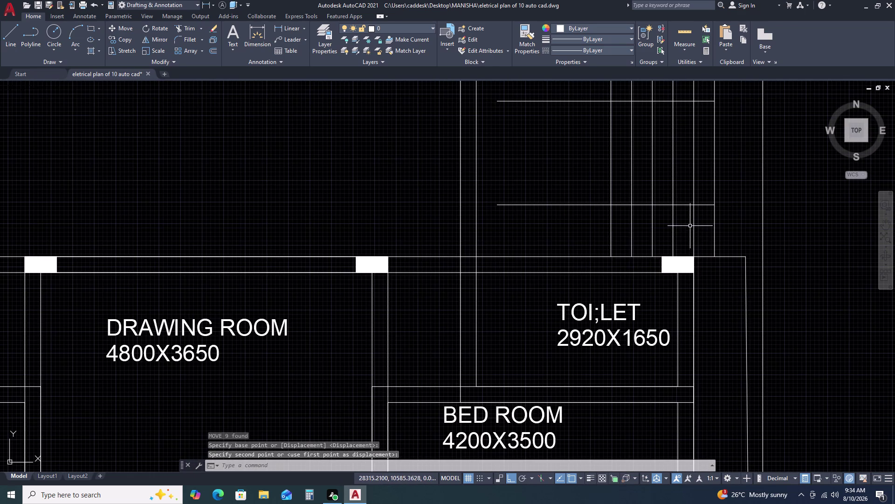
scroll(down, 3)
Extend the staircase lines using a fence across them.
text(EX)
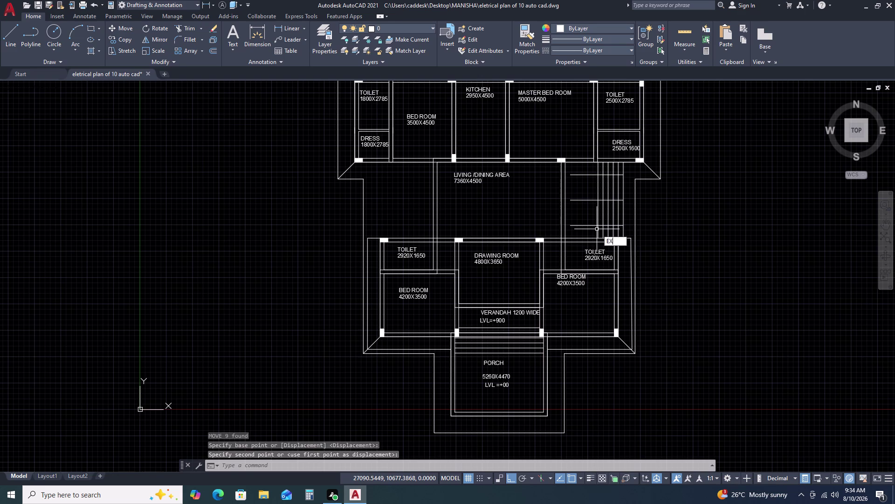
key(space)
click(585, 171)
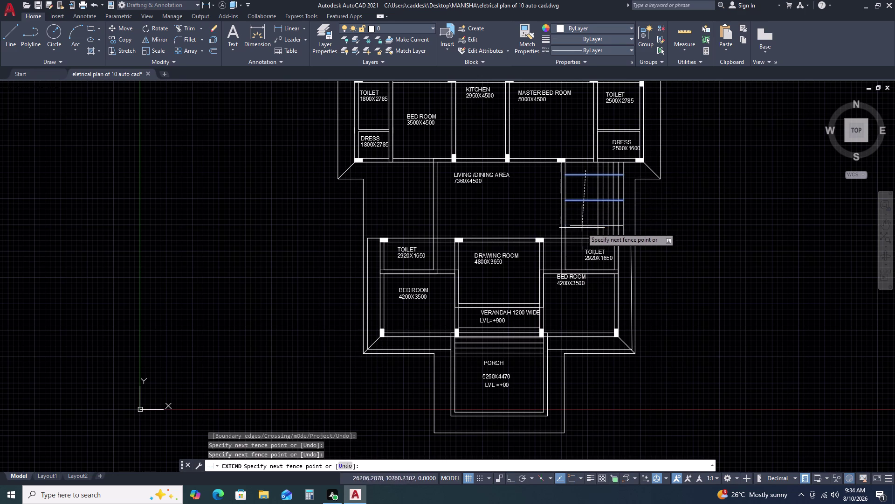
click(580, 230)
key(Escape)
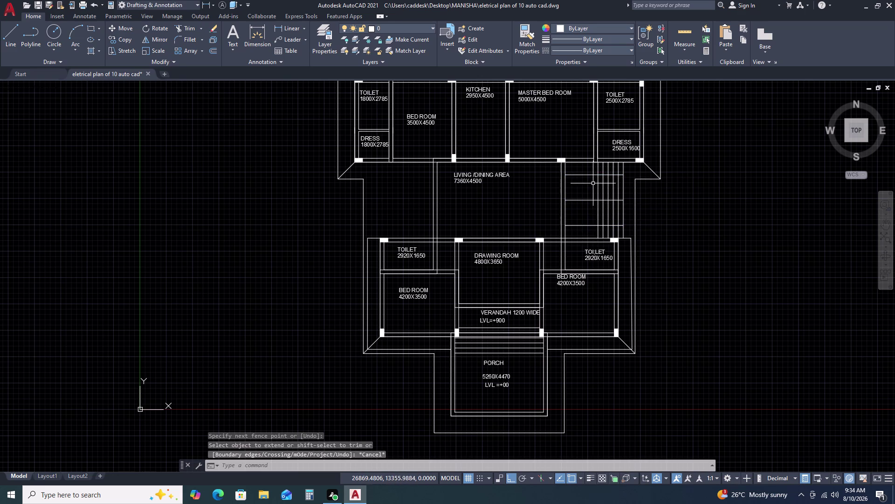
Trim stair line segments with a fence across the treads.
scroll(up, 3)
text(TR)
key(space)
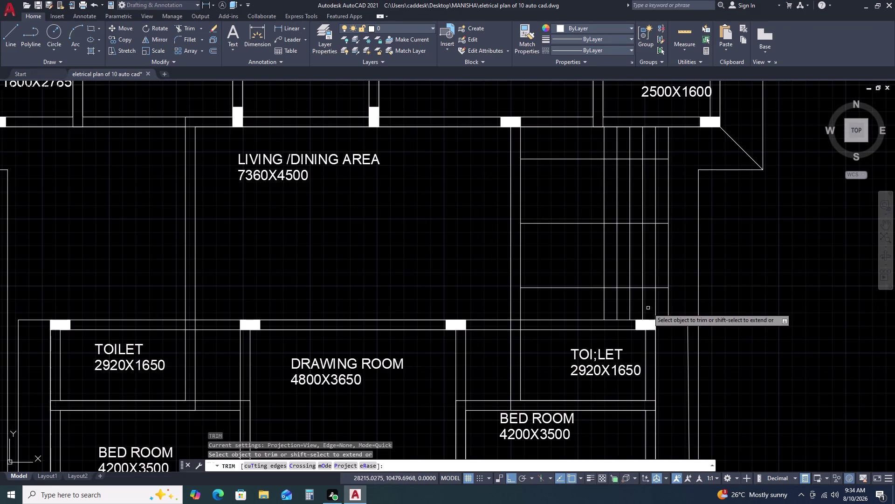
scroll(up, 3)
double_click(764, 286)
click(459, 309)
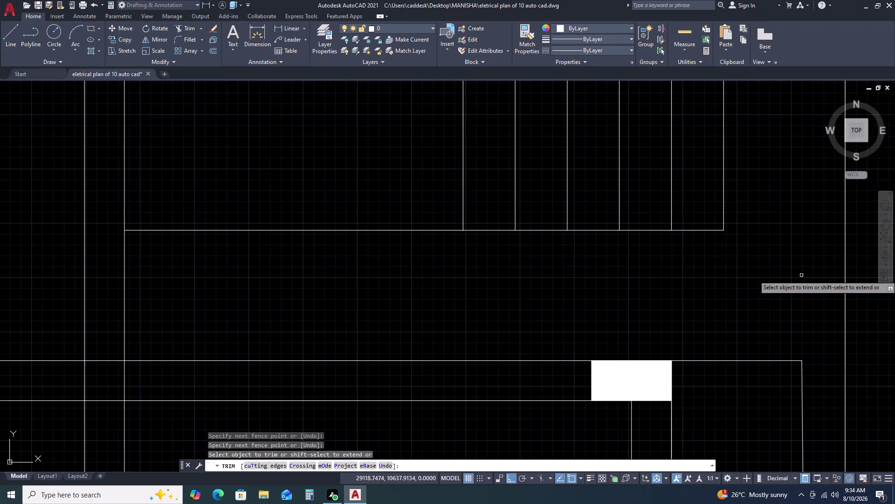
scroll(down, 3)
scroll(up, 3)
click(770, 160)
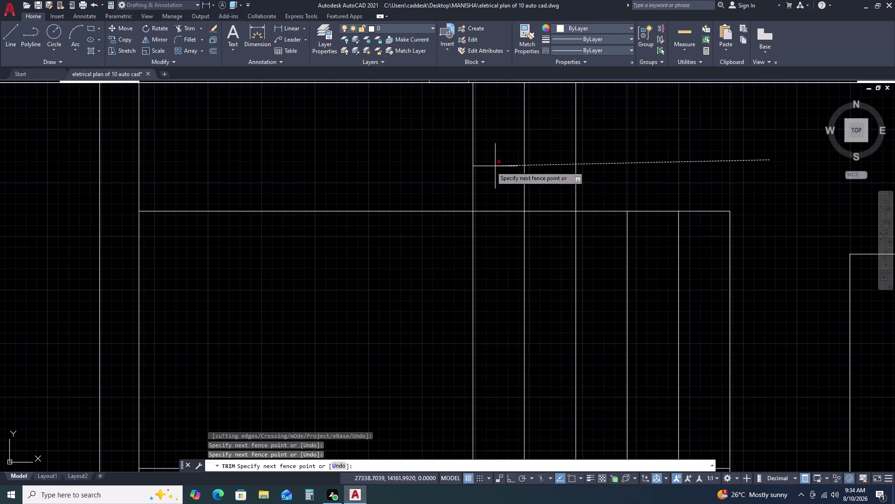
double_click(451, 166)
scroll(down, 3)
key(Escape)
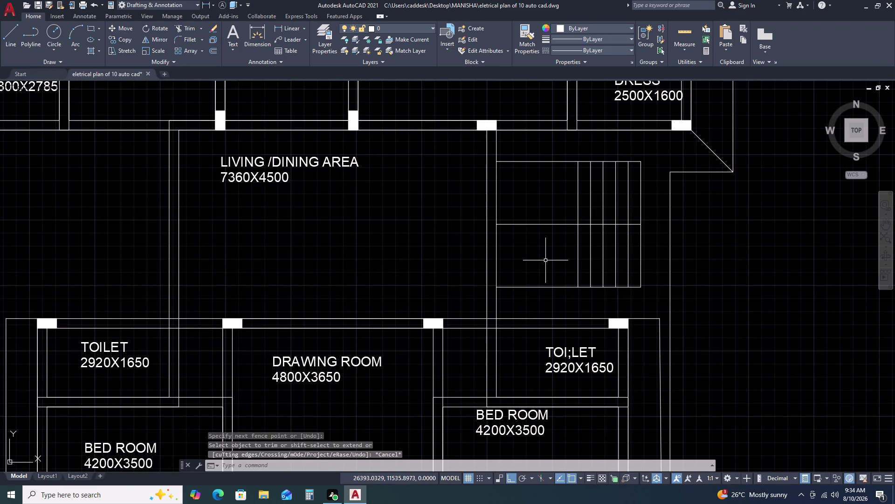
Cut away the landing lines with a second trim fence.
text(TR)
key(space)
click(547, 204)
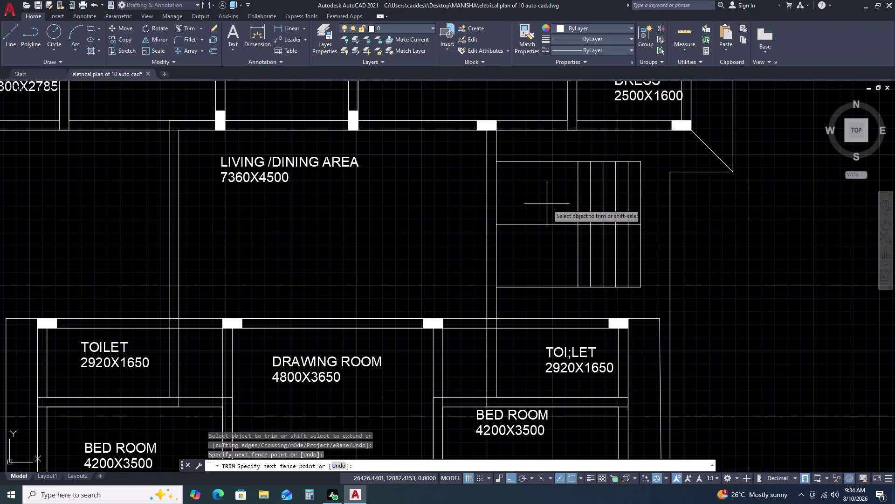
click(528, 272)
click(540, 152)
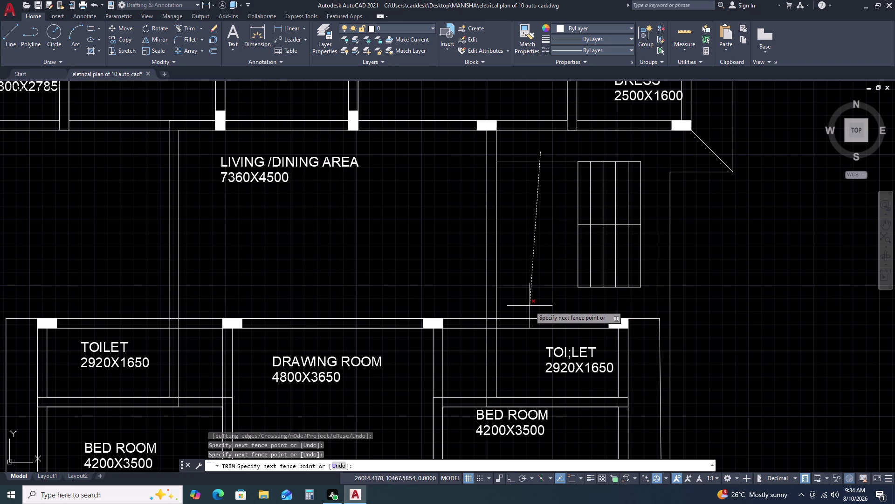
click(530, 305)
key(Escape)
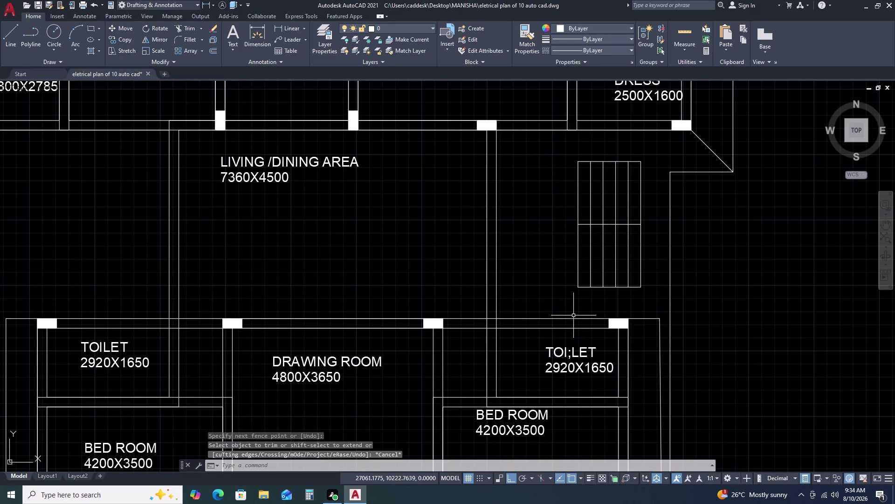
Draw a vertical line along the side of the staircase.
text(L)
key(space)
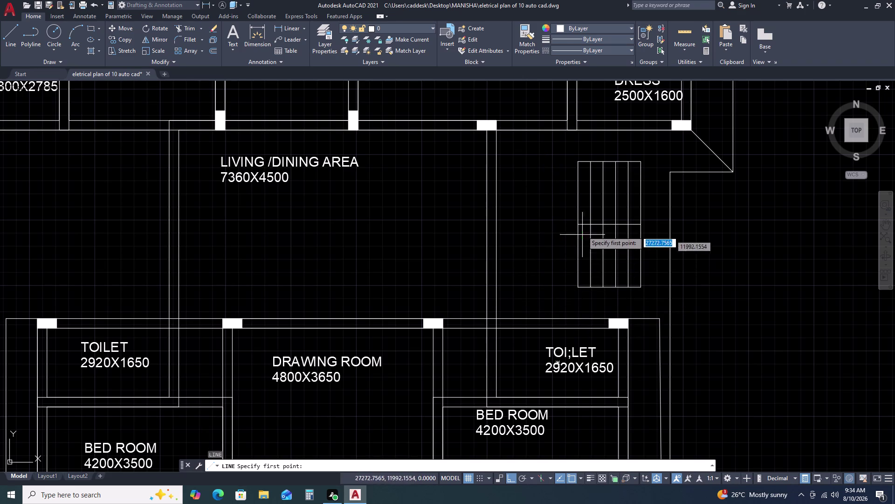
click(577, 164)
click(577, 130)
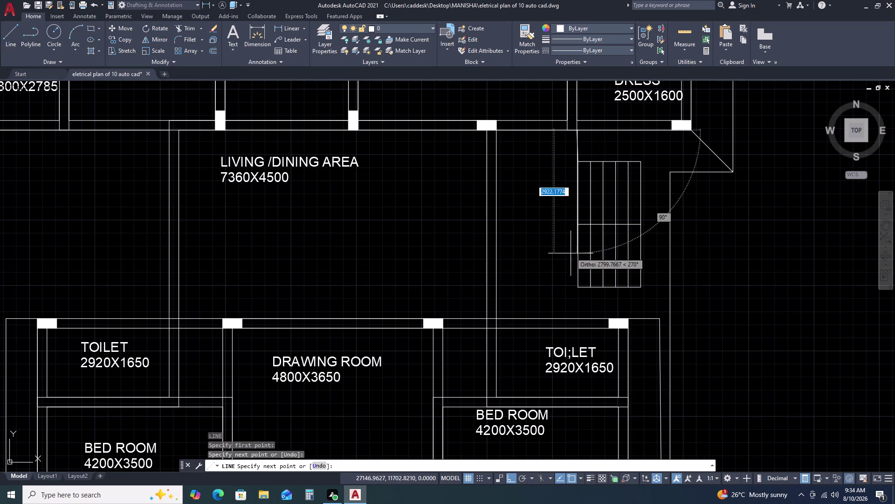
click(578, 320)
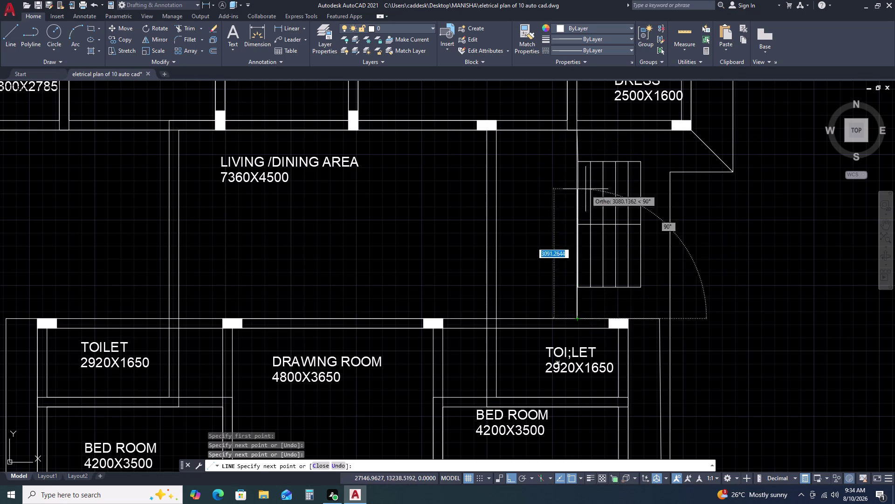
key(Escape)
Erase the stray vertical line and the short leftover line above the staircase.
scroll(up, 3)
drag(607, 380, 600, 380)
click(574, 385)
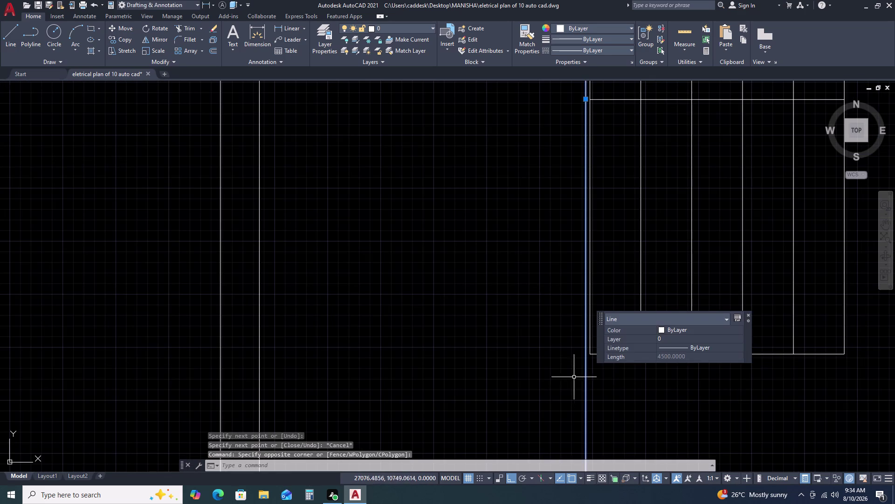
key(Delete)
scroll(down, 3)
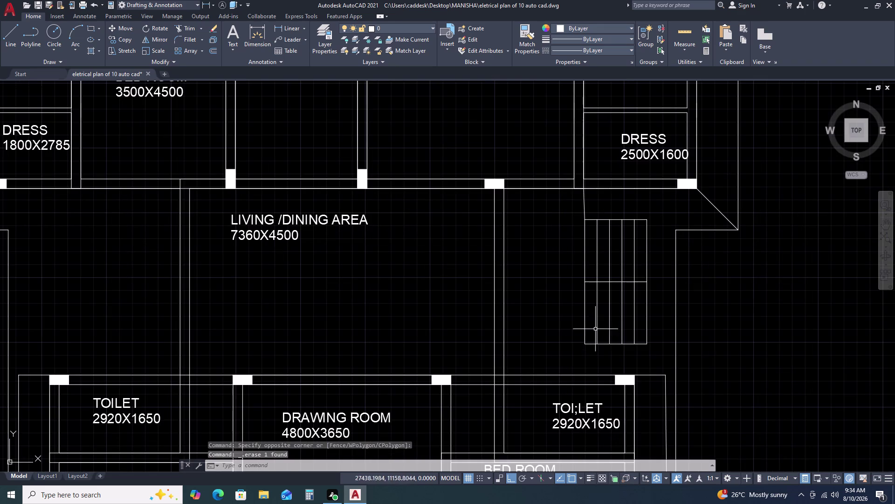
click(594, 201)
click(561, 203)
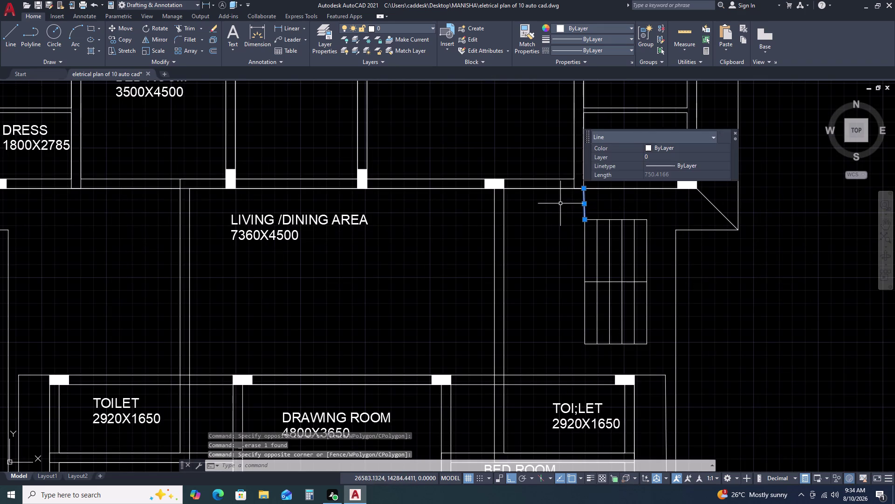
key(Delete)
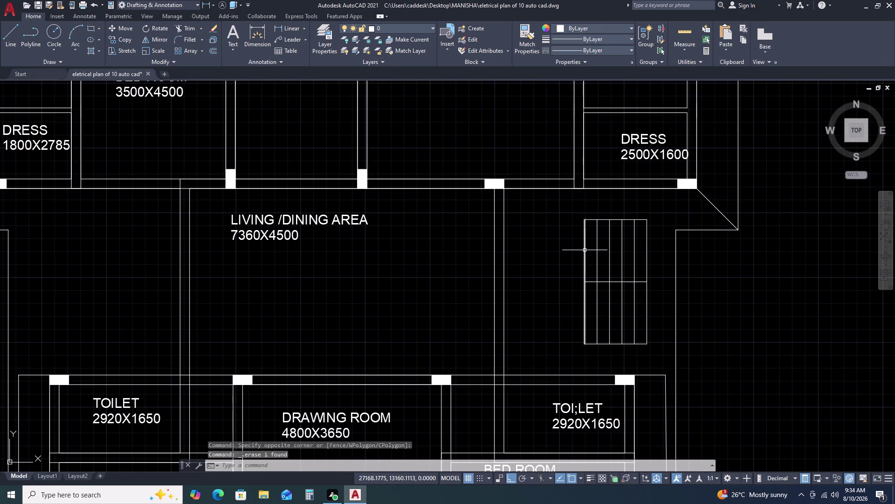
Extend the staircase's left edge up to the wall.
text(EX)
key(space)
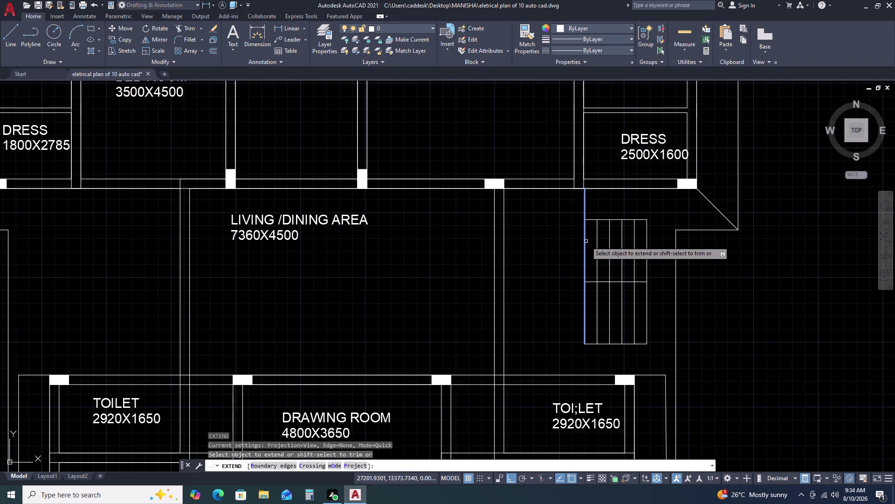
click(586, 241)
click(585, 326)
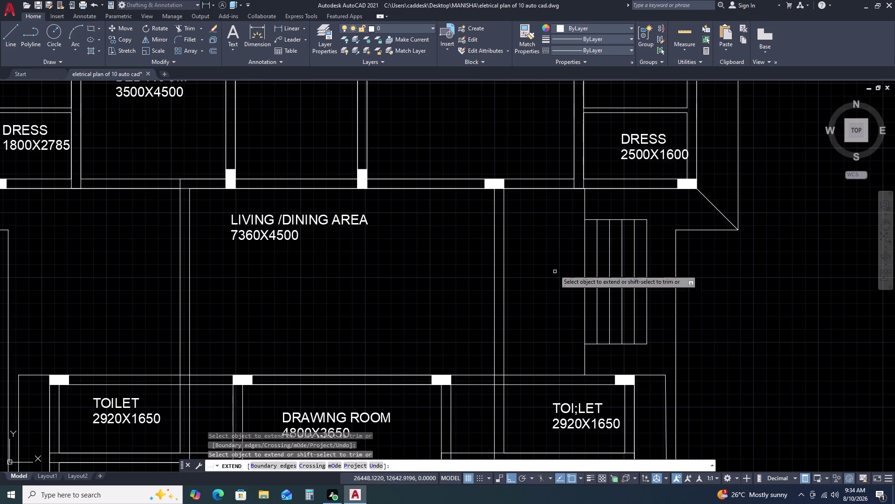
key(Escape)
scroll(down, 3)
middle_drag(599, 276, 624, 215)
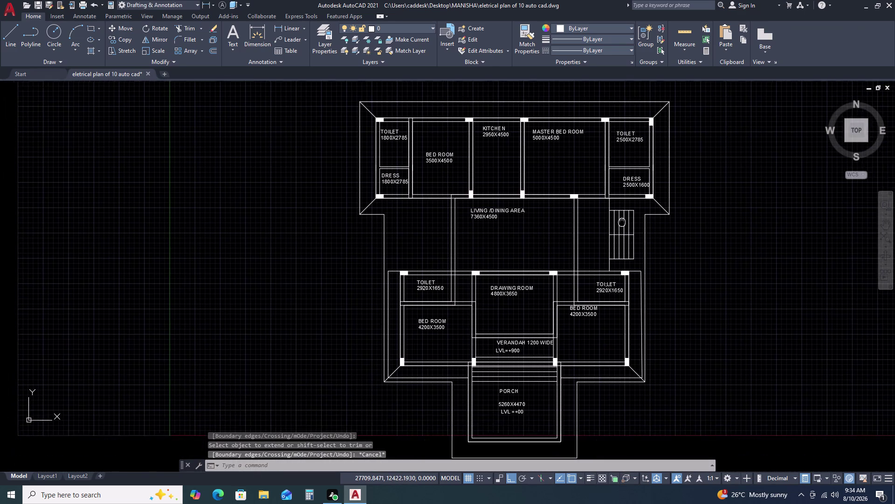
Draw a 4500-long vertical line from the upper wall to the lower wall.
middle_drag(624, 215, 626, 211)
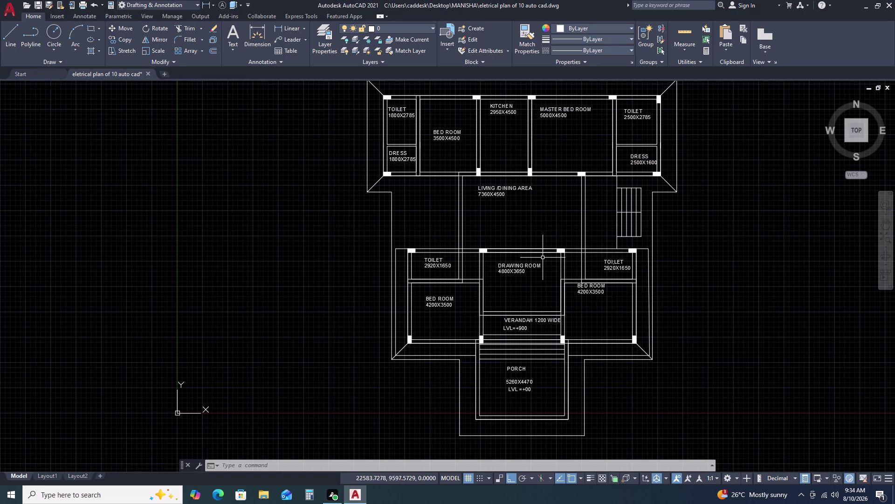
scroll(up, 3)
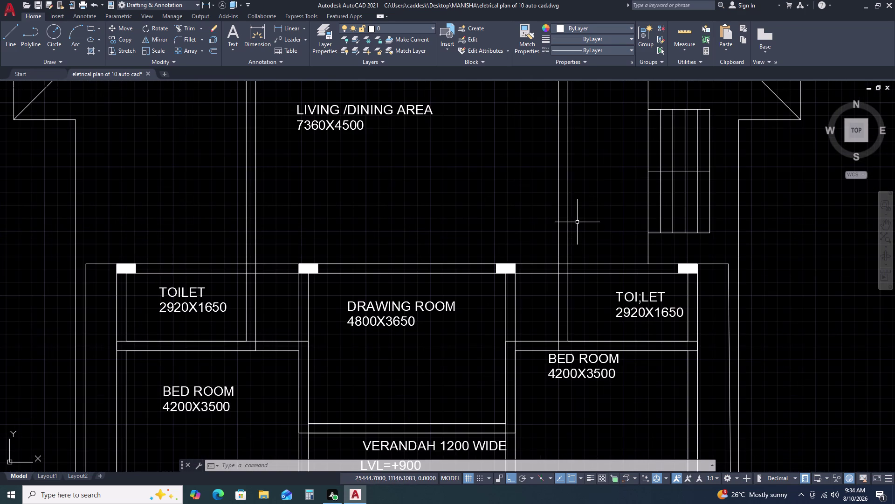
key(Escape)
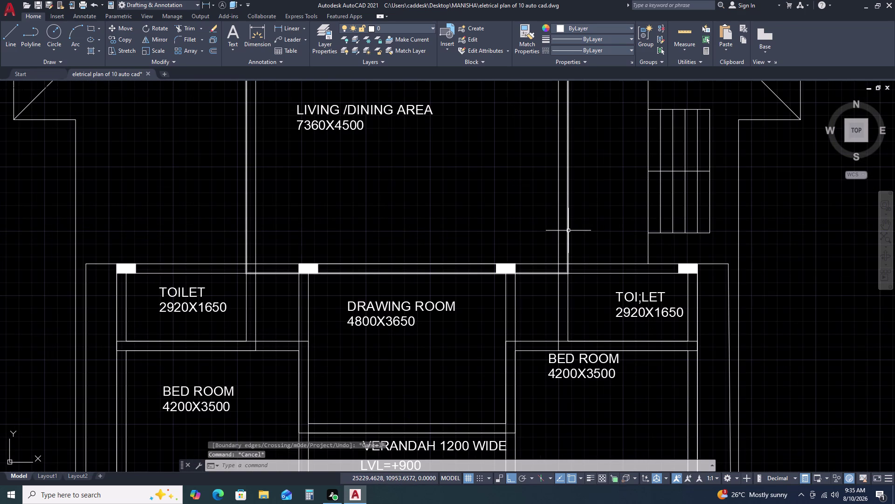
text(L)
key(space)
scroll(down, 3)
scroll(up, 3)
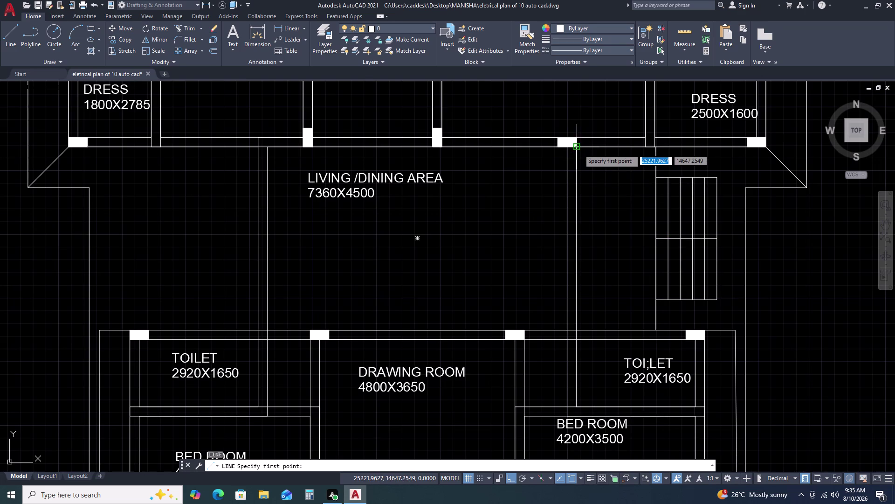
scroll(up, 3)
click(567, 141)
scroll(down, 3)
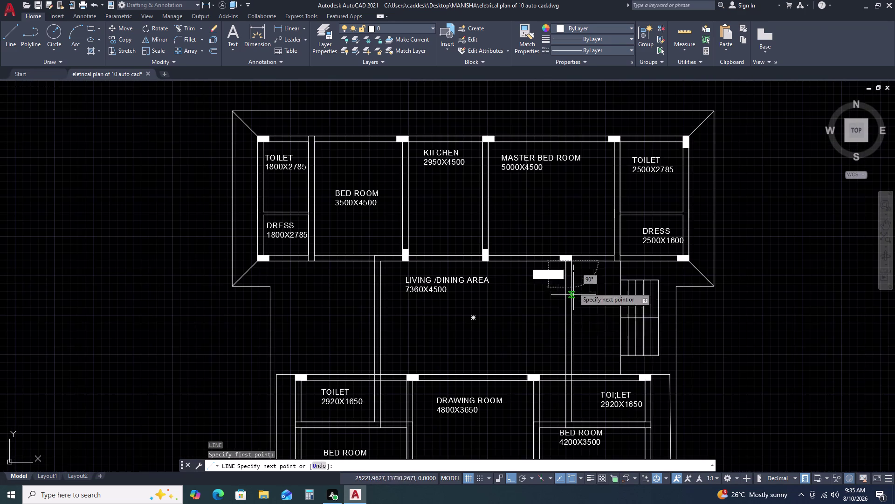
scroll(up, 3)
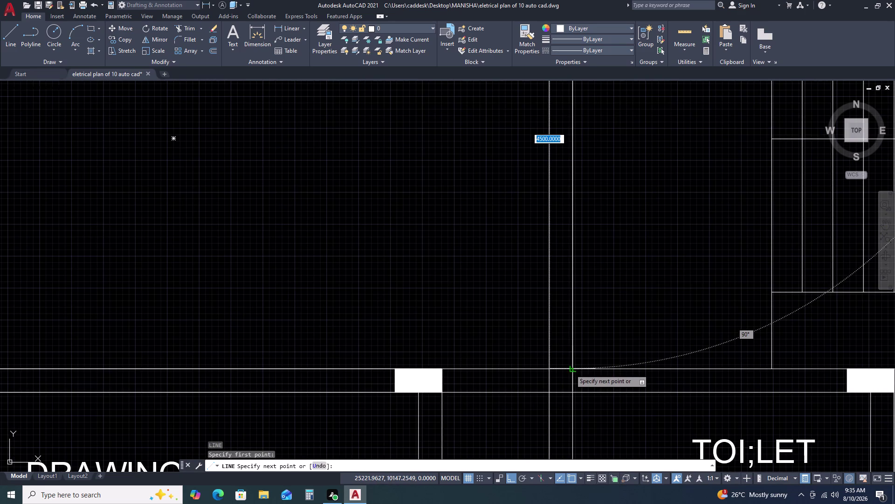
click(570, 369)
key(Escape)
Clear an accidental selection and reselect the new vertical line.
click(576, 320)
key(Escape)
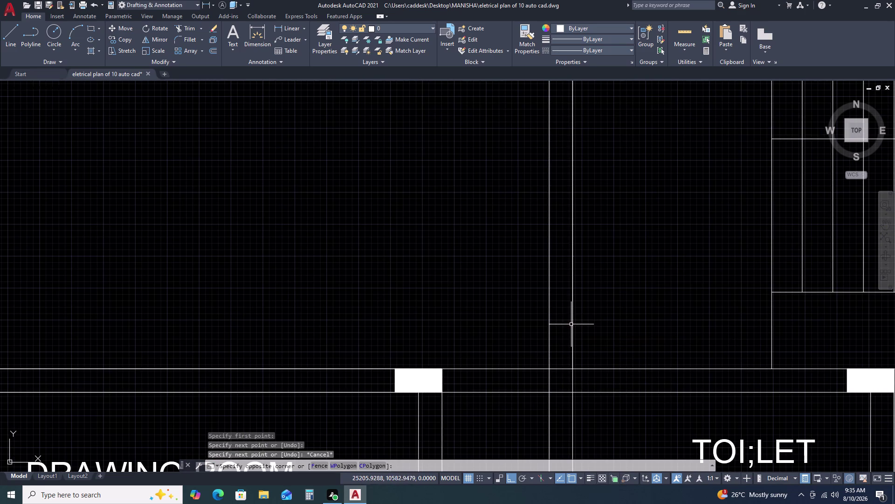
click(572, 318)
text(O)
key(space)
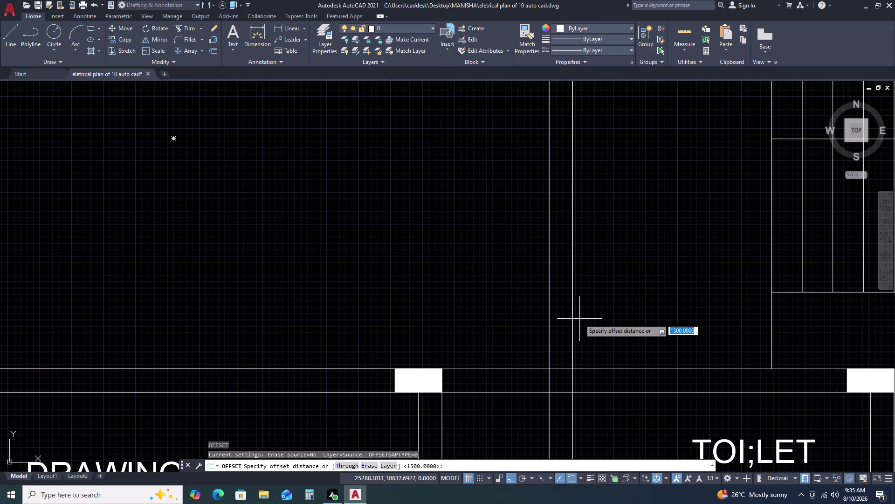
Offset the new vertical line 300 toward the staircase.
text(3)
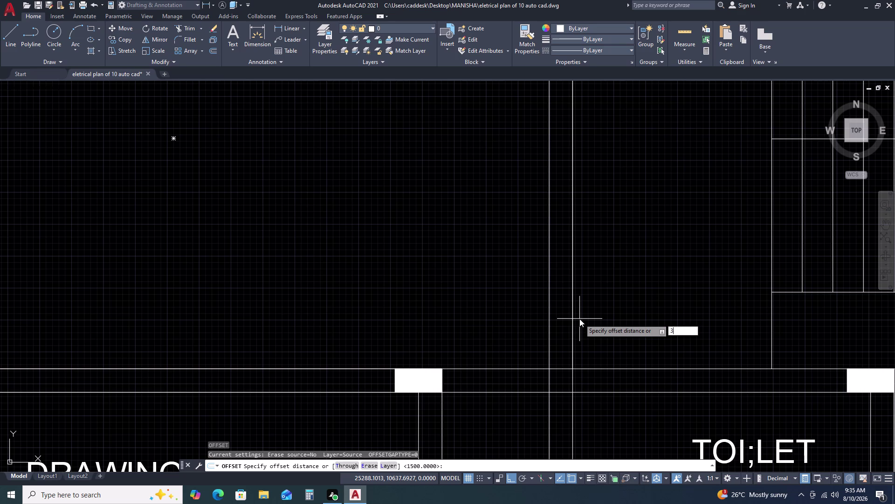
text(00)
key(space)
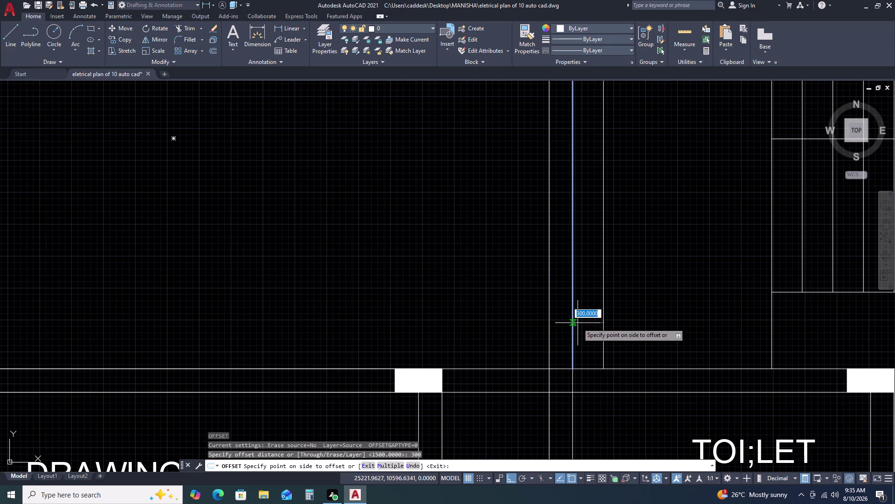
key(Escape)
click(582, 314)
key(Escape)
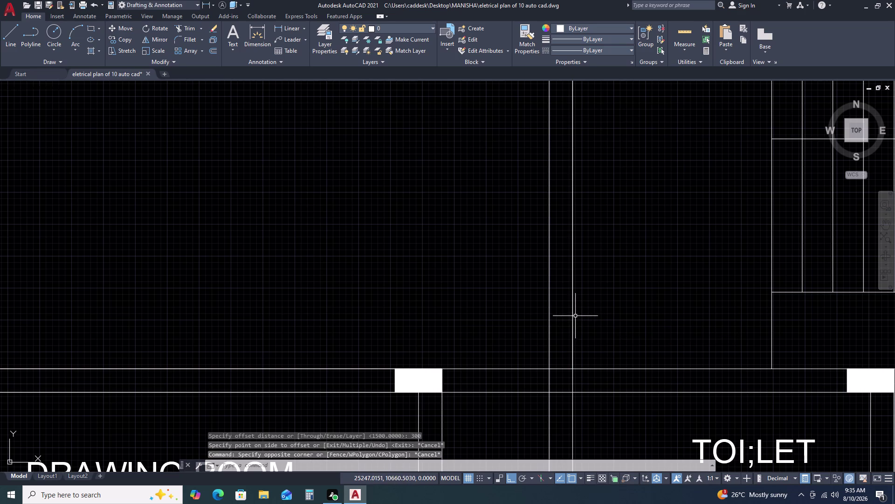
key(space)
key(space)
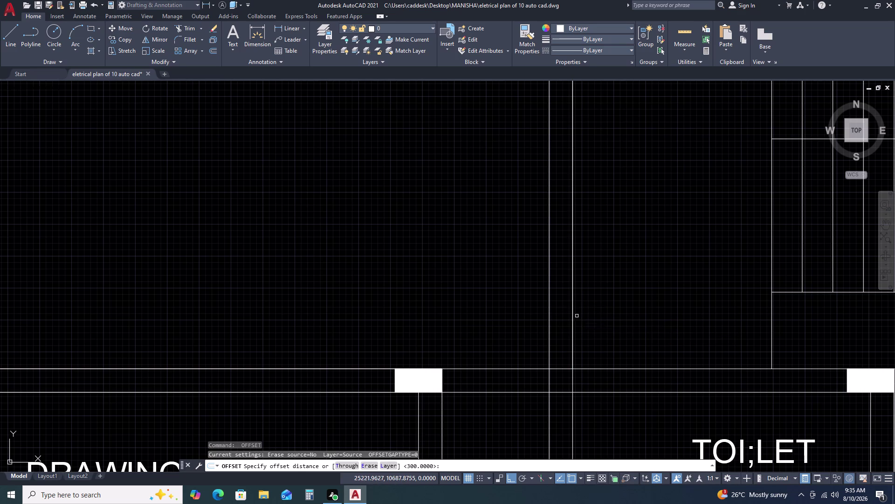
click(573, 335)
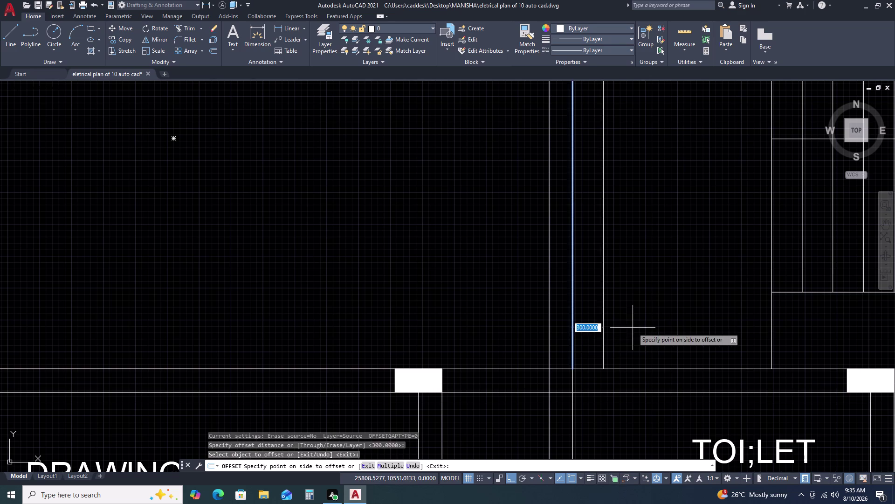
click(632, 327)
key(Escape)
Attempt another 300 offset on the line beside the staircase, then cancel.
scroll(down, 3)
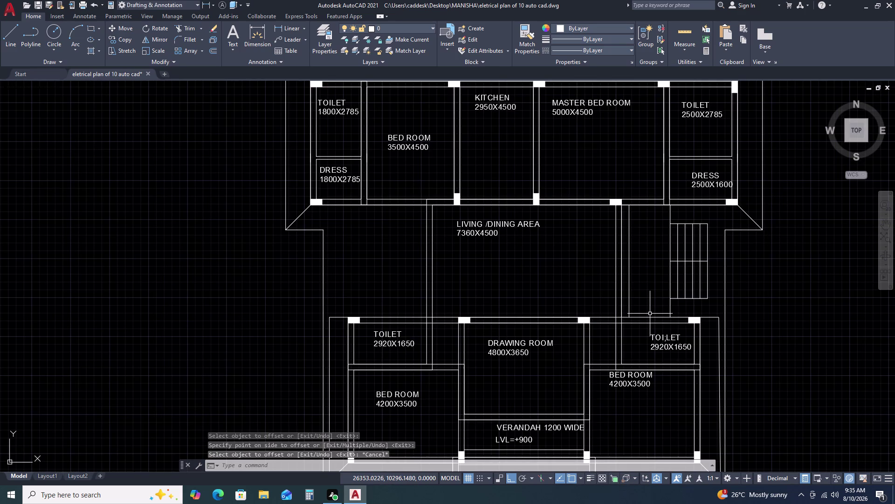
key(Escape)
scroll(up, 3)
middle_drag(719, 315, 665, 303)
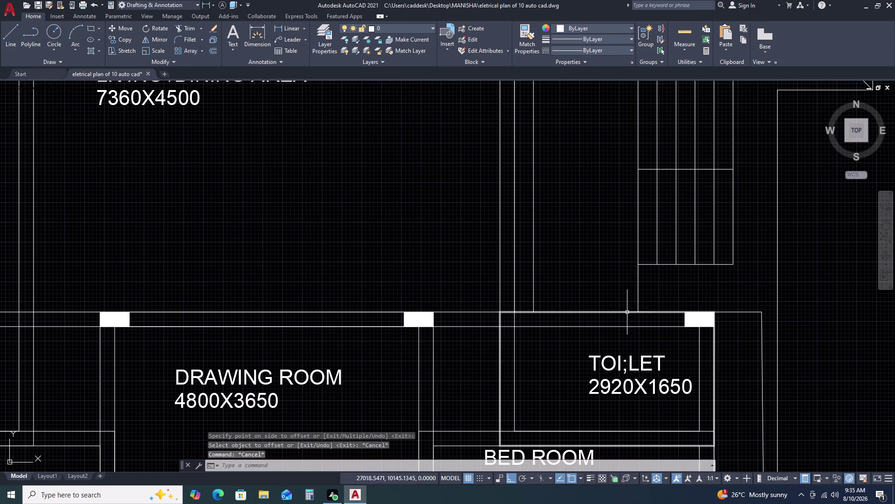
key(space)
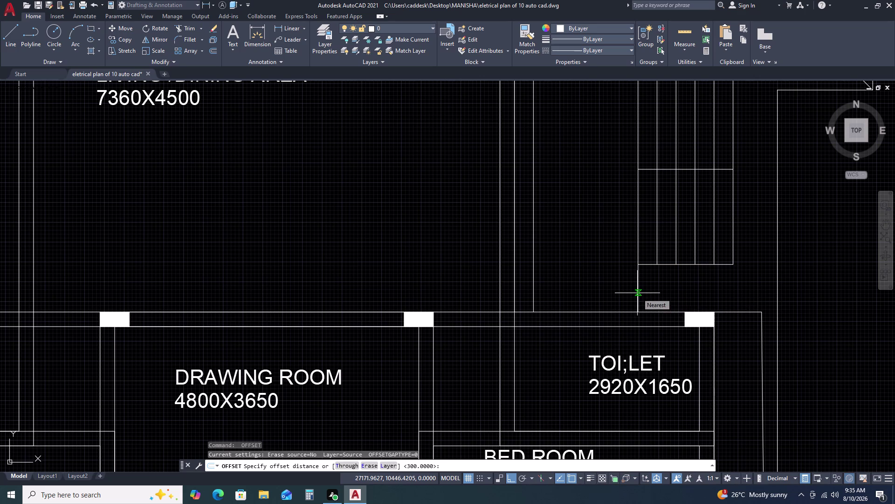
key(space)
click(640, 291)
double_click(639, 293)
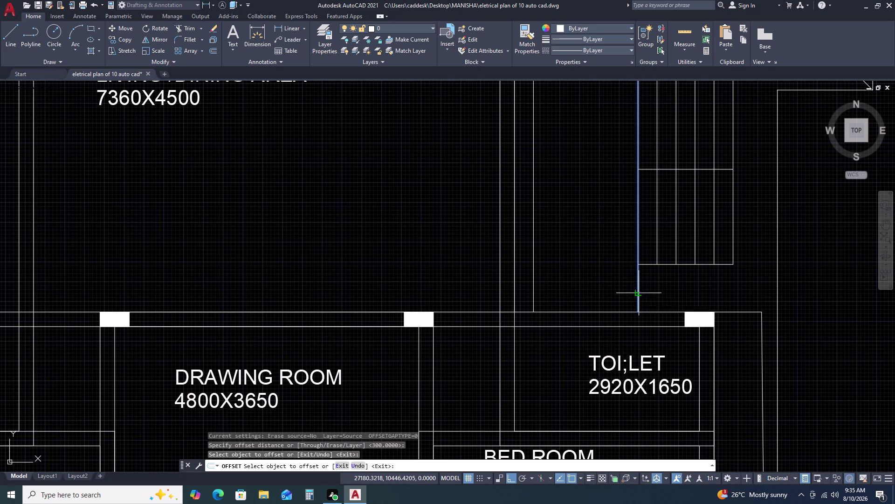
double_click(632, 296)
key(Escape)
Begin a new line with L, zoomed in on the wall beside the staircase.
text(L)
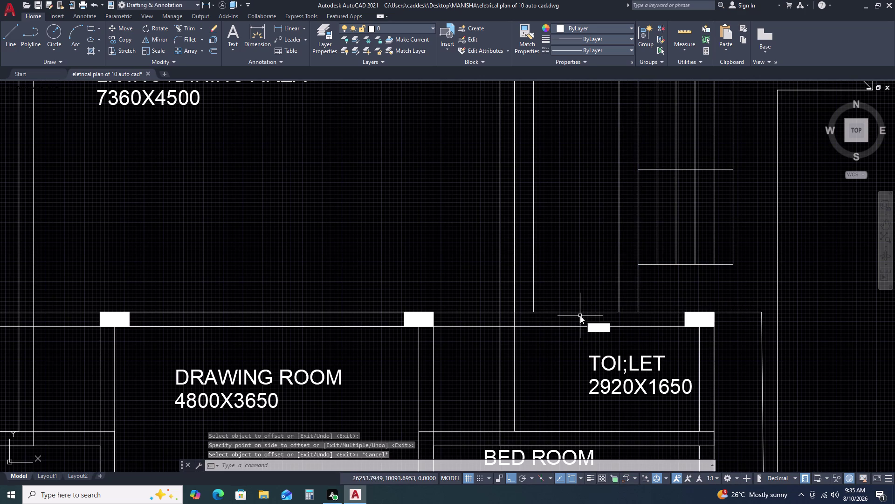
key(space)
scroll(up, 3)
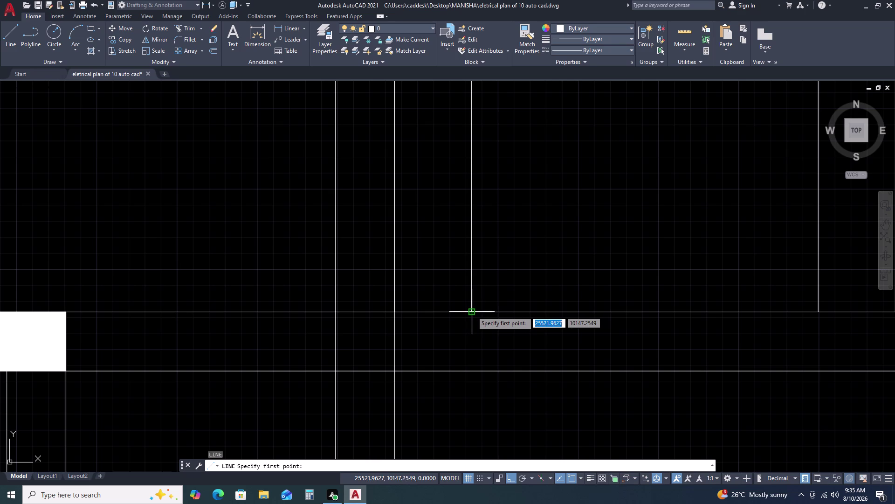
Draw a trial line from the wall across to the right wall.
click(470, 311)
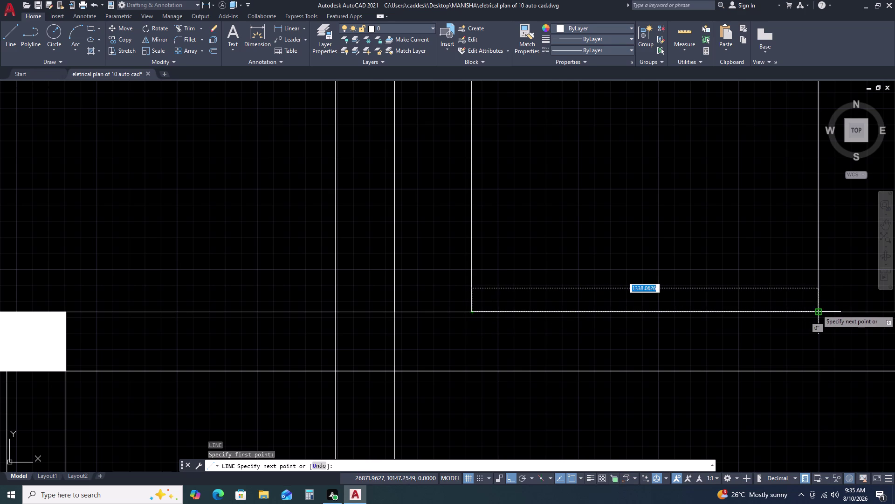
click(818, 309)
key(Escape)
scroll(down, 3)
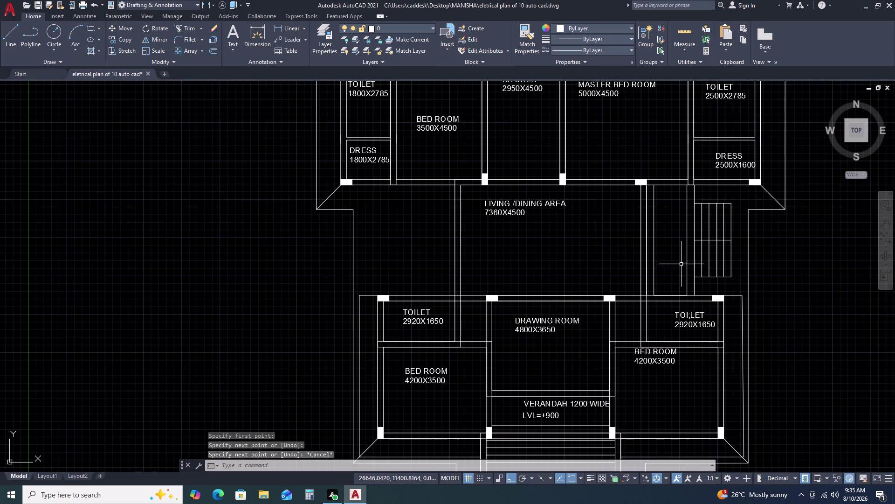
scroll(up, 3)
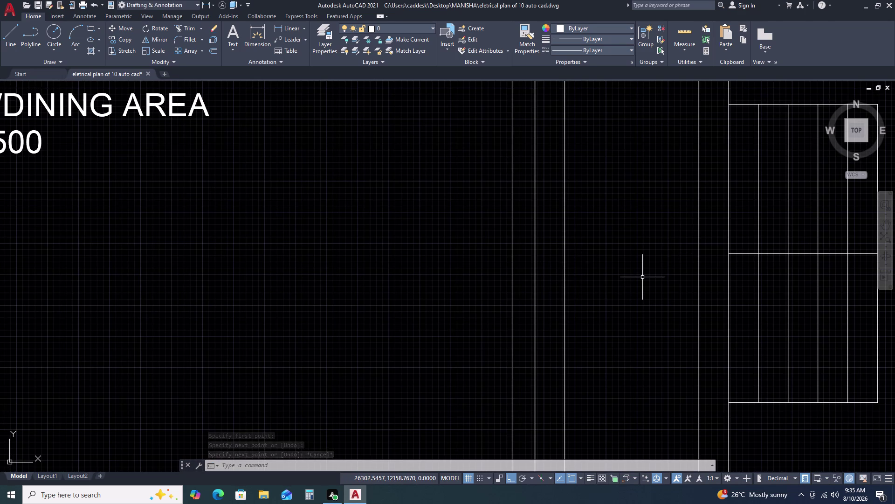
double_click(575, 273)
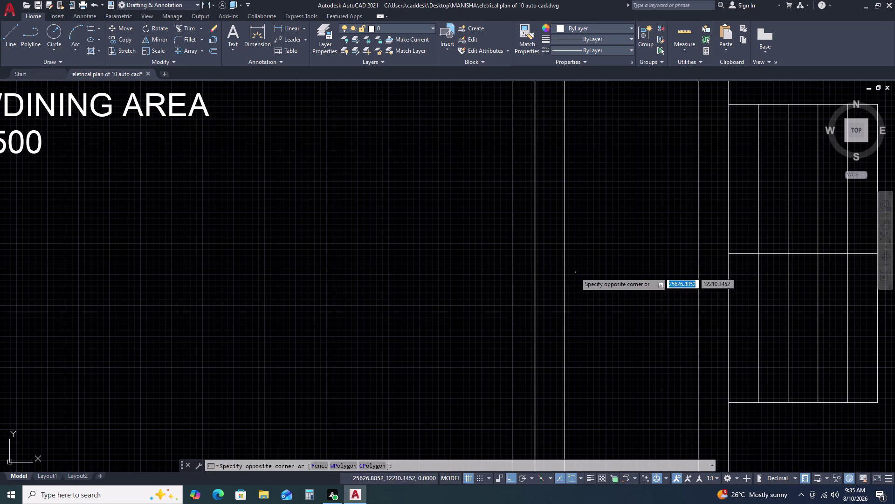
double_click(557, 307)
Try offsetting a line by 70 units, then cancel the offset.
key(o)
key(space)
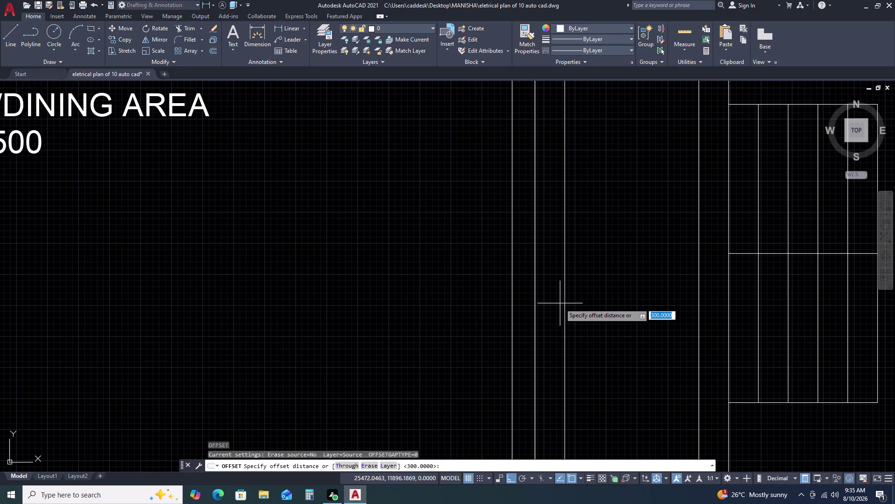
text(70)
key(space)
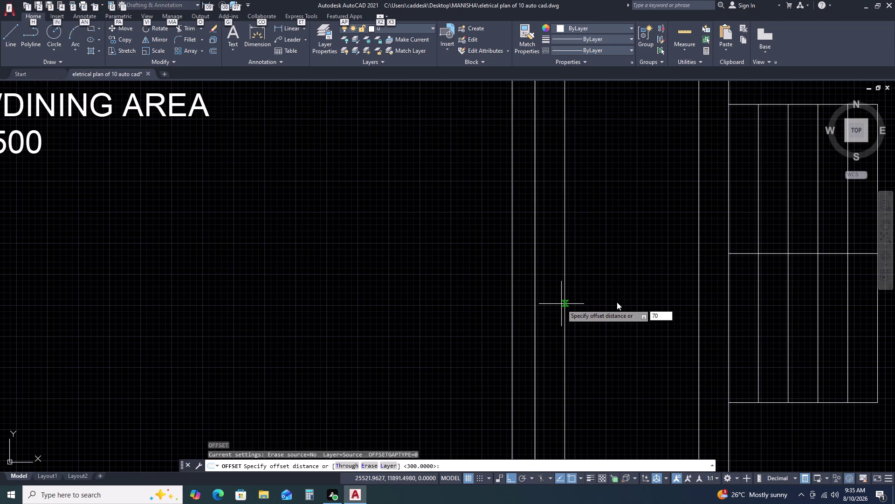
key(Escape)
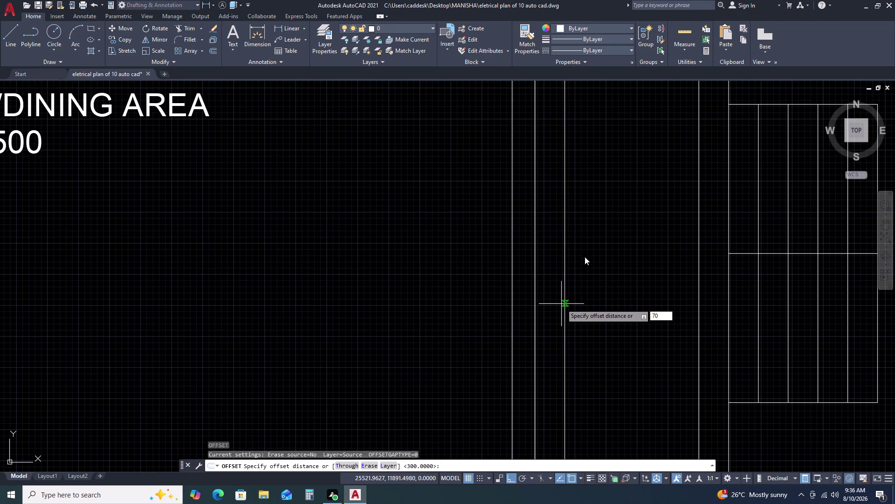
key(space)
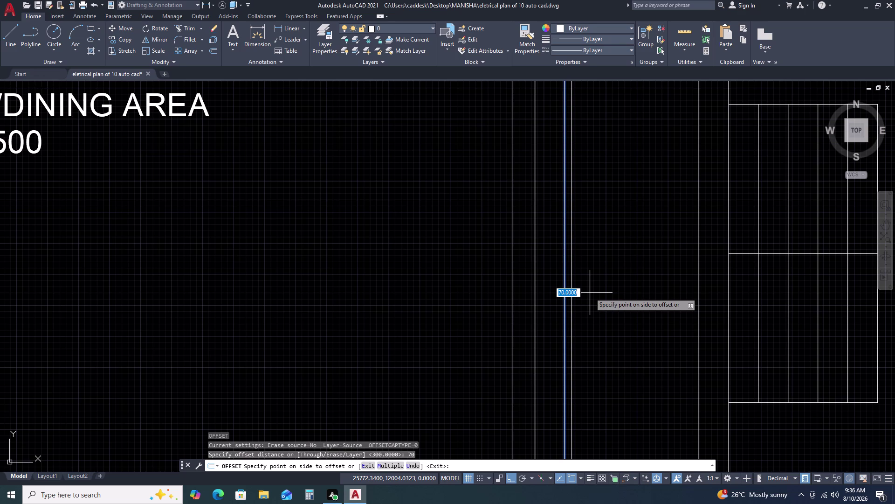
key(Escape)
Draw a vertical line beside the stairs from the lower wall to the upper wall.
scroll(down, 3)
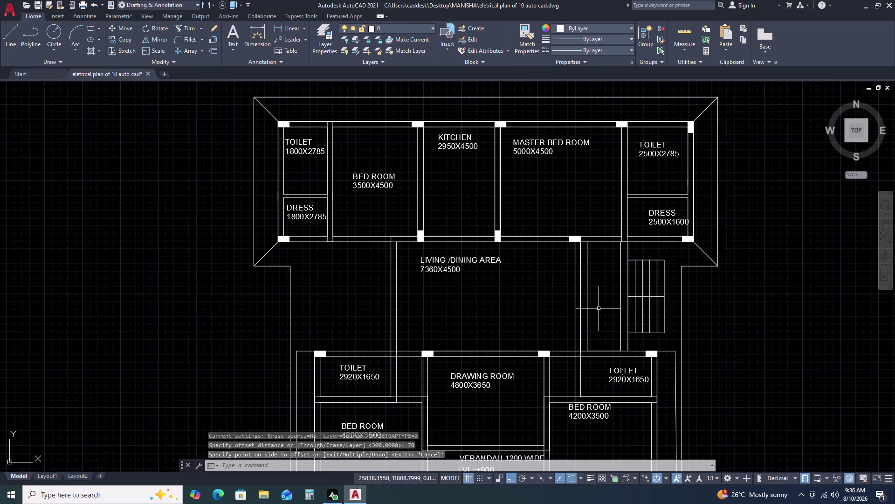
scroll(up, 3)
scroll(down, 3)
middle_drag(606, 393, 605, 369)
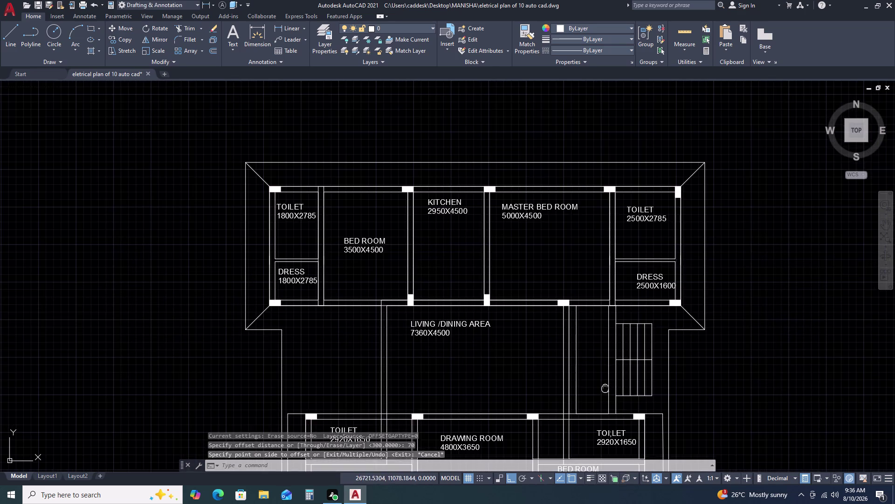
middle_drag(606, 368, 605, 301)
middle_drag(605, 284, 605, 275)
text(L)
key(space)
scroll(up, 3)
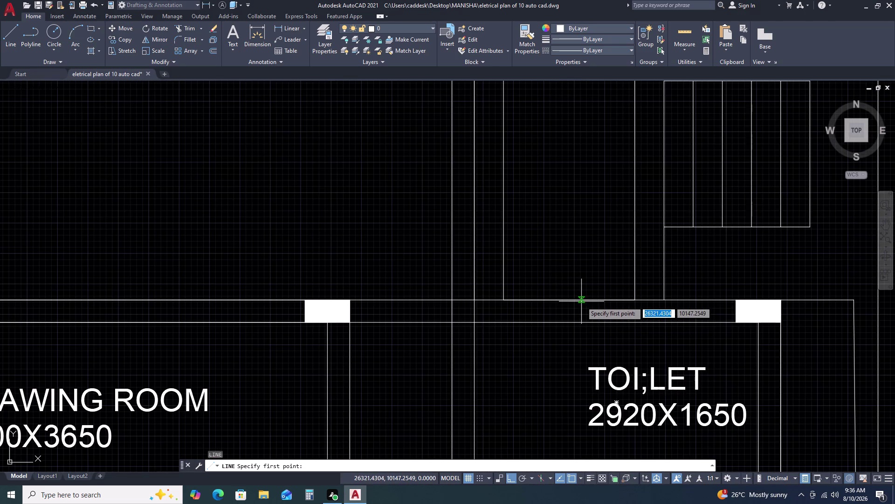
click(570, 302)
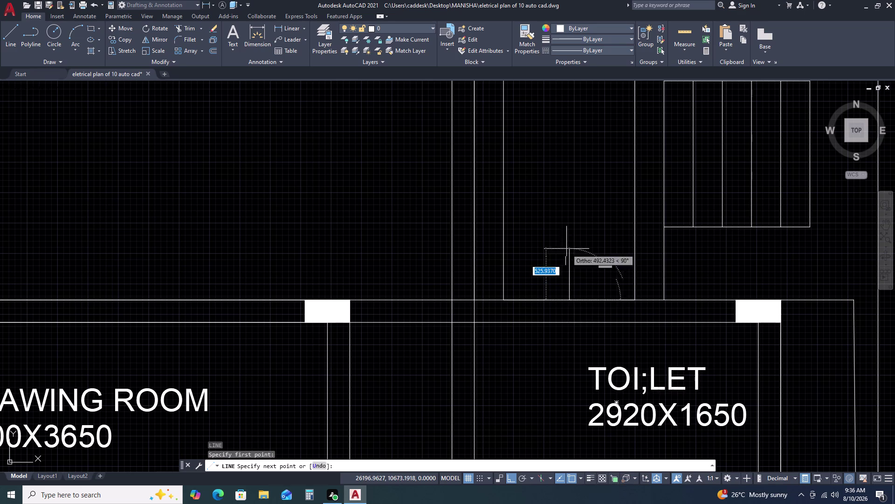
scroll(down, 3)
middle_drag(578, 236, 577, 252)
scroll(up, 3)
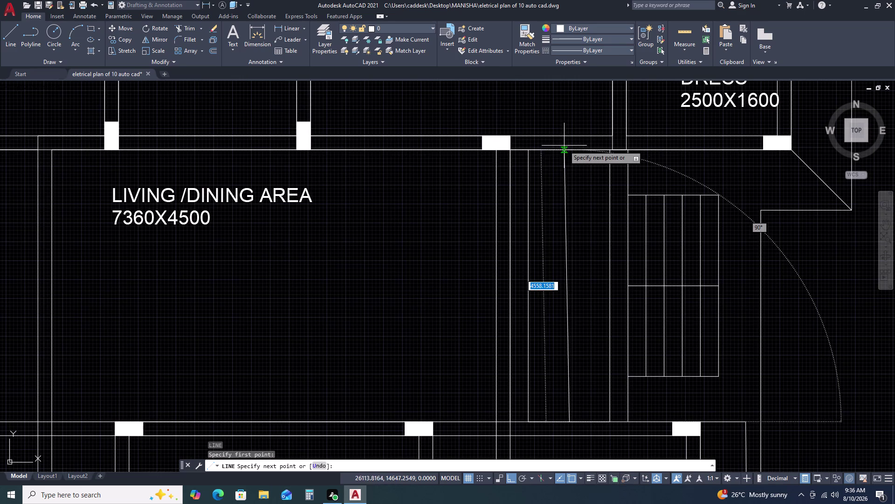
click(567, 149)
key(Escape)
Select the new vertical line and begin offsetting it.
double_click(571, 174)
click(559, 197)
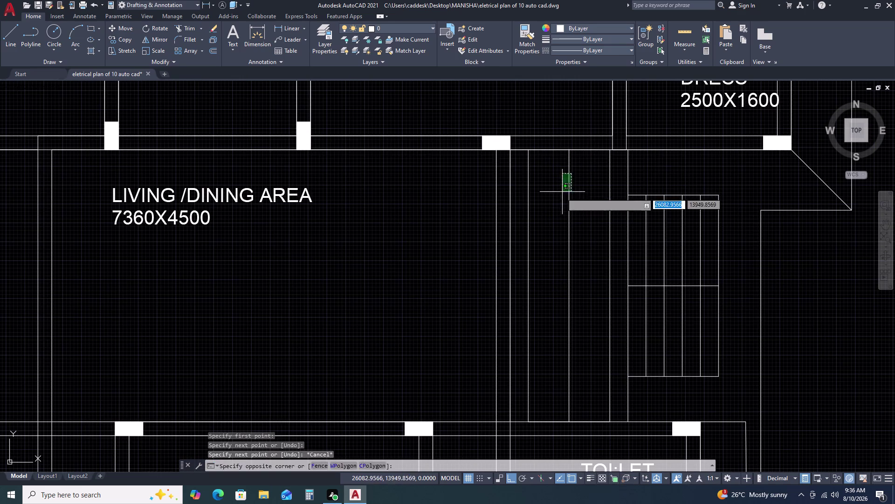
text(O)
key(space)
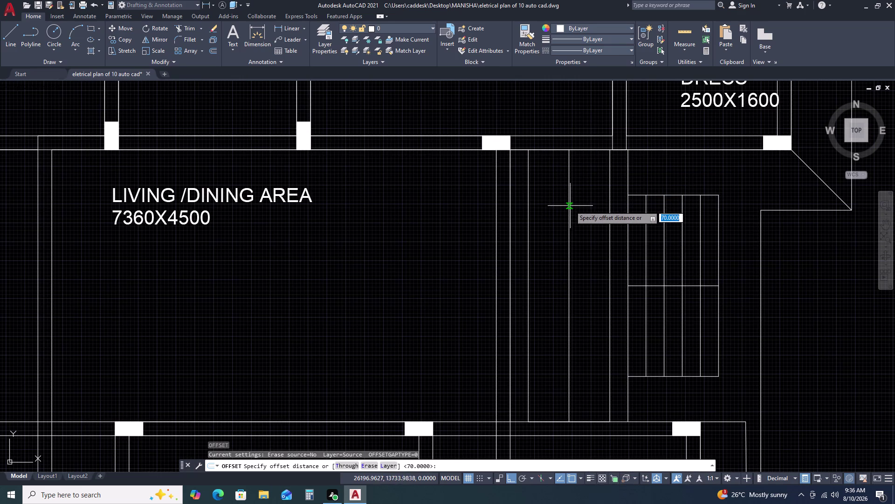
Offset the staircase-side line 35 units to create a parallel copy.
text(35)
key(space)
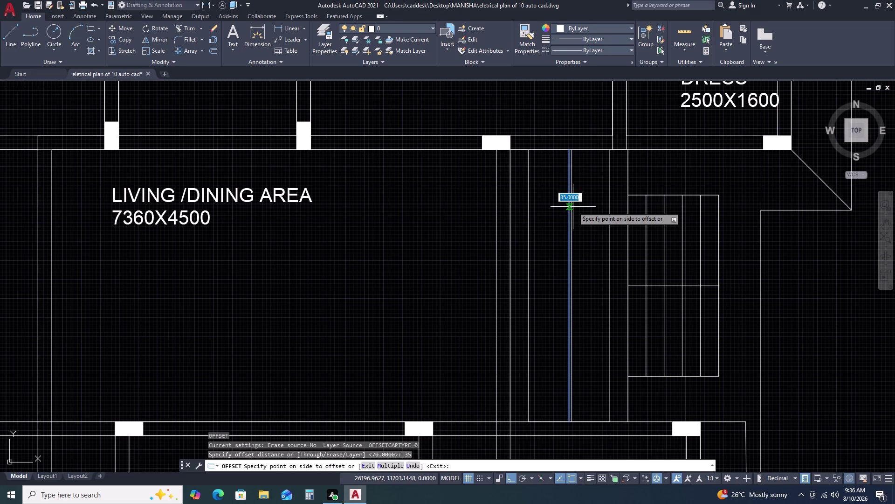
drag(574, 207, 578, 208)
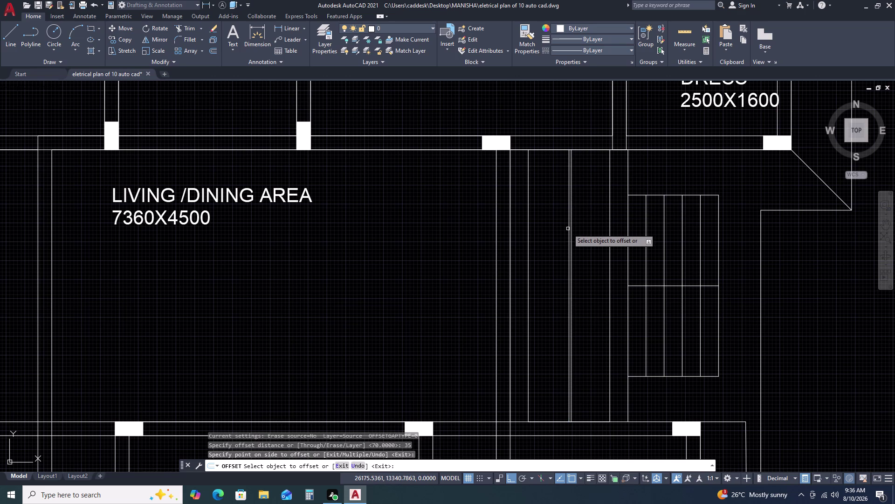
click(569, 228)
click(554, 233)
key(Escape)
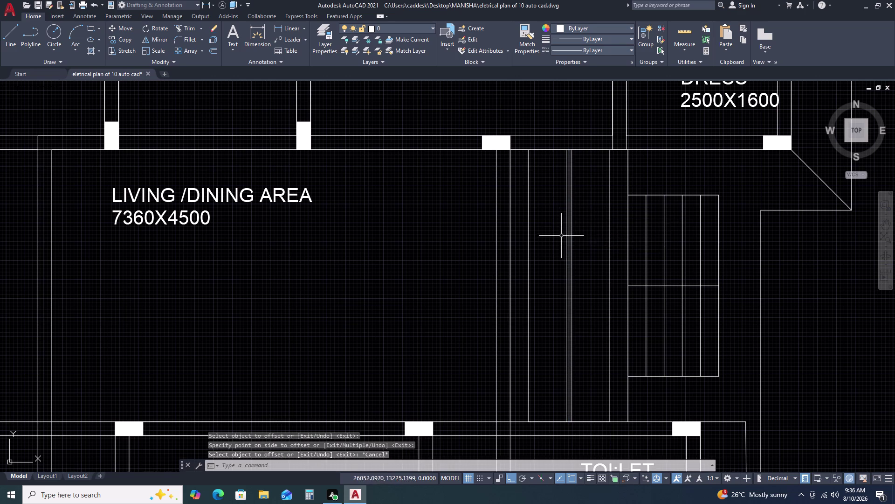
Erase the unwanted stray line beside the staircase.
scroll(up, 3)
click(570, 235)
key(Delete)
scroll(down, 3)
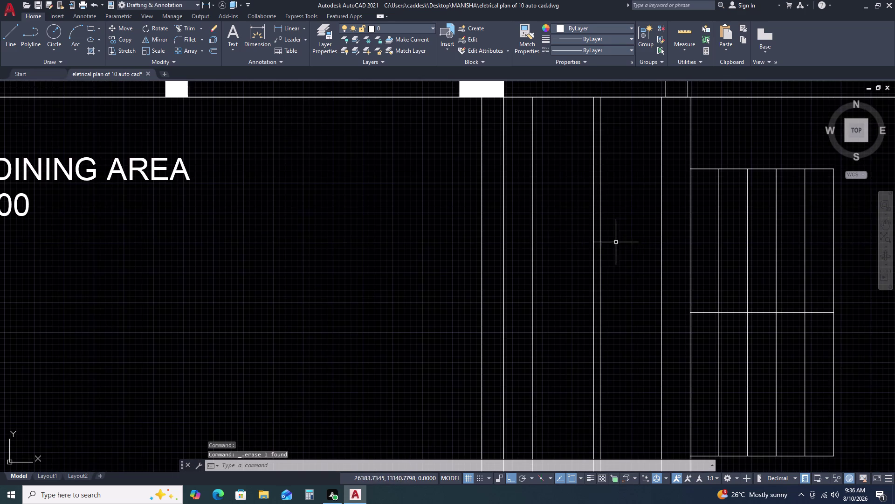
Try a rectangle and then a line from the wall corner, cancelling both.
text(RE)
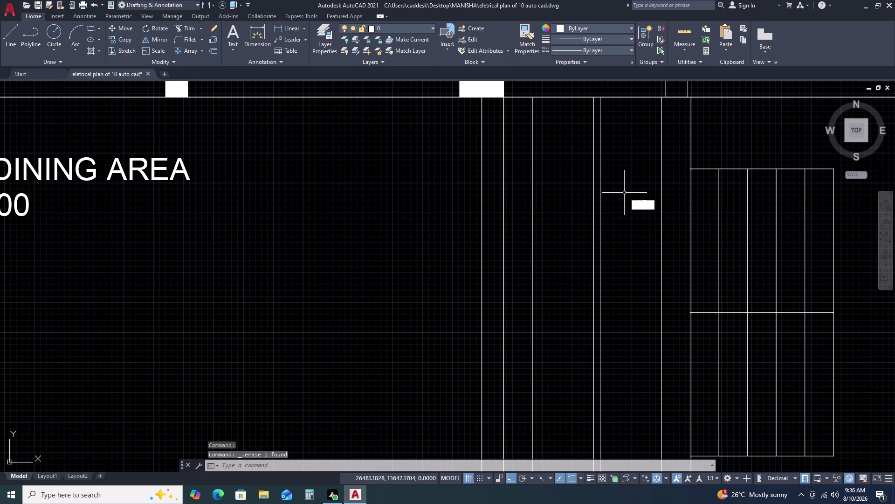
text(C)
key(space)
click(533, 99)
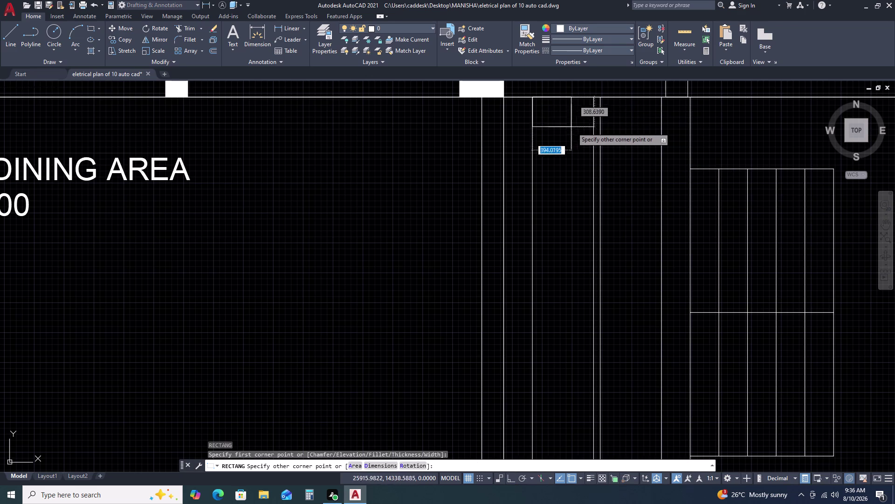
scroll(up, 3)
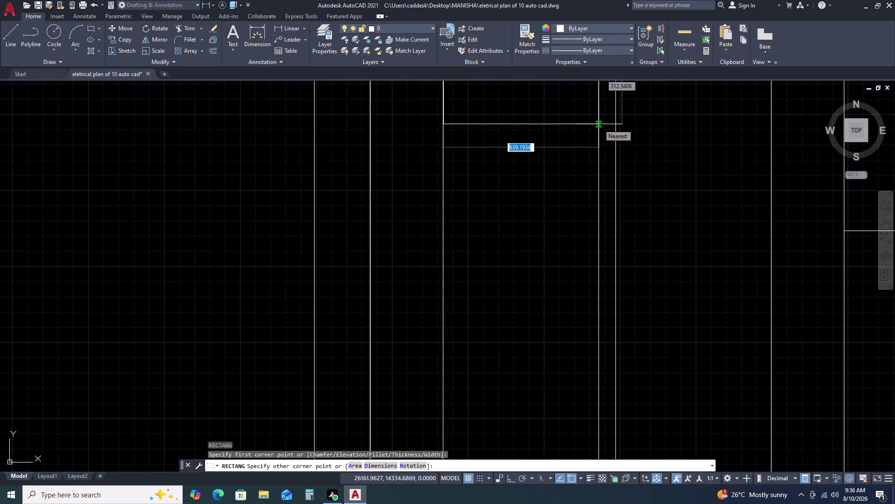
key(Escape)
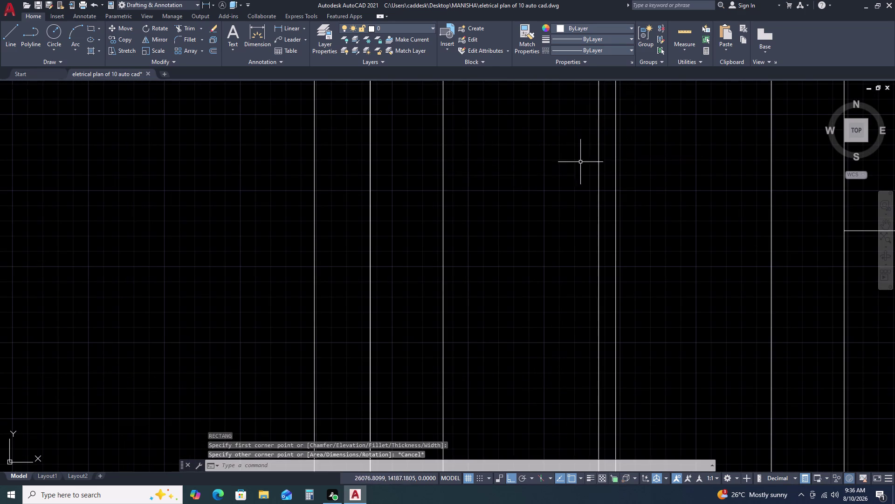
scroll(down, 3)
scroll(down, 3)
key(l)
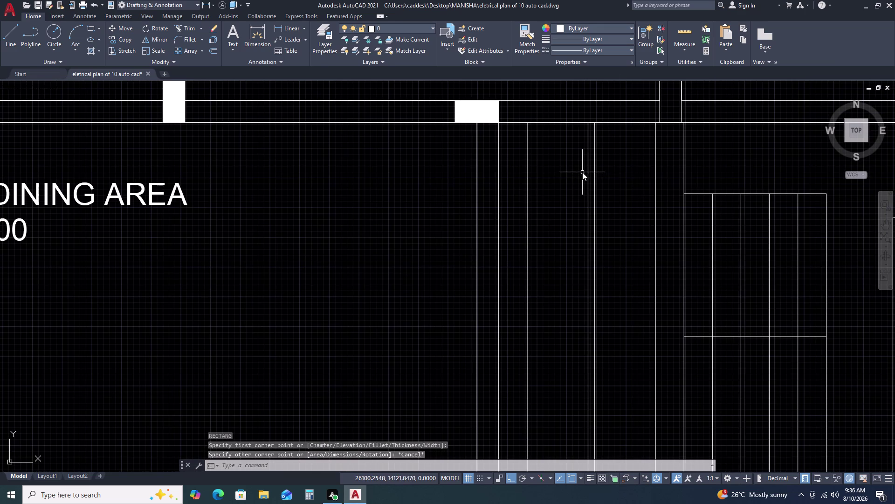
key(space)
double_click(528, 120)
key(Escape)
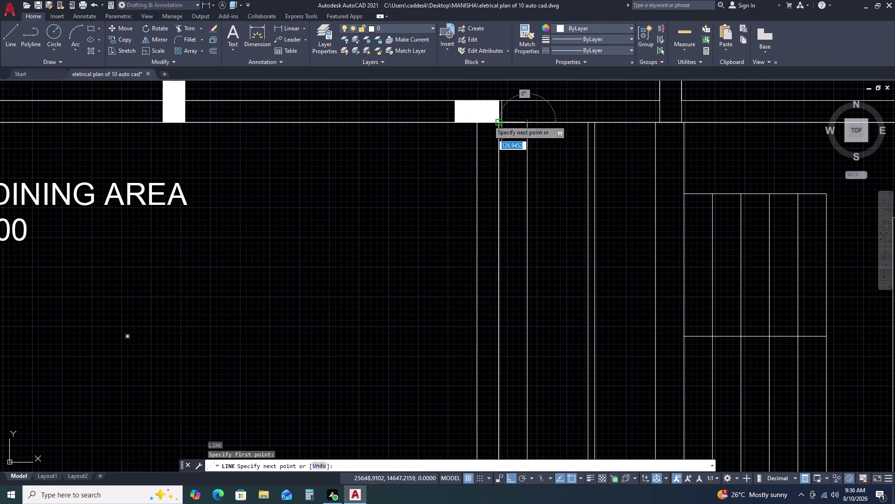
Measure the 640-unit gap between the lines beside the staircase.
click(300, 32)
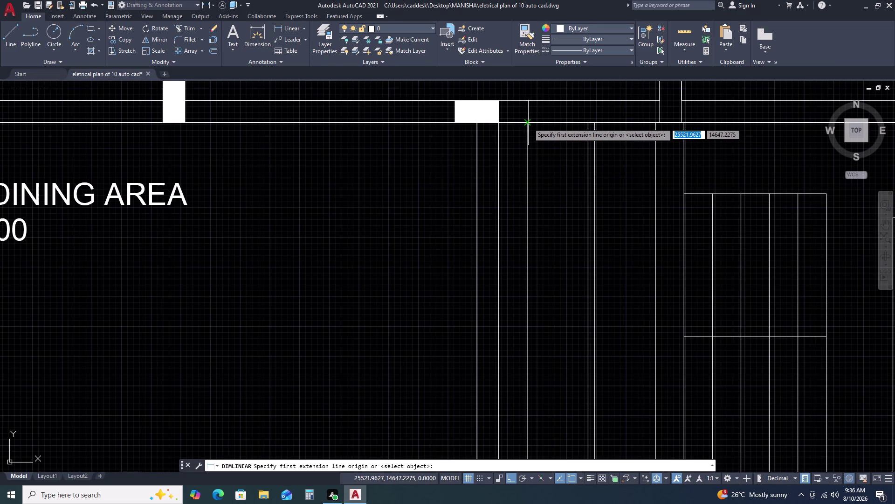
click(528, 121)
double_click(587, 124)
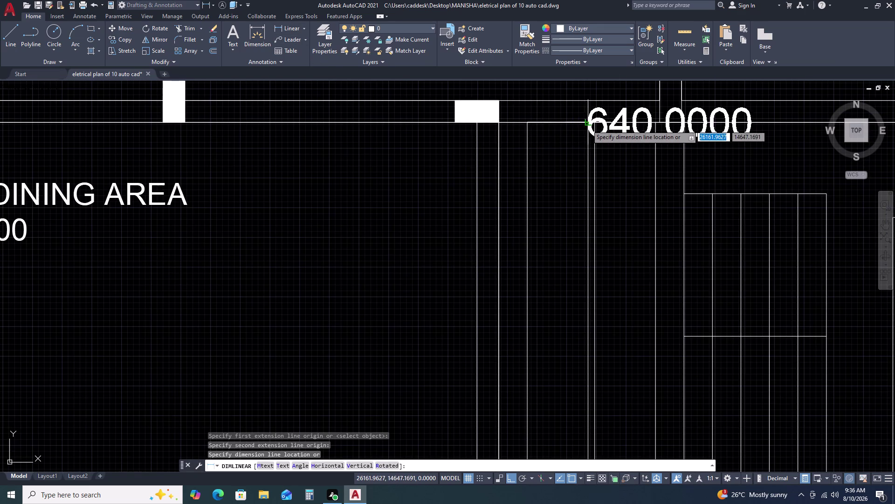
key(Escape)
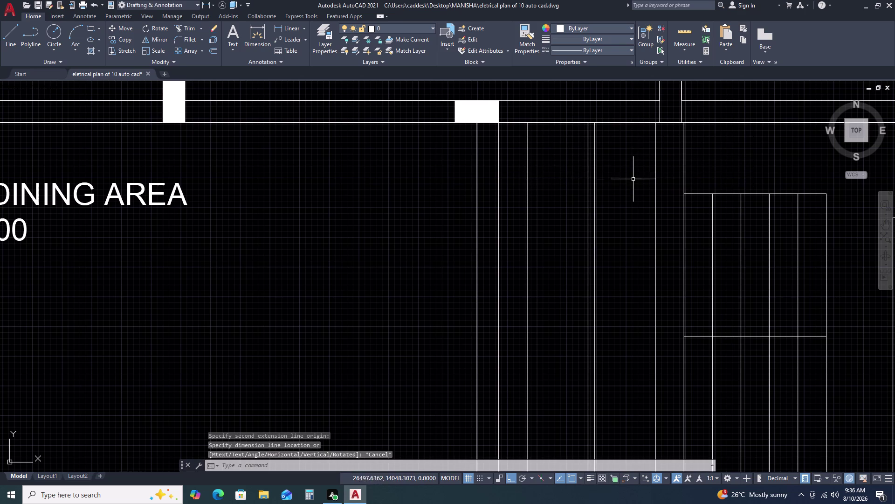
text(RE)
key(c)
key(space)
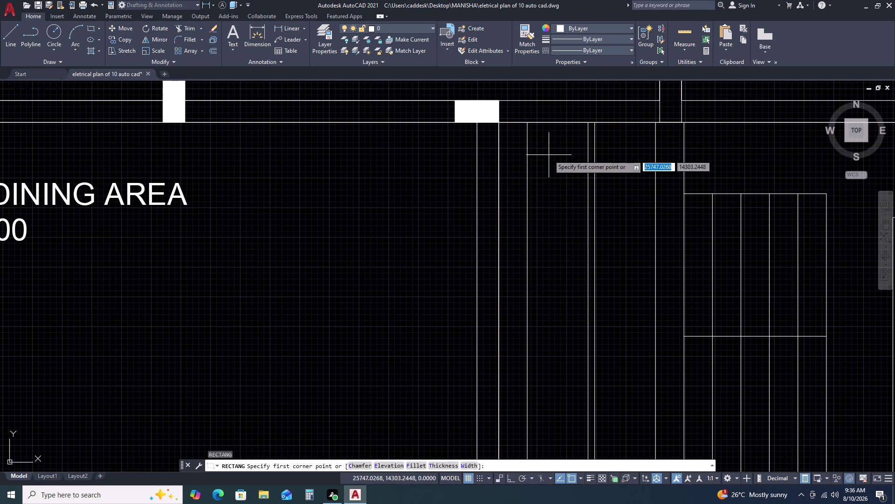
Draw a 230 by 640 rectangle beside the line using exact dimensions.
click(549, 154)
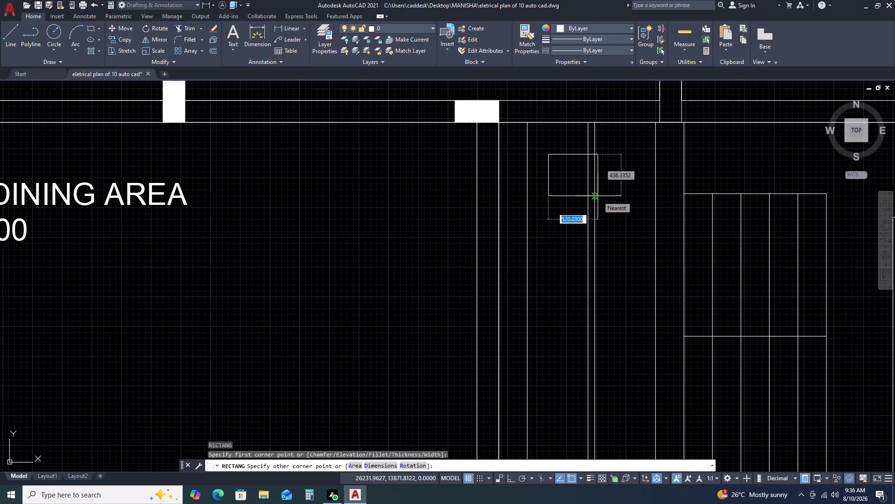
text(D)
key(space)
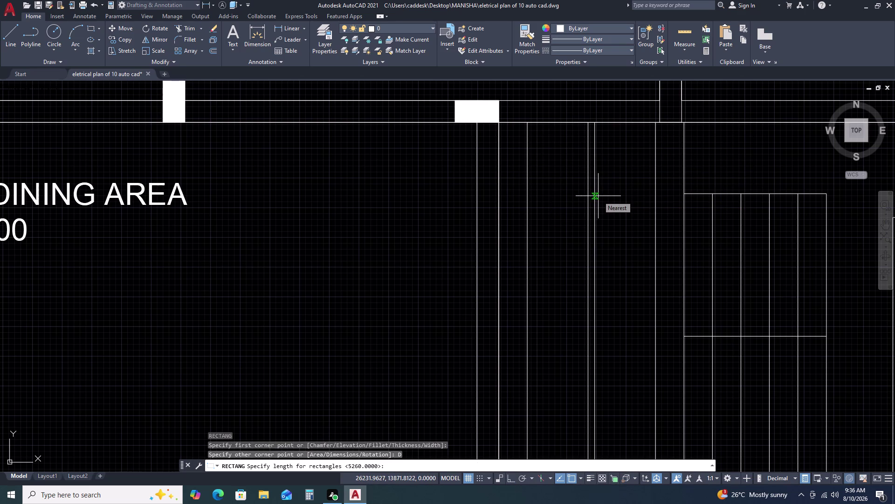
text(23)
key(0)
key(space)
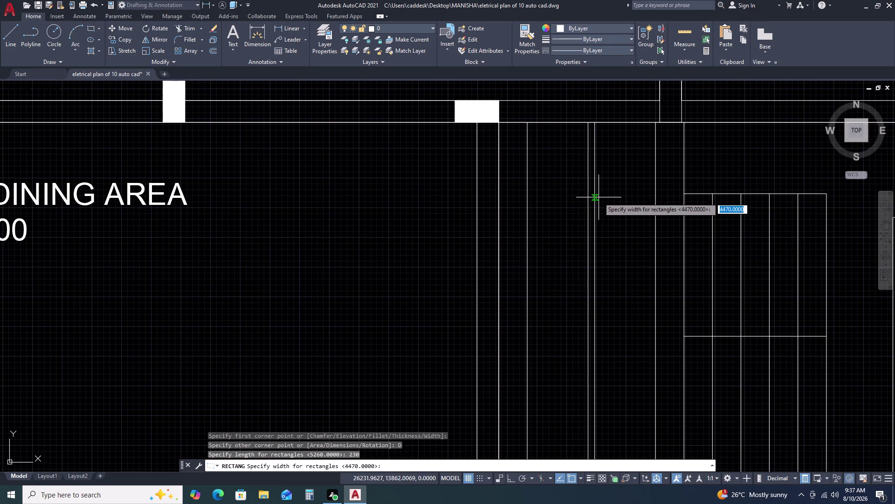
text(6)
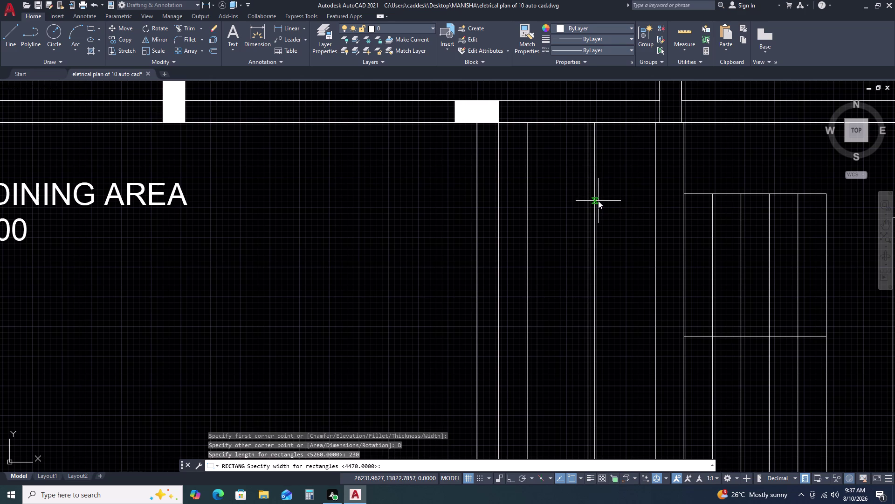
text(4)
key(0)
key(space)
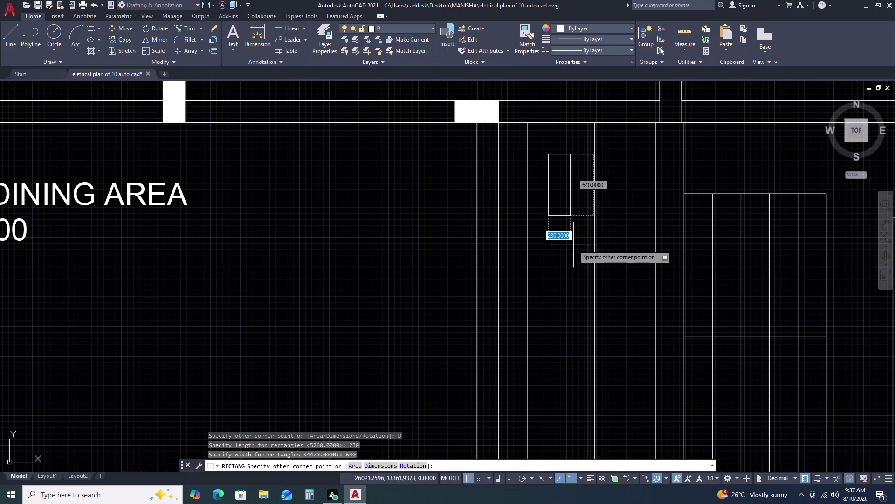
click(589, 232)
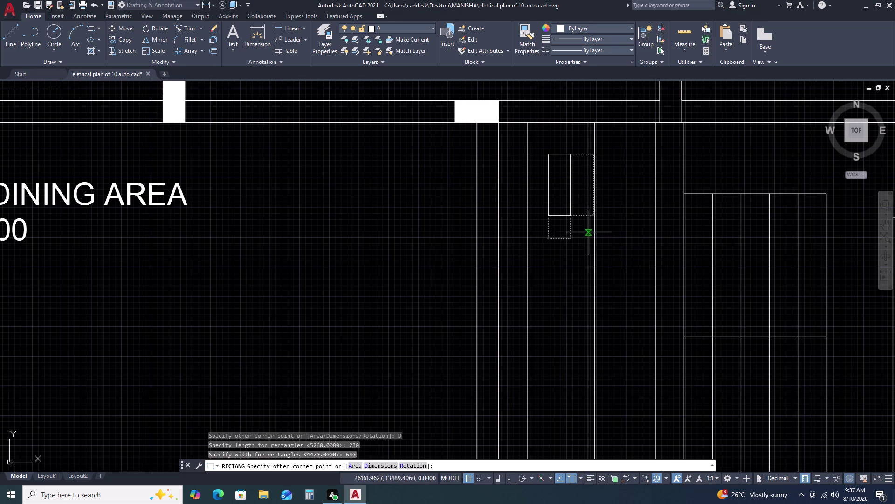
click(568, 208)
Rotate the rectangle 90° so it lies horizontal.
click(554, 227)
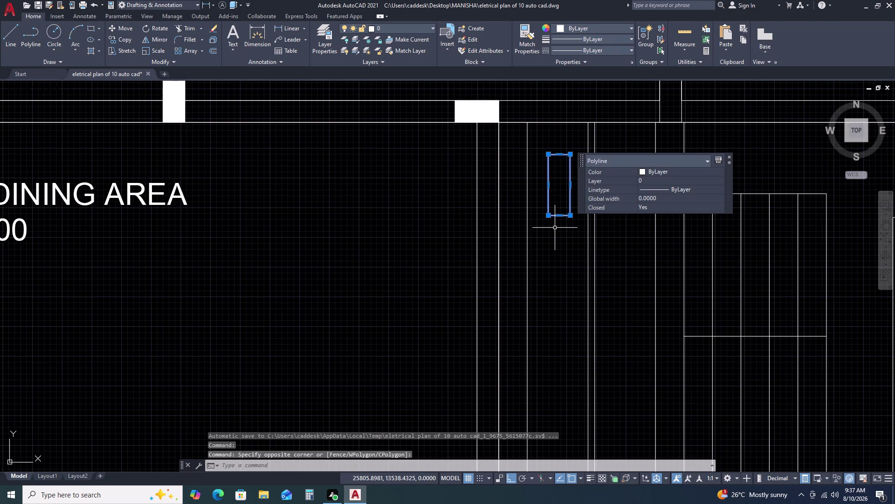
key(r)
text(O)
key(space)
click(556, 224)
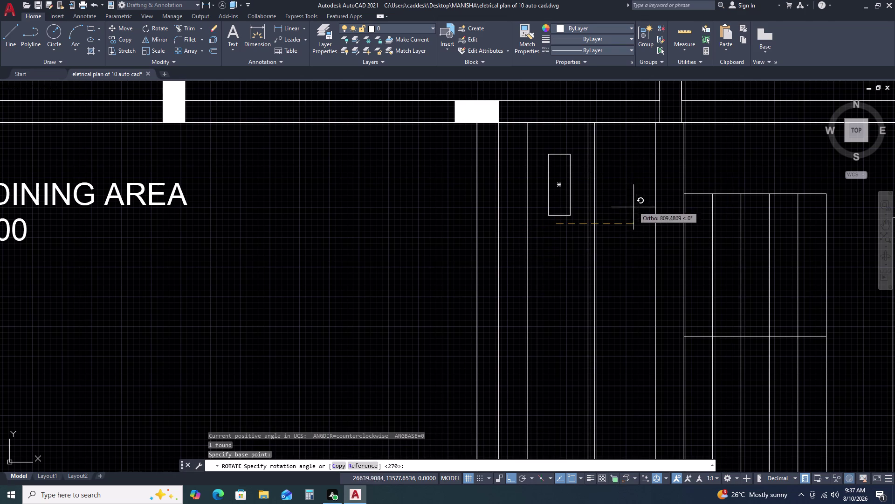
key(F8)
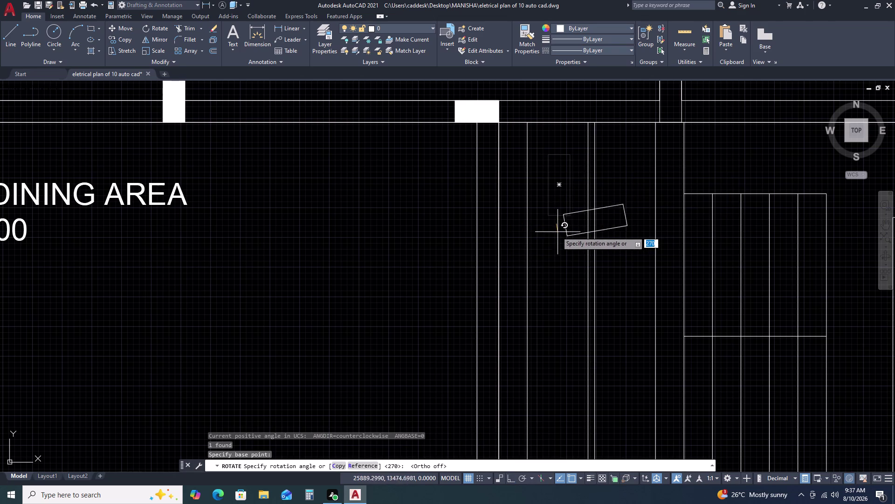
key(F8)
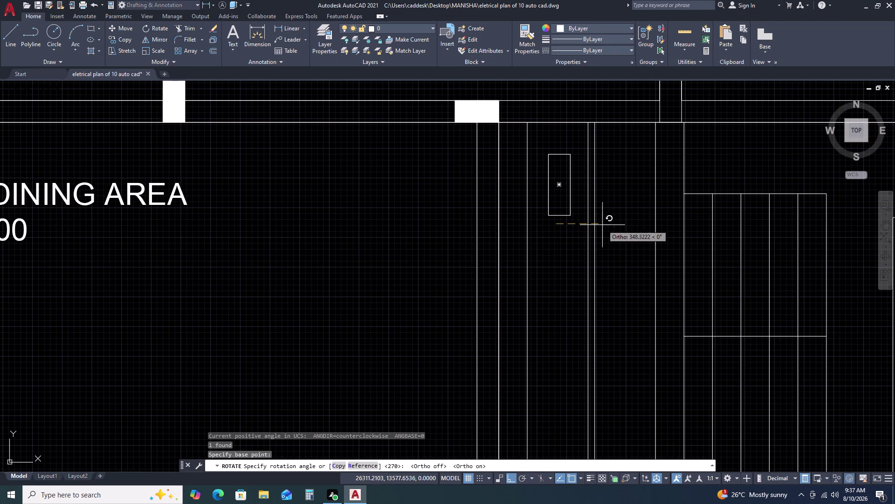
click(546, 253)
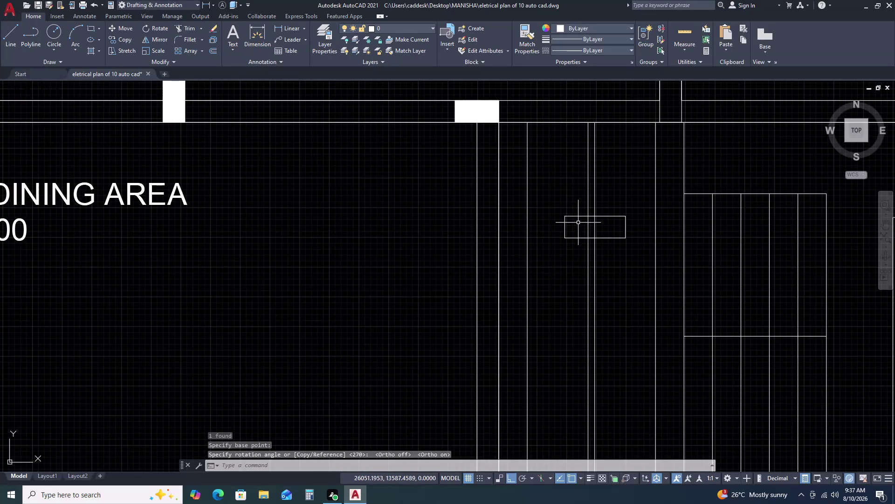
Move the tread by its corner to the top of the stair opening.
click(578, 223)
click(560, 249)
key(m)
key(space)
click(564, 214)
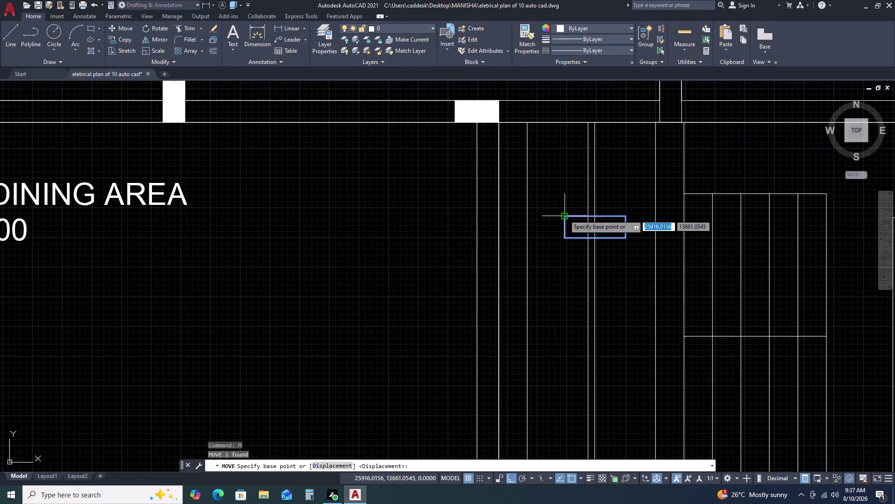
click(524, 122)
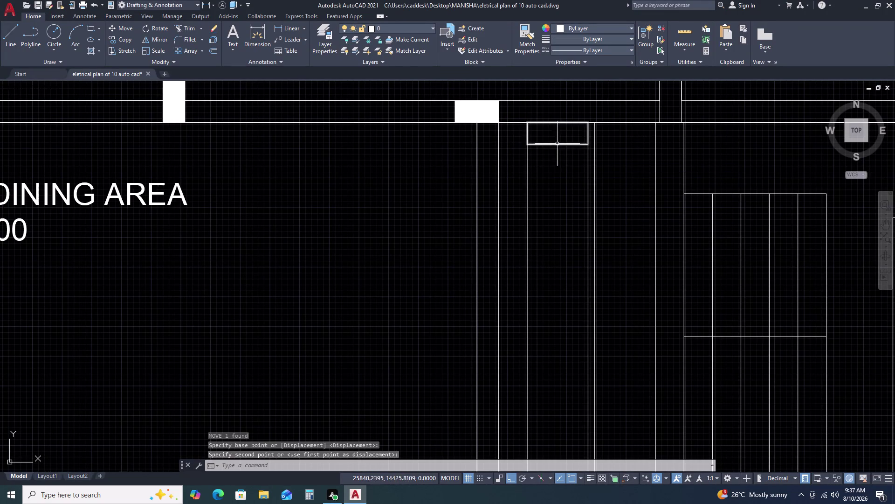
scroll(up, 3)
click(591, 131)
double_click(570, 173)
text(C)
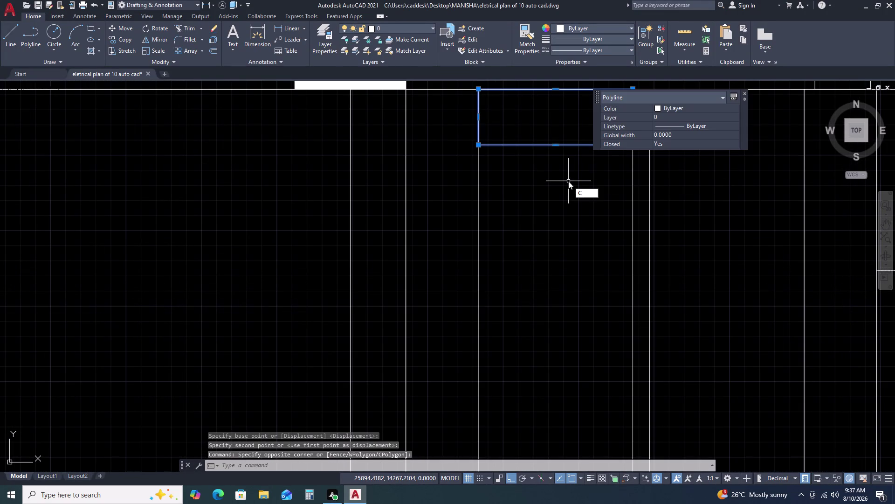
text(O)
key(space)
click(633, 146)
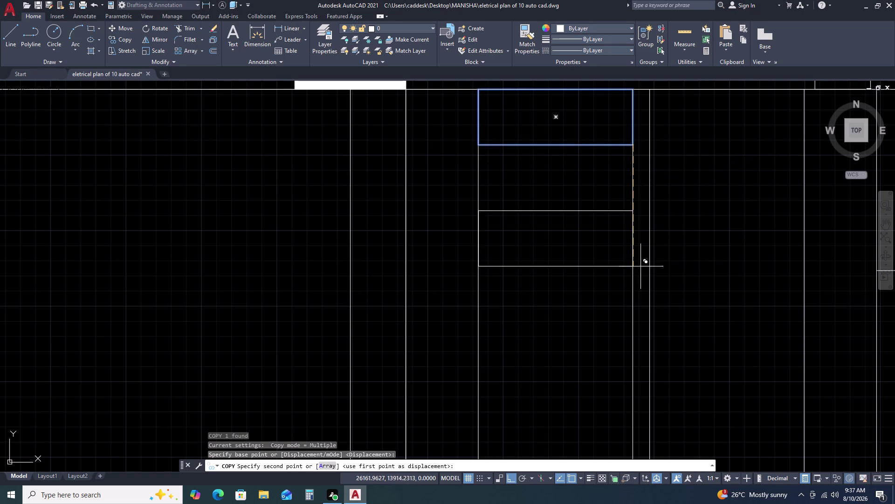
text(AR)
key(space)
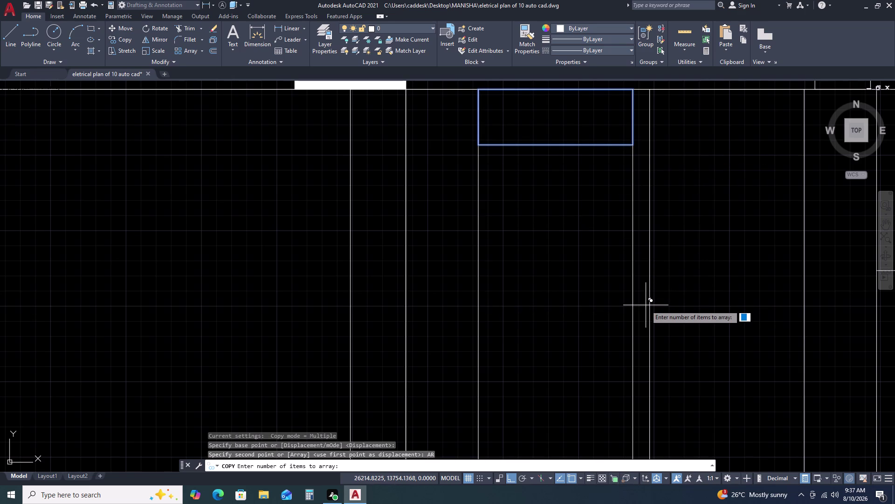
key(1)
text(0)
key(space)
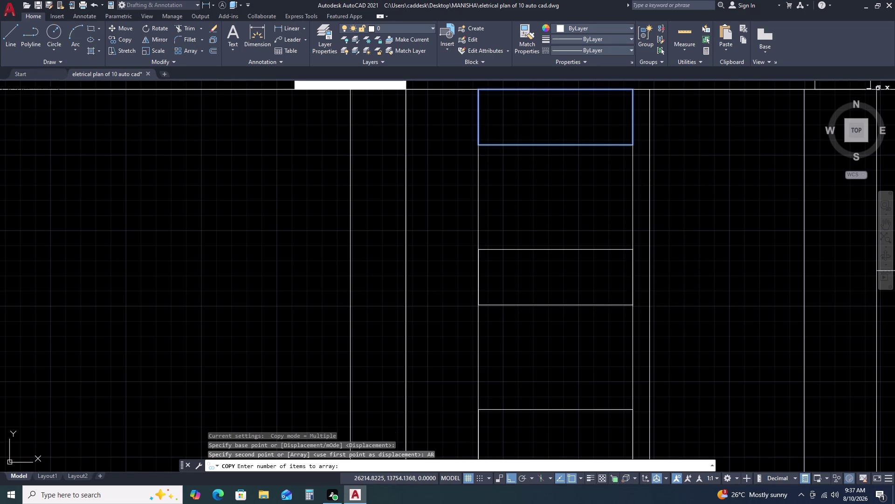
scroll(down, 3)
scroll(down, 3)
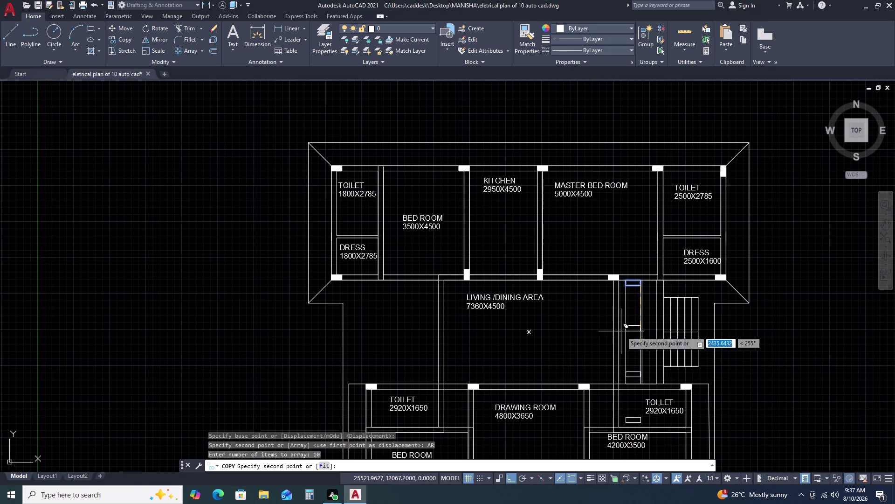
click(328, 468)
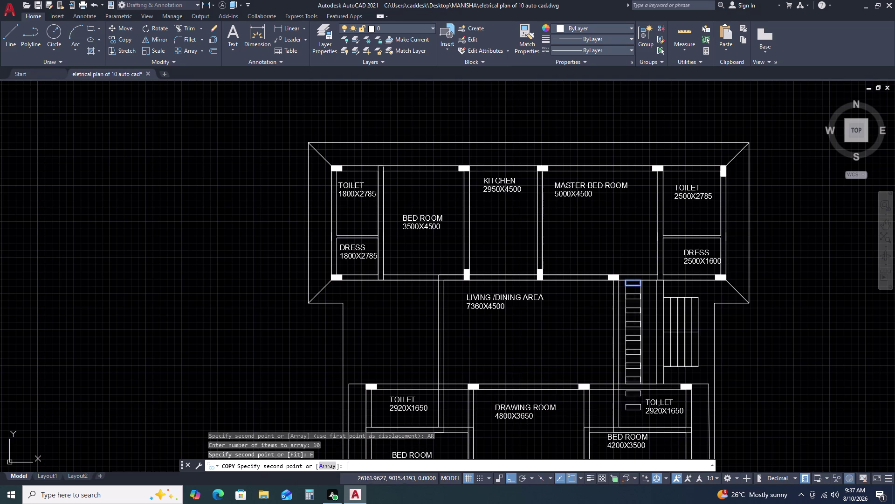
scroll(up, 3)
scroll(up, 3)
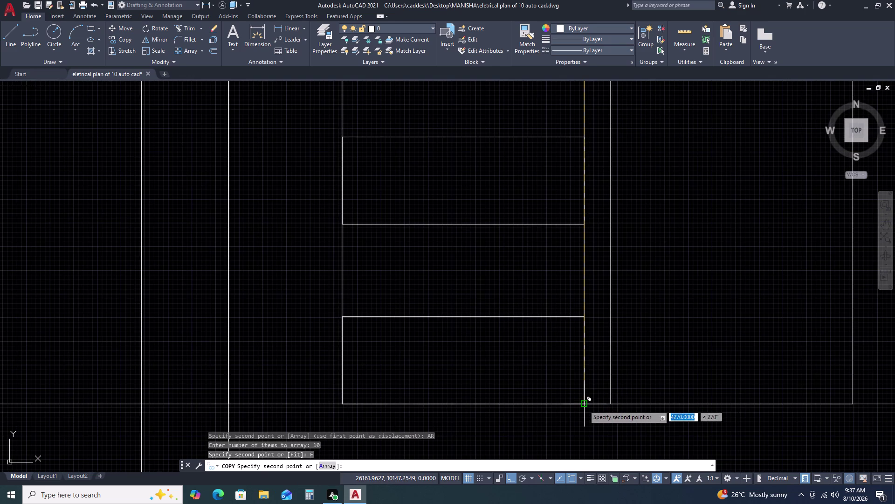
click(583, 405)
key(Escape)
scroll(down, 3)
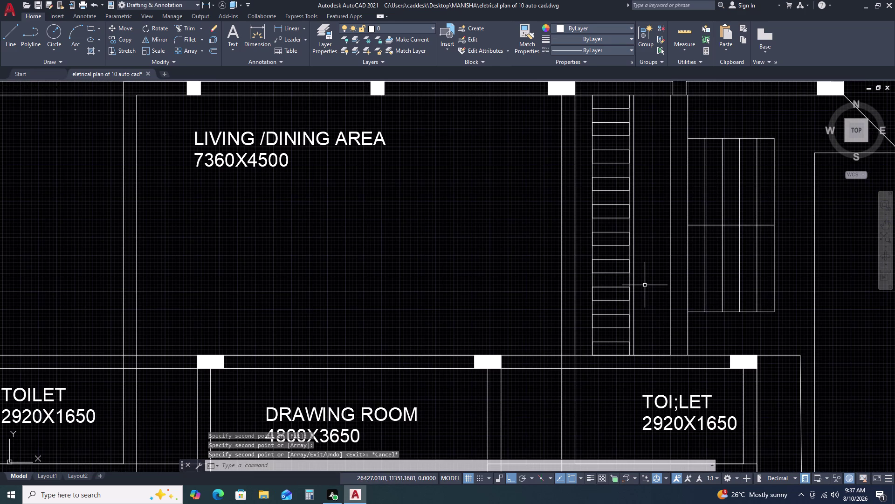
key(l)
key(space)
scroll(up, 3)
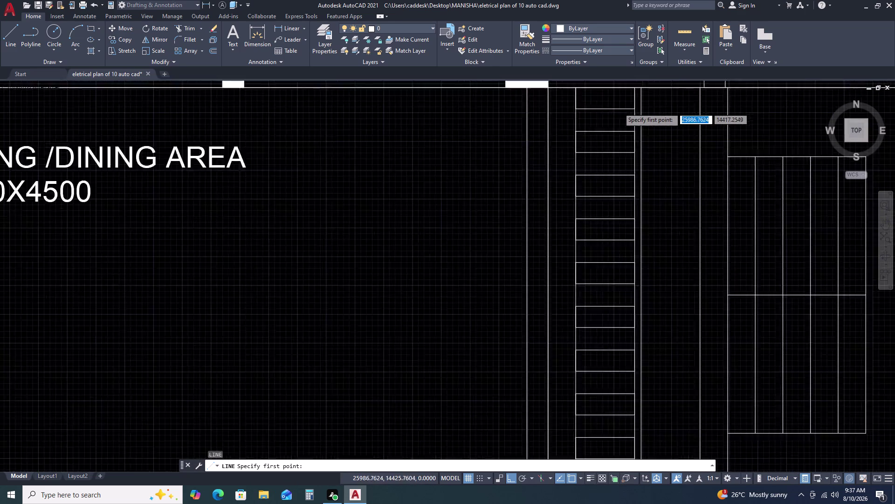
middle_click(612, 111)
middle_drag(611, 151, 611, 162)
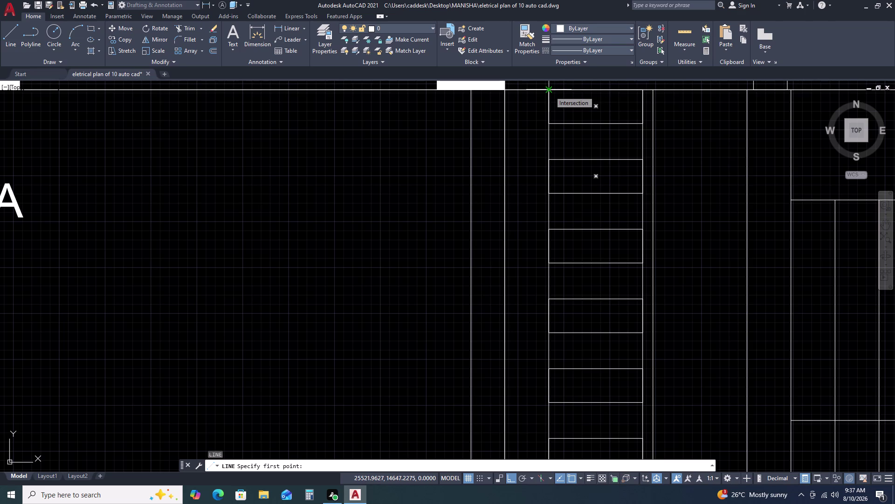
click(550, 91)
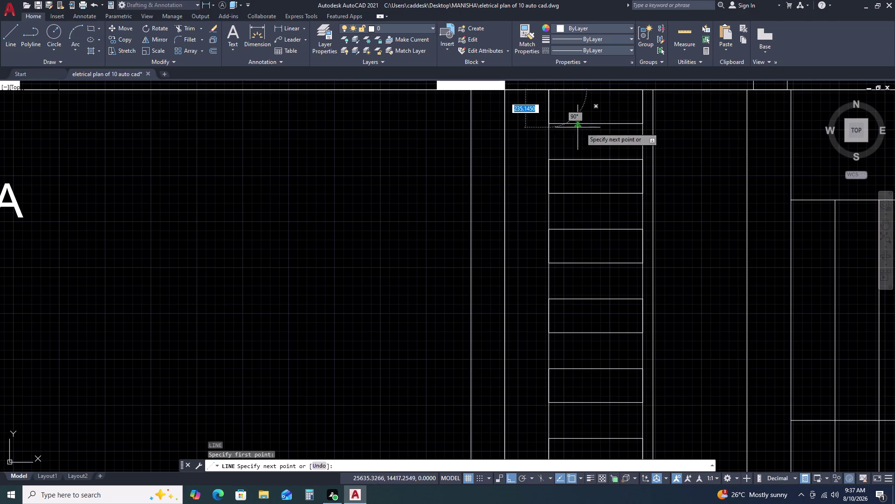
double_click(641, 121)
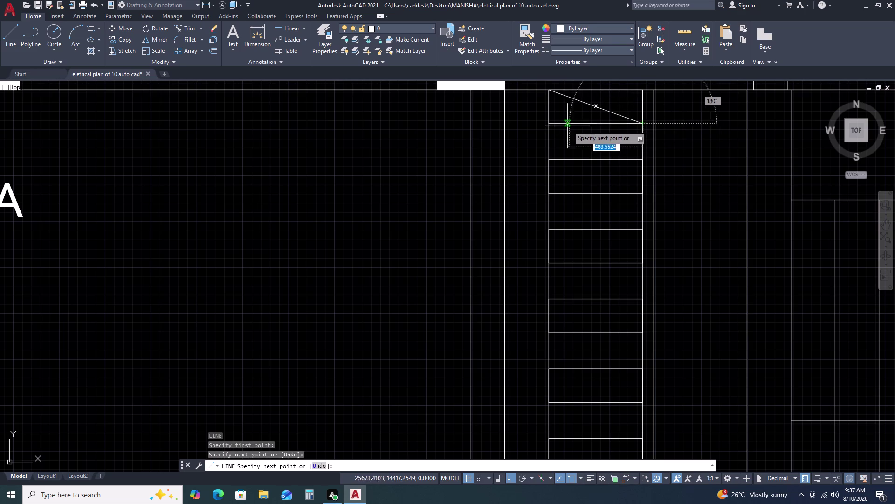
key(Escape)
scroll(down, 3)
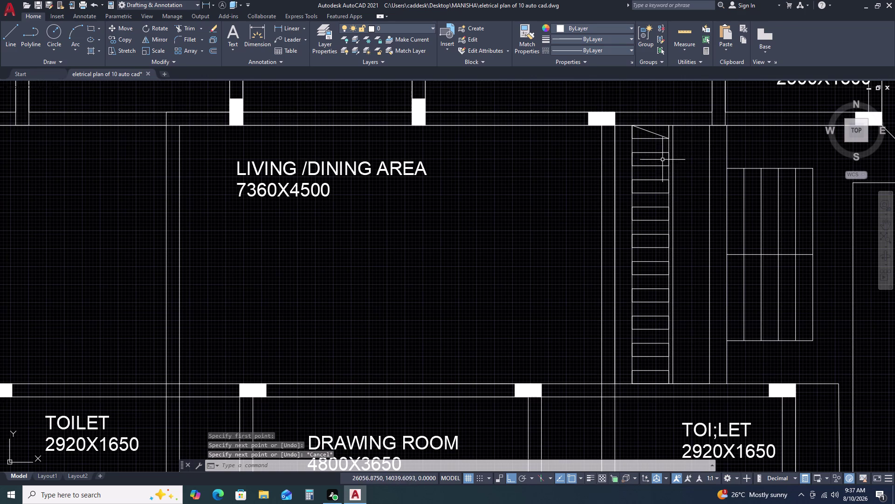
key(ctrl+z)
key(ctrl+z)
key(ctrl+z)
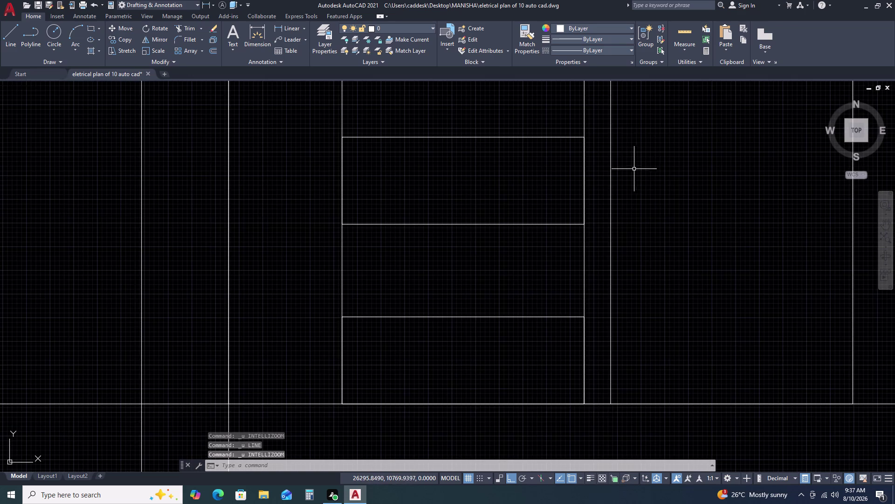
key(ctrl+z)
Stretch the top tread's bottom edge 230 units downward.
click(583, 138)
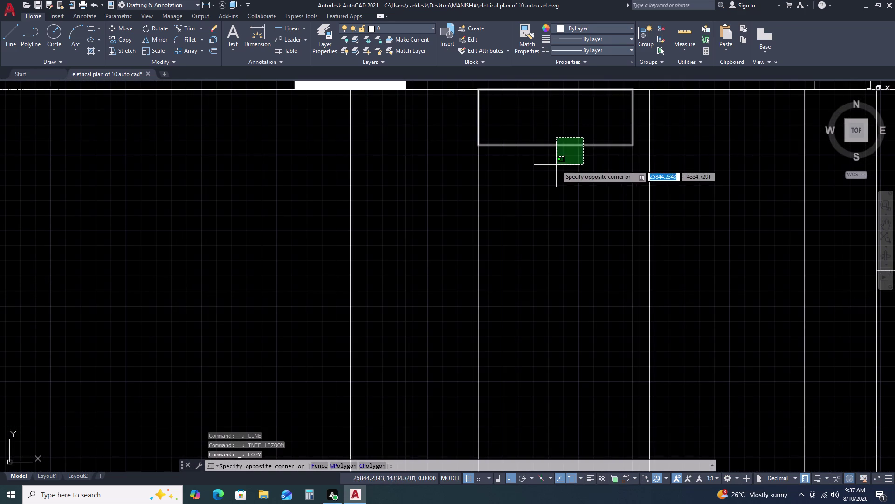
click(556, 165)
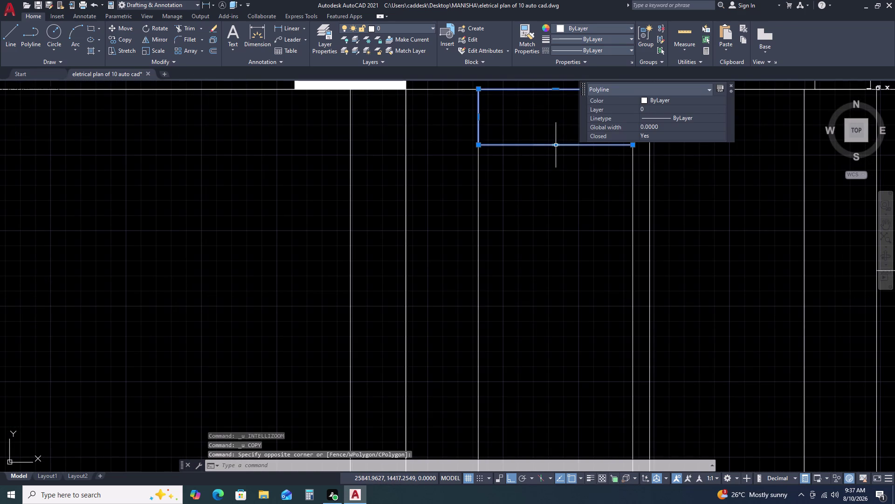
click(558, 145)
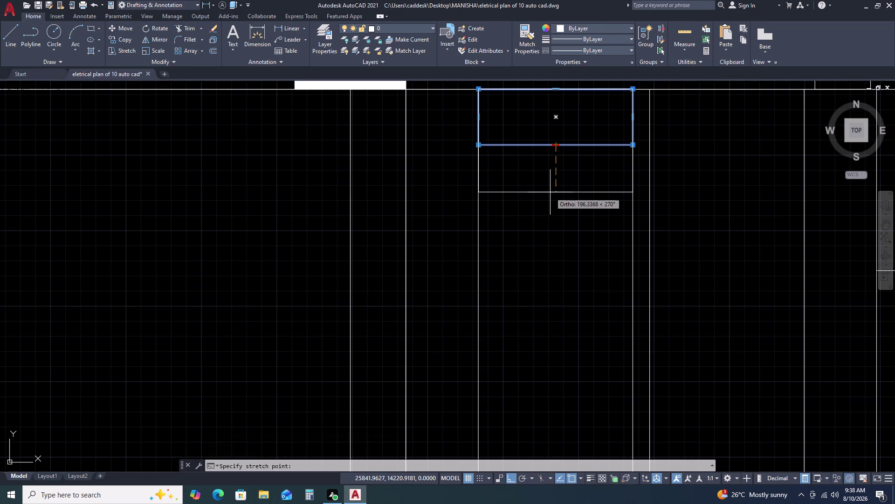
text(230)
key(space)
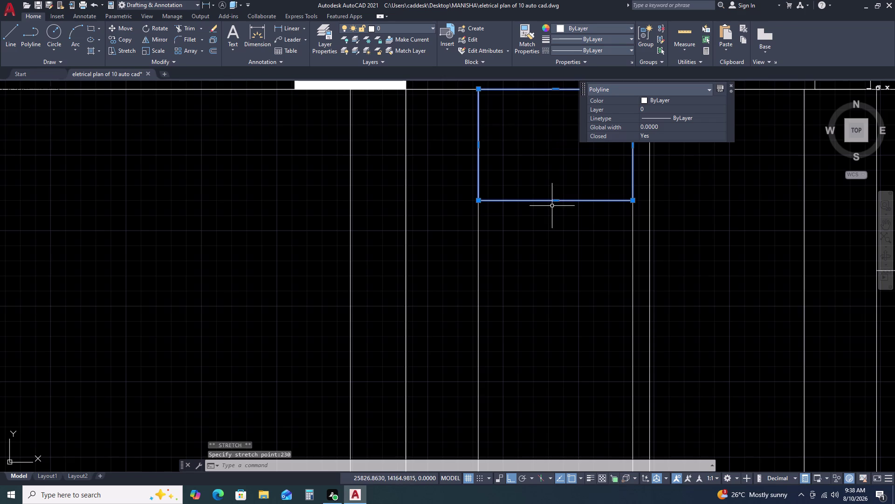
Stretch the box's bottom edge a further 60 units.
scroll(down, 3)
scroll(down, 3)
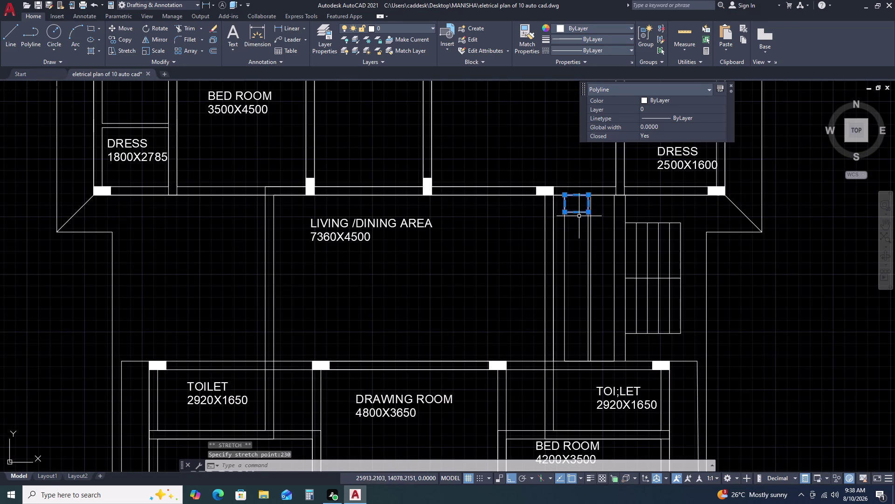
scroll(up, 3)
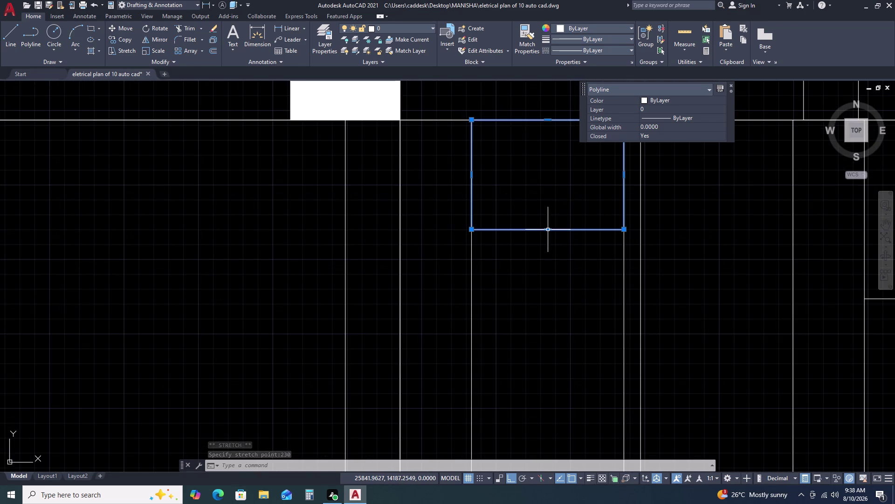
click(548, 228)
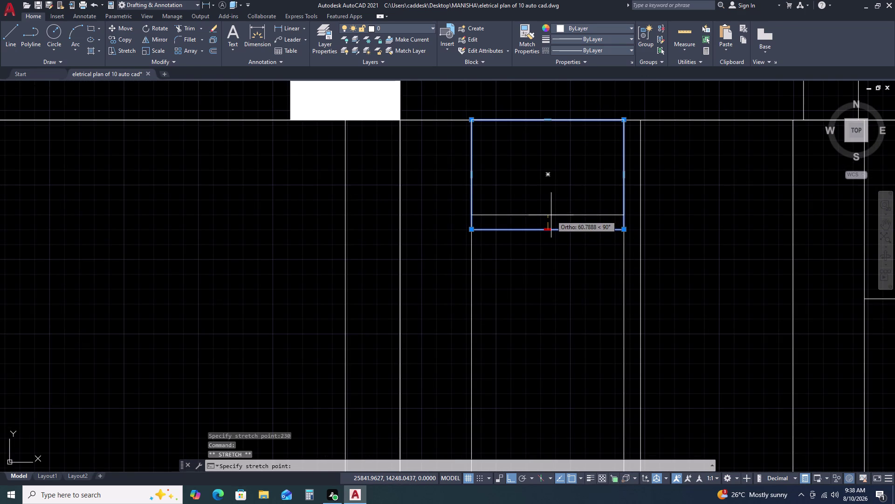
key(5)
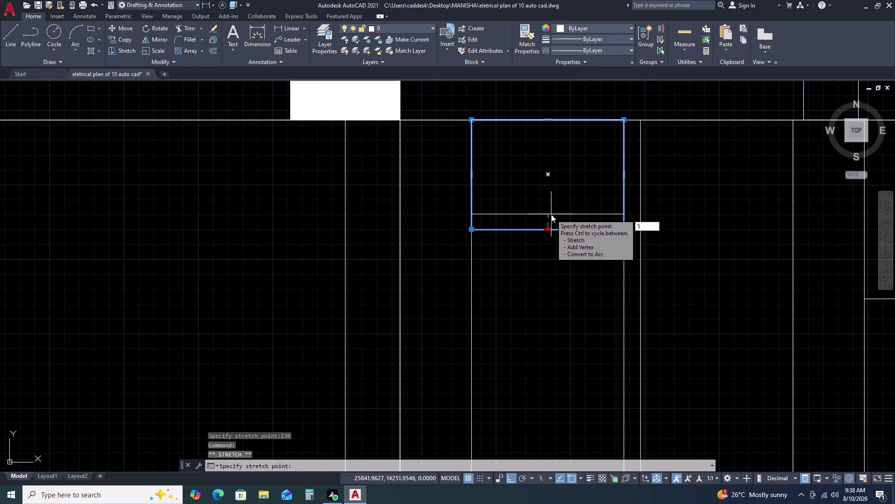
key(BackSpace)
text(60)
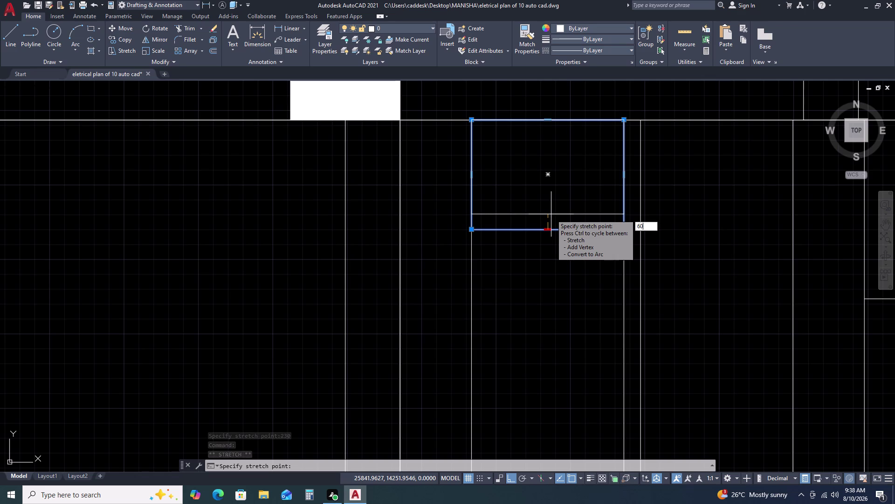
key(space)
Bring the small box into view and abandon a 35-unit stretch.
scroll(down, 3)
scroll(up, 3)
scroll(down, 3)
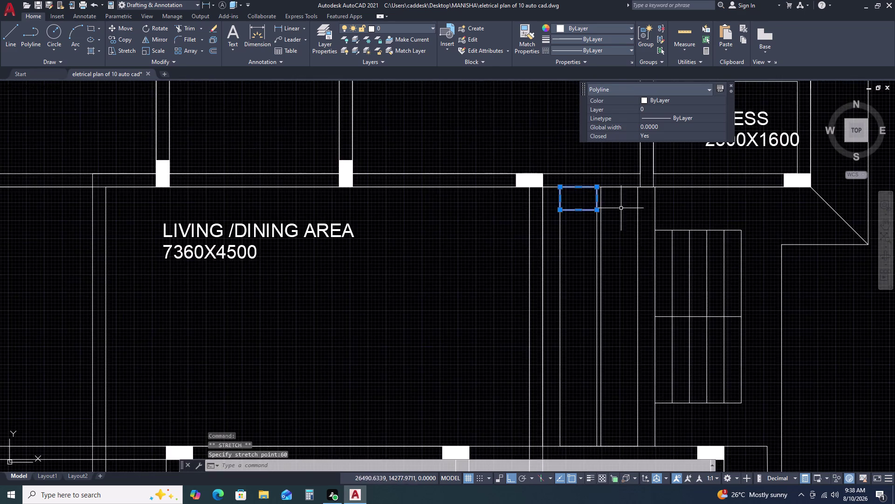
scroll(down, 3)
scroll(up, 3)
middle_drag(631, 248, 600, 146)
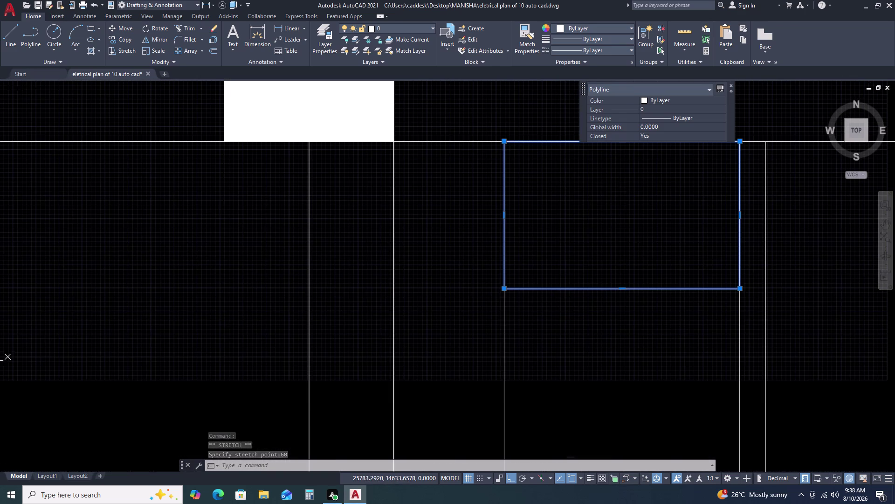
click(622, 290)
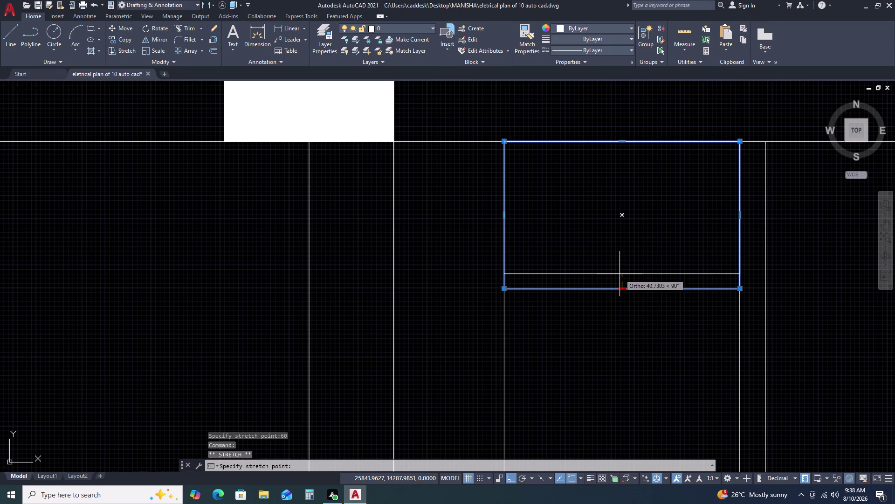
text(35)
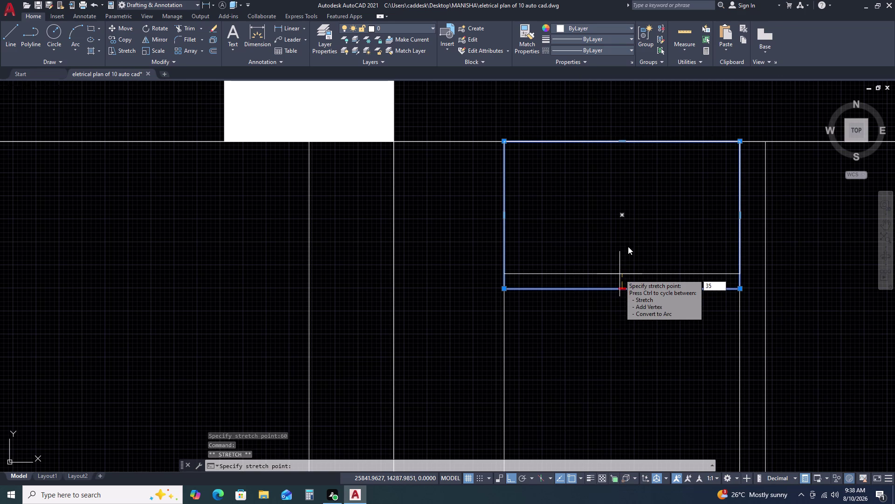
key(Escape)
Stretch the box's bottom edge by 50 units and clear the selection.
double_click(623, 287)
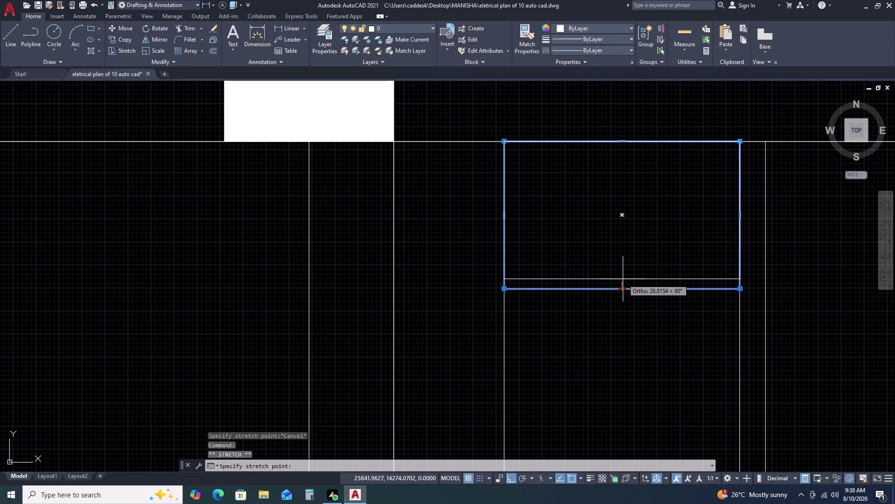
key(5)
text(0)
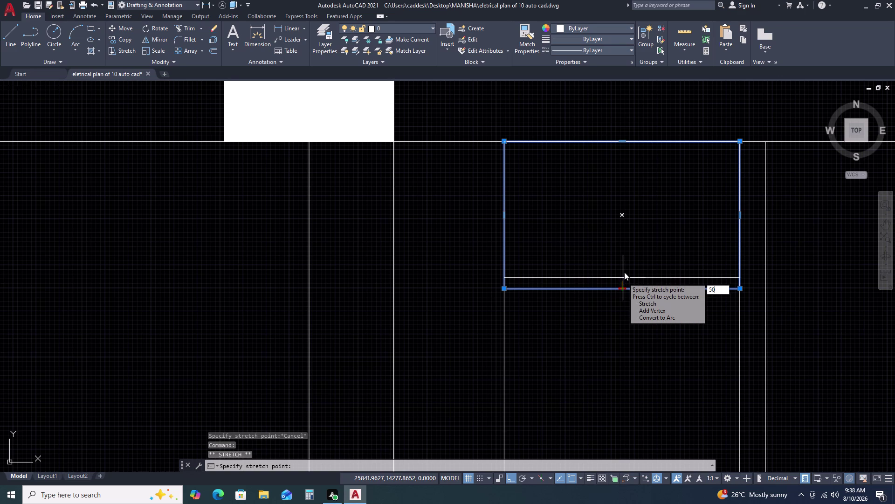
key(space)
scroll(down, 3)
key(Escape)
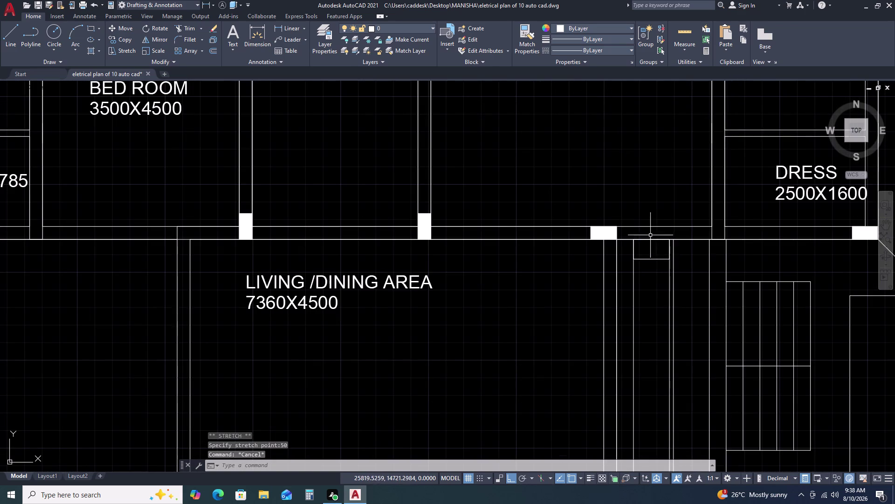
text(L)
key(space)
scroll(up, 3)
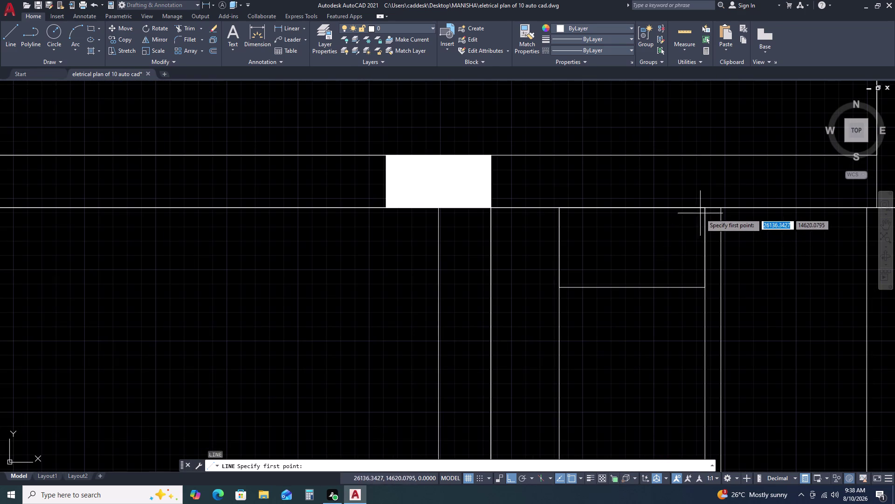
Draw two crossing diagonal lines between the box's opposite corners.
click(705, 210)
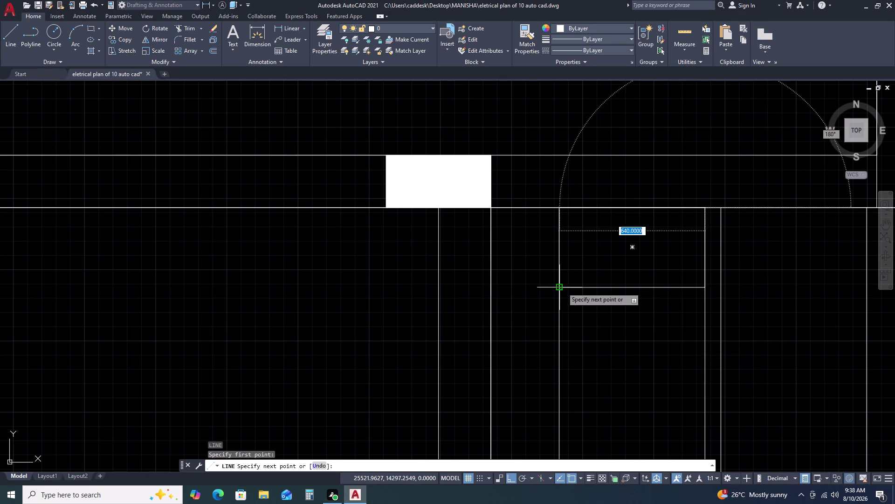
click(562, 287)
key(space)
key(space)
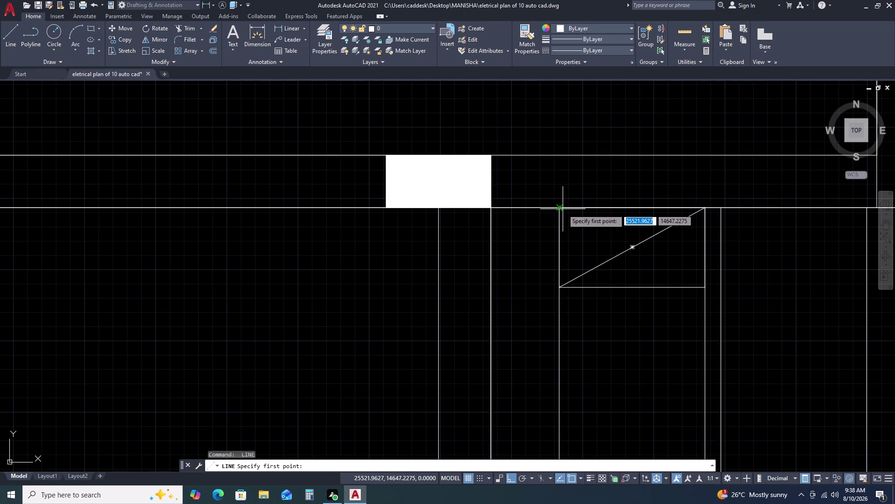
click(561, 208)
click(700, 285)
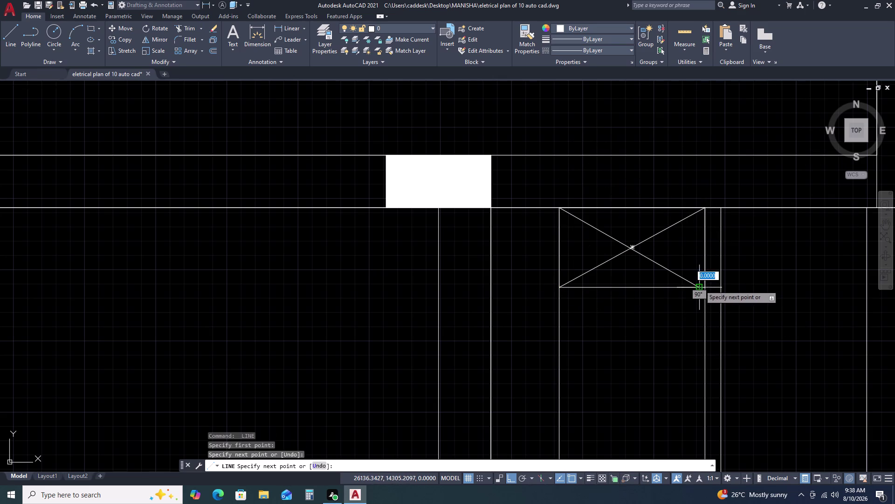
key(Escape)
Snap the misaligned diagonal's lower endpoint onto the box corner, then select the crossed box.
scroll(up, 3)
double_click(695, 269)
click(652, 277)
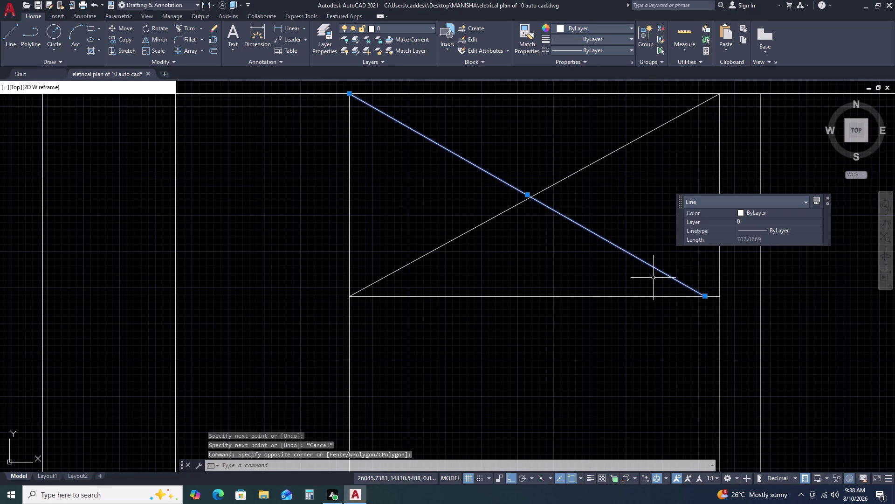
click(708, 295)
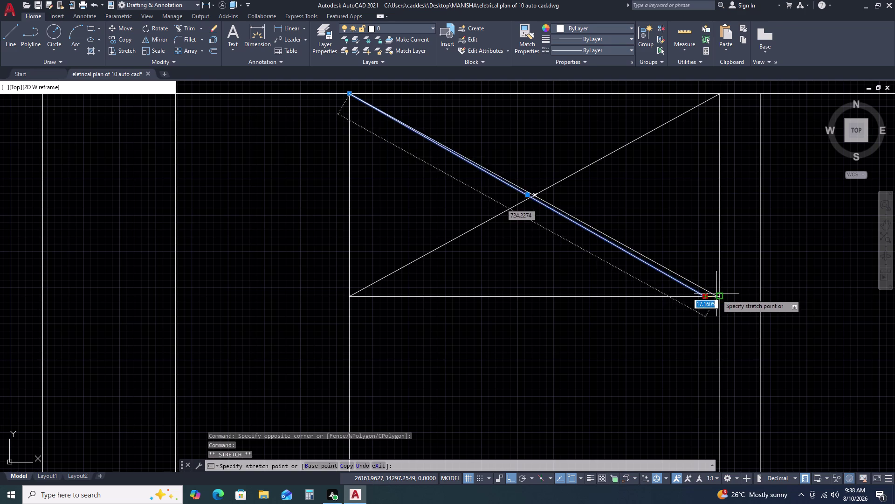
click(720, 293)
key(Escape)
scroll(down, 3)
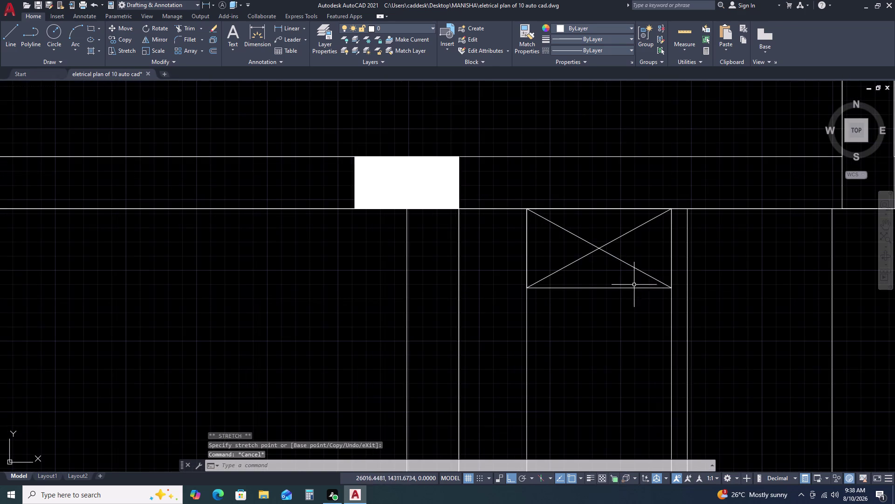
click(513, 196)
click(686, 304)
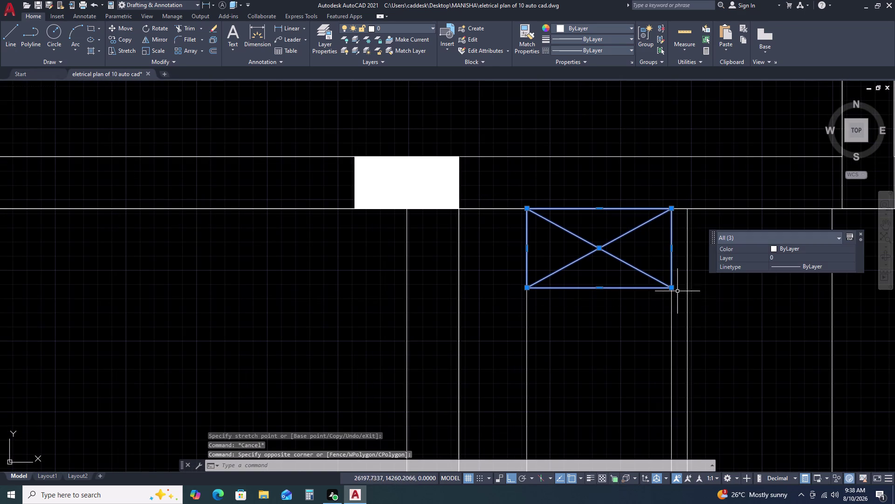
Load the ACAD_ISO02W100 dashed linetype through the Linetype Manager.
click(580, 52)
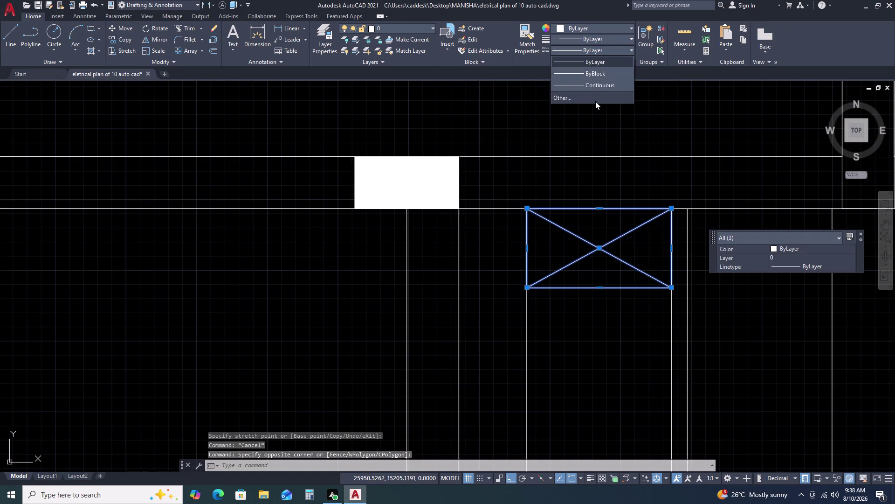
click(597, 100)
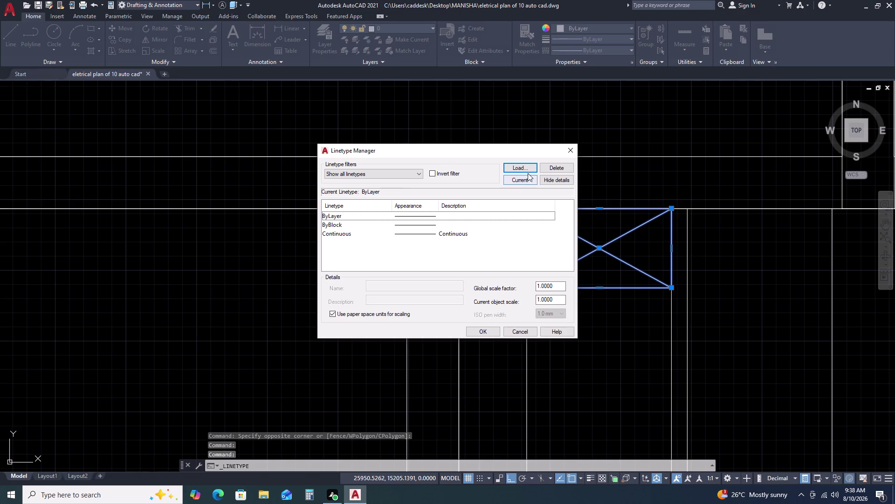
click(528, 169)
click(471, 233)
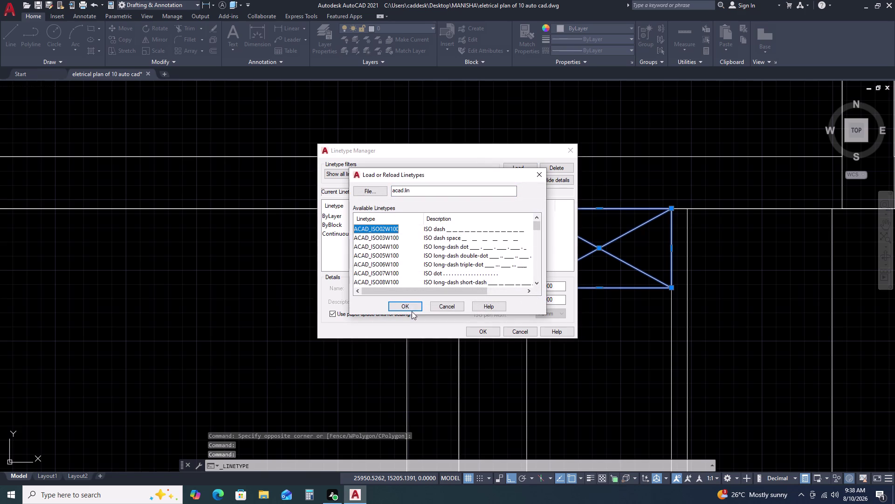
click(403, 308)
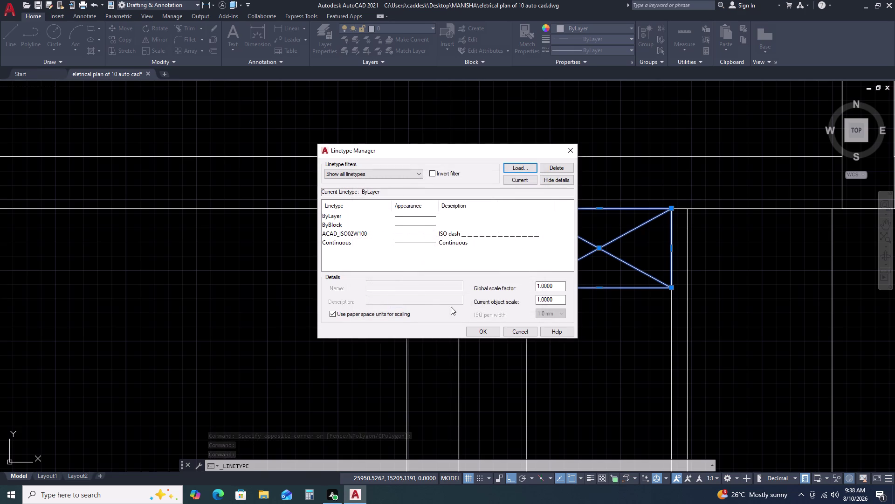
click(477, 333)
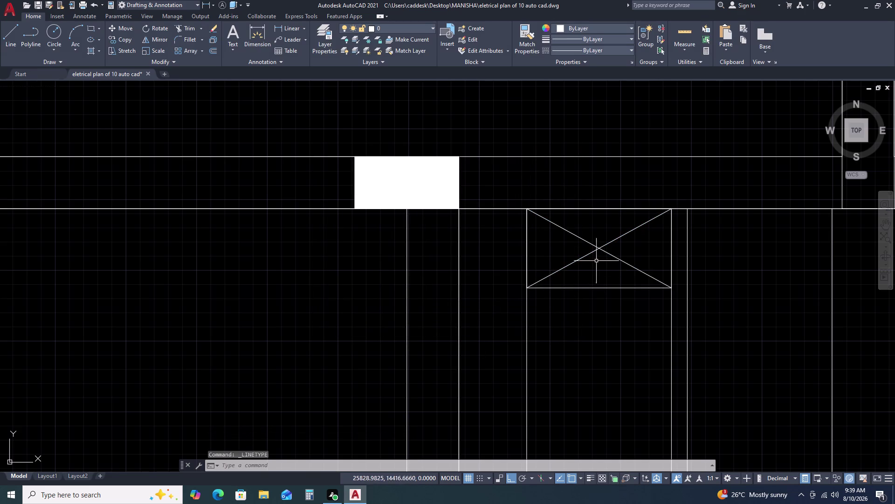
Apply ACAD_ISO02W100 to the box and its diagonals beside the staircase.
drag(517, 193, 517, 197)
double_click(700, 312)
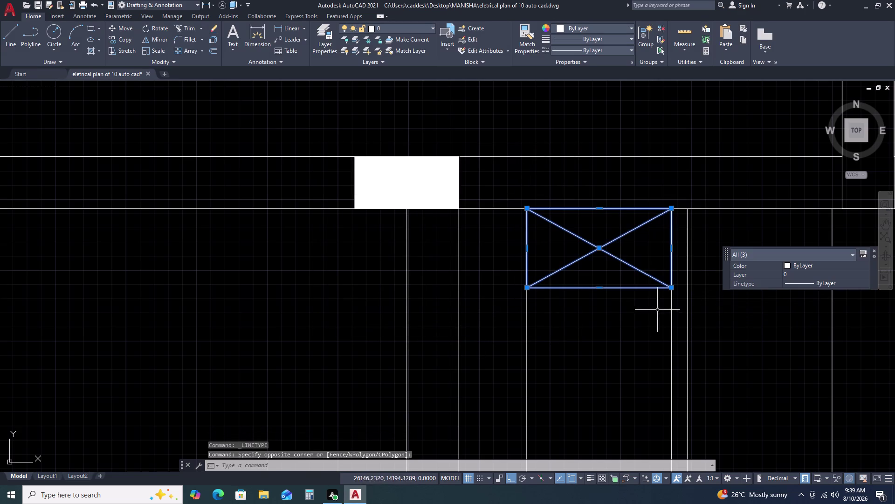
click(603, 52)
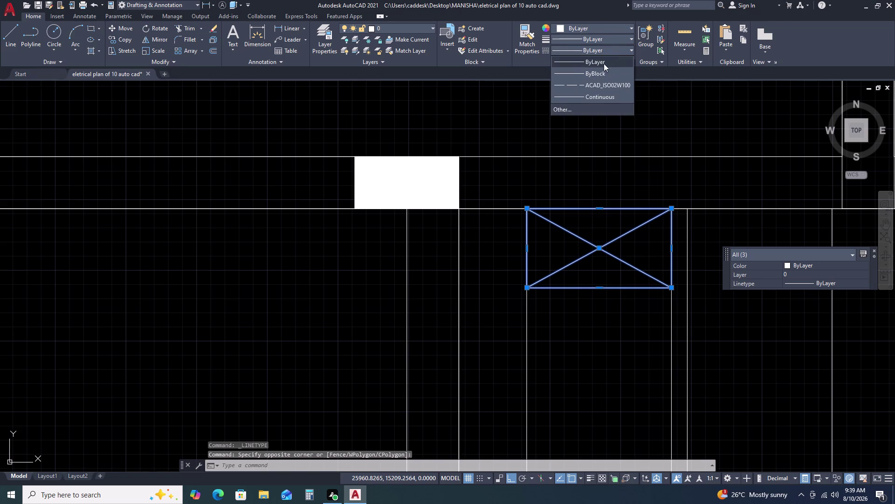
click(601, 83)
key(Escape)
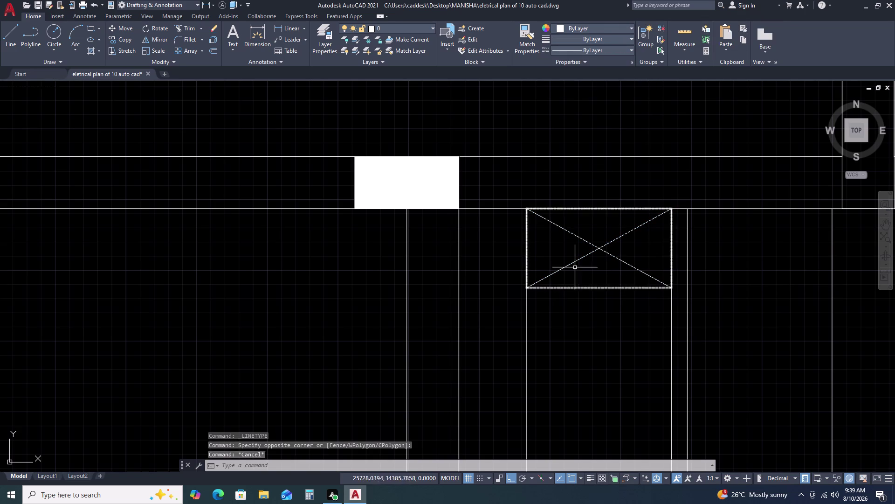
scroll(down, 3)
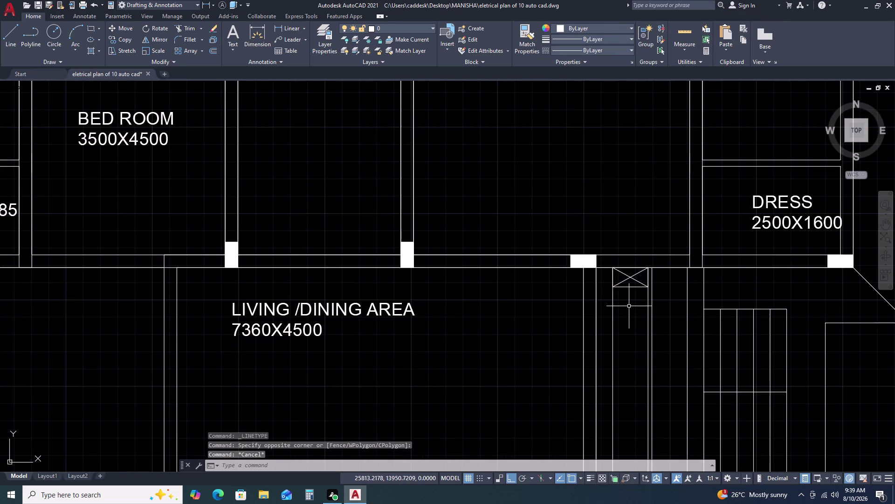
scroll(up, 3)
click(639, 234)
Set the linetype scale of the box and both dashed diagonals to 20.
double_click(617, 268)
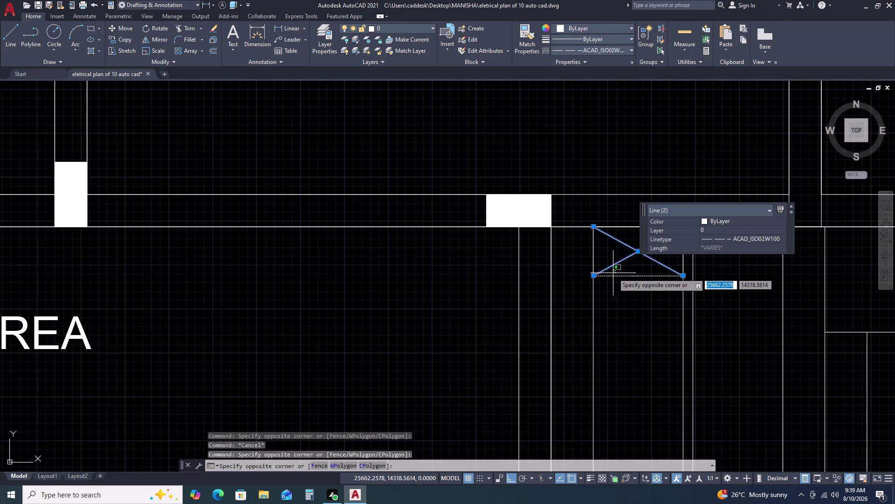
double_click(616, 283)
double_click(616, 271)
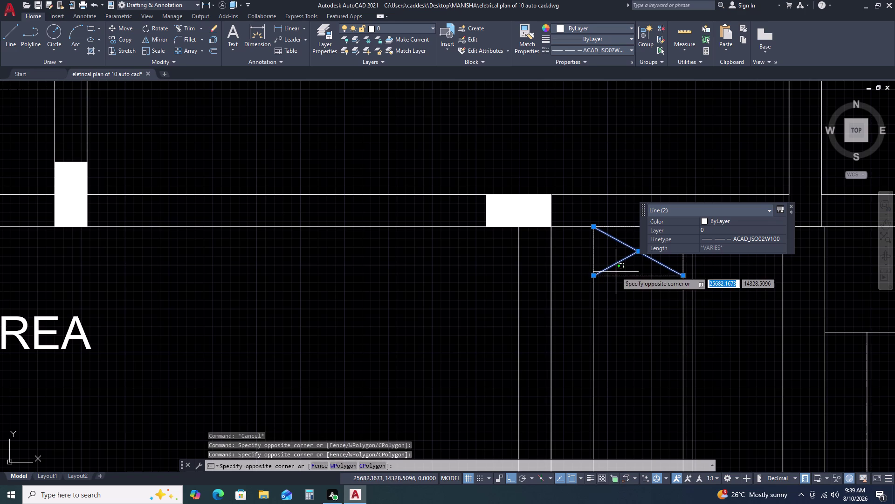
click(615, 278)
text(P)
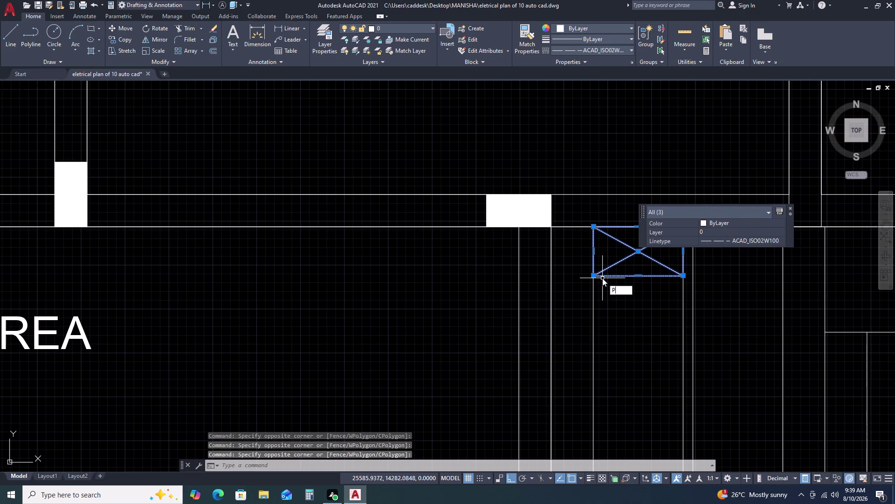
text(R)
key(space)
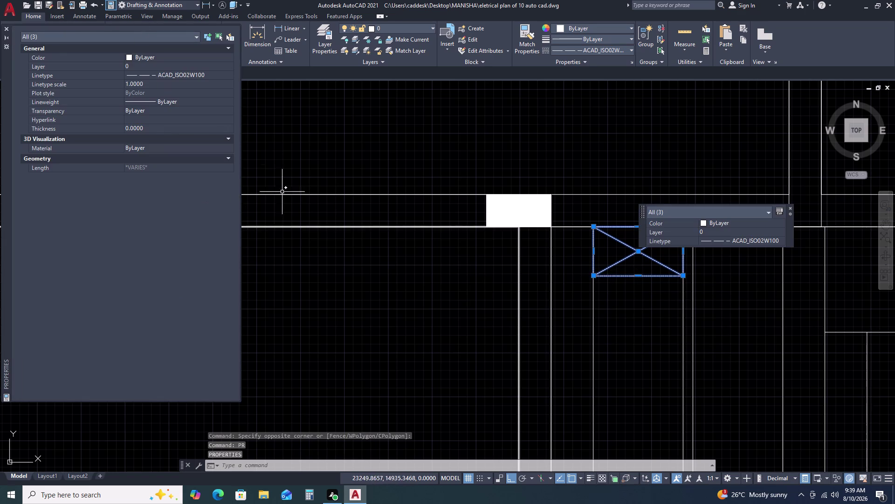
click(147, 81)
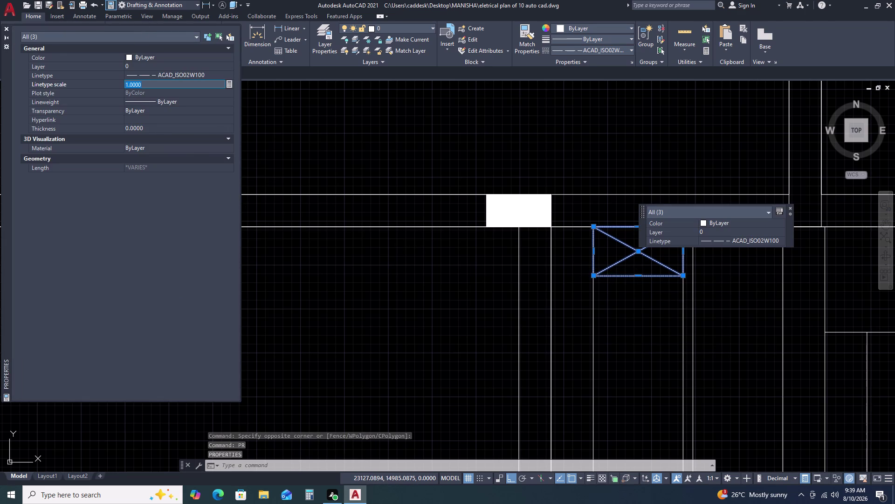
text(20)
key(Return)
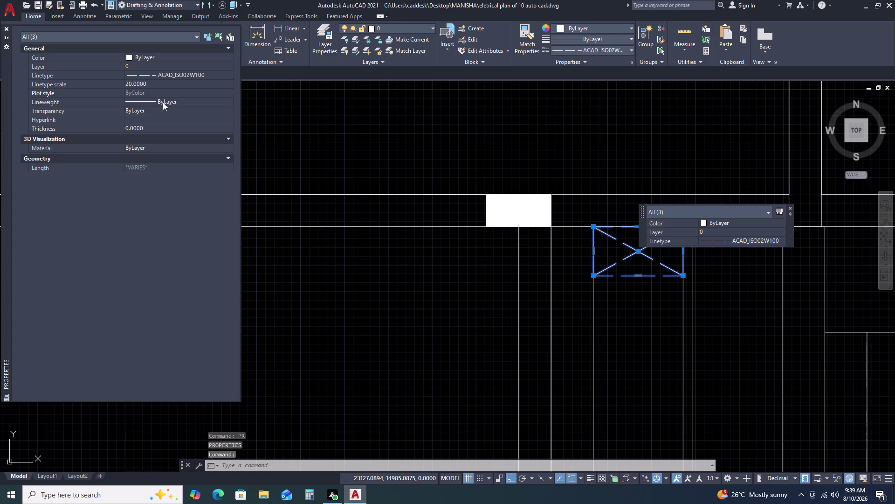
Window-select the cross-braced dashed rectangle's three objects.
click(7, 27)
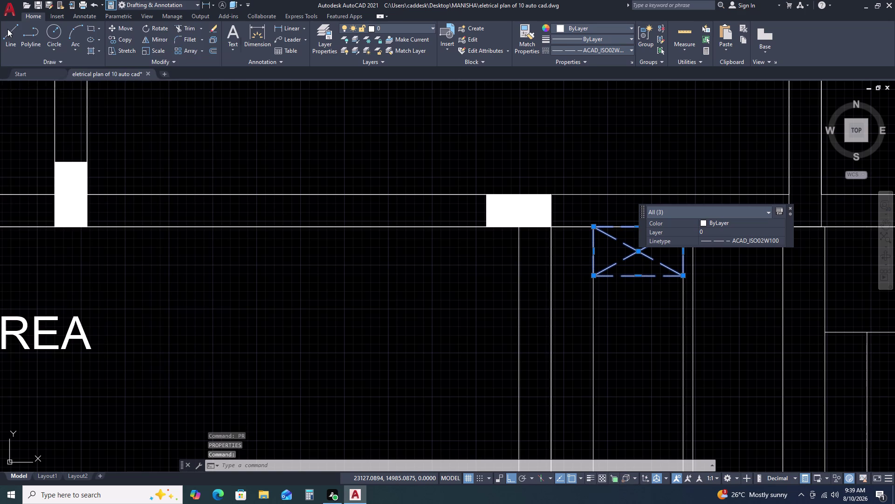
key(Escape)
scroll(up, 3)
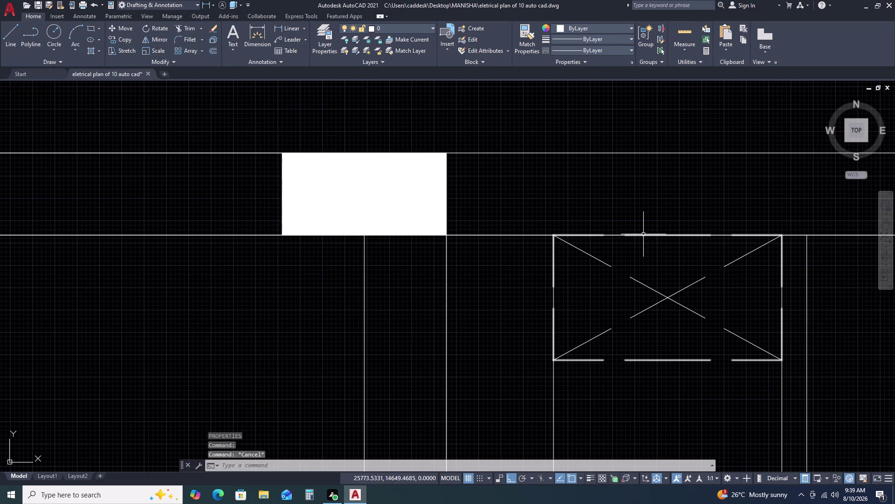
scroll(down, 3)
click(544, 219)
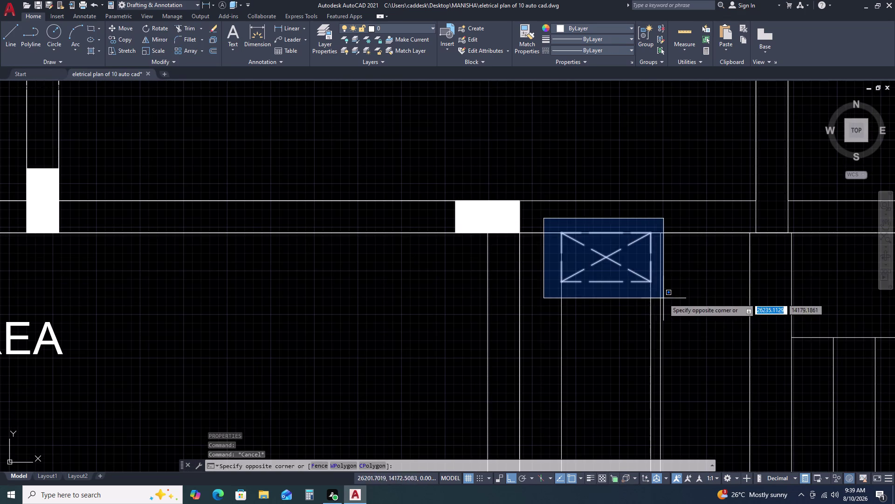
double_click(663, 299)
key(c)
text(O)
key(space)
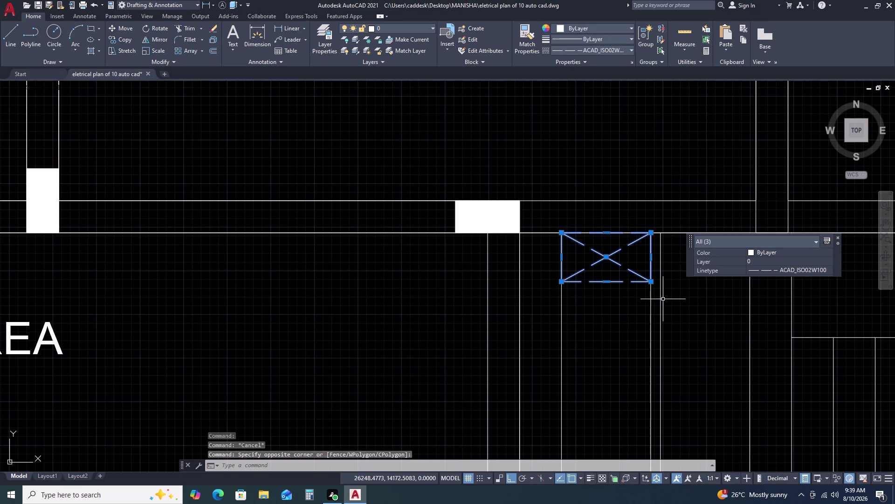
Copy the rectangle from its base point as an array of 10 items.
click(561, 281)
scroll(down, 3)
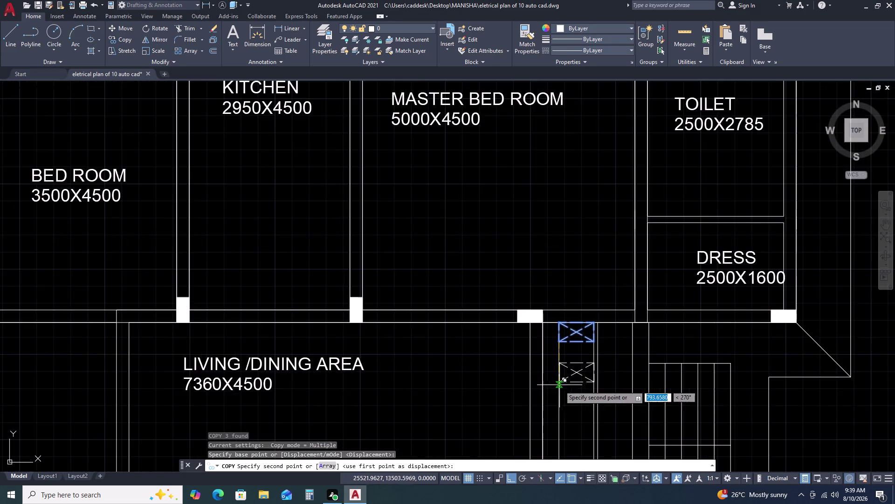
middle_drag(561, 395, 569, 291)
key(a)
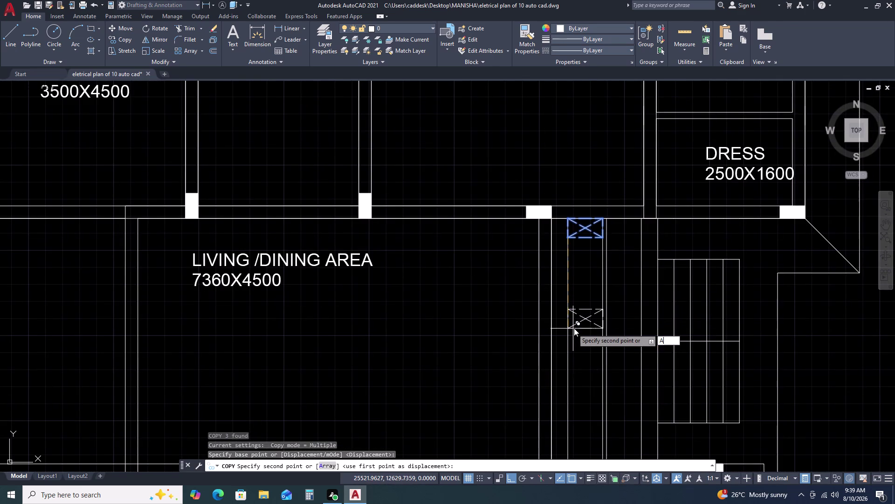
text(R)
key(space)
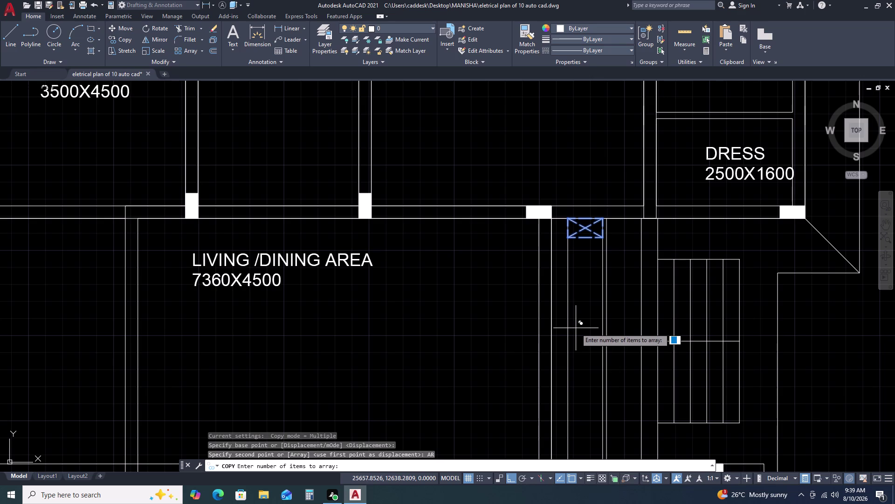
text(10)
key(space)
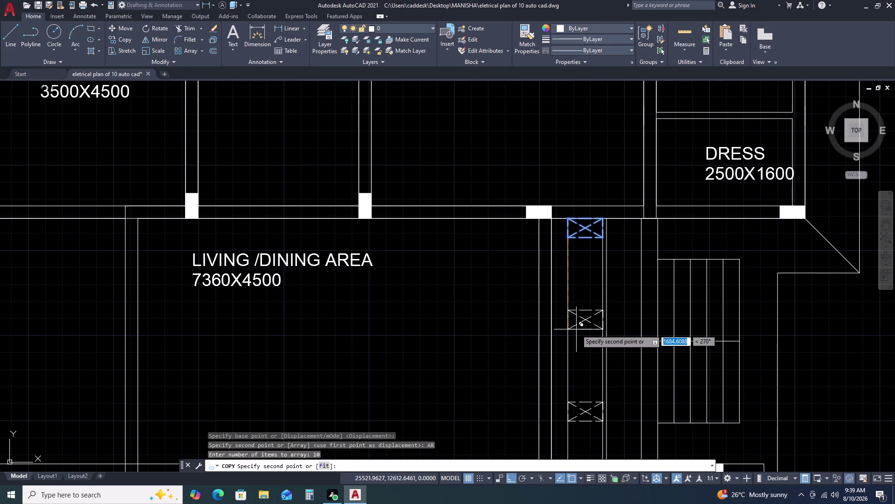
Fit the ten copies down to the strip's bottom and select the finished column.
click(326, 467)
scroll(down, 3)
scroll(up, 3)
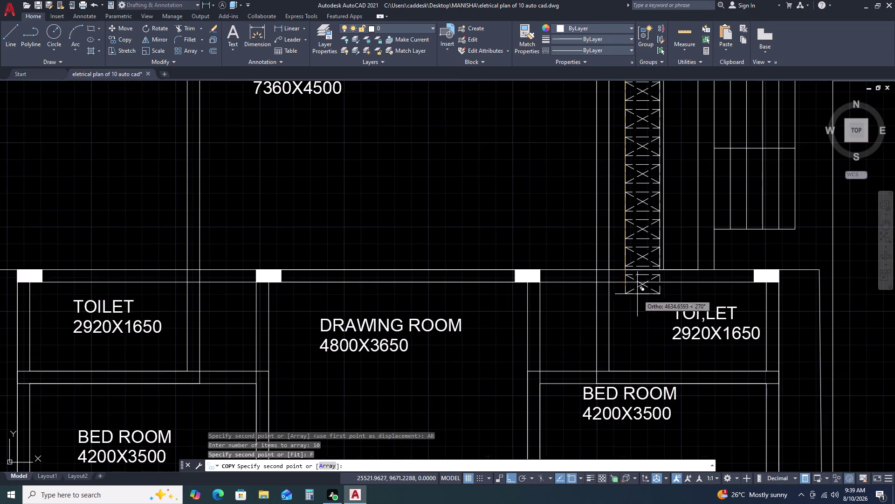
scroll(up, 3)
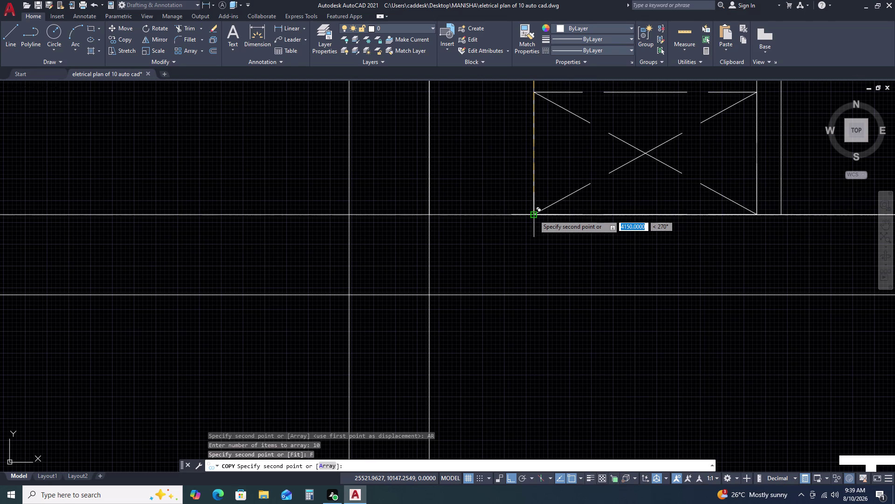
click(533, 214)
scroll(down, 3)
key(Escape)
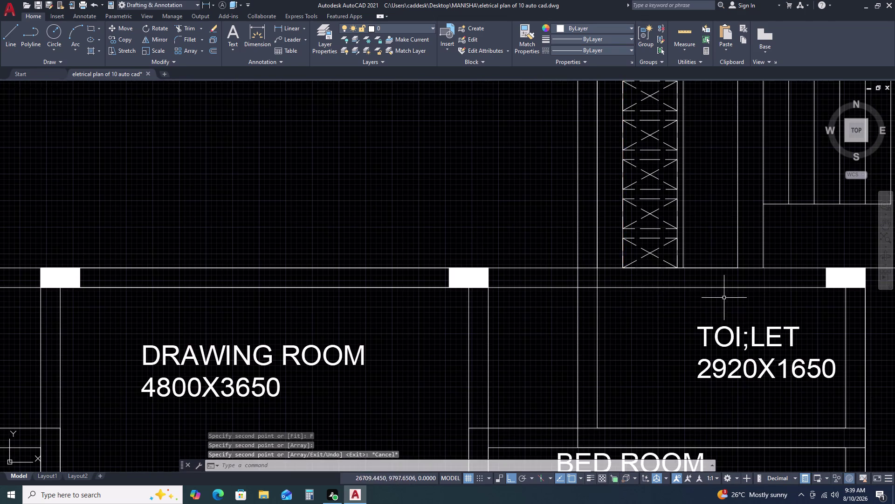
scroll(down, 3)
scroll(up, 3)
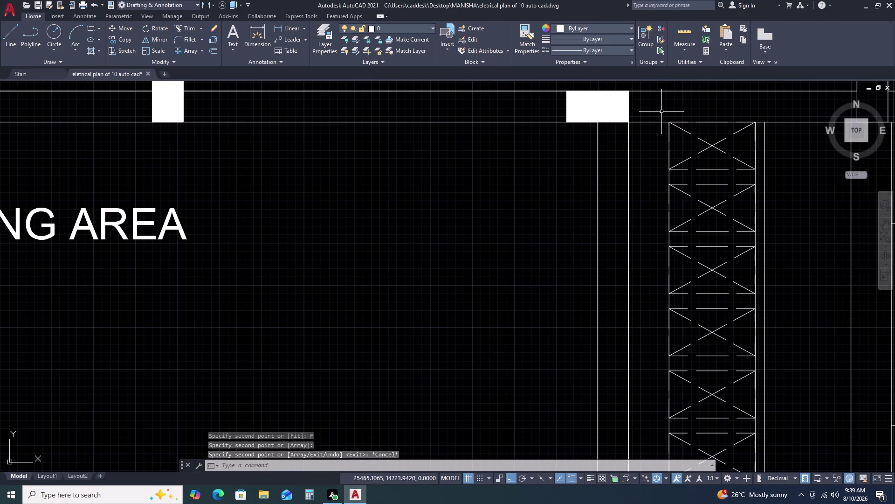
drag(664, 111, 666, 120)
scroll(down, 3)
Select the 32 objects of the panel column for mirroring with MI.
scroll(up, 3)
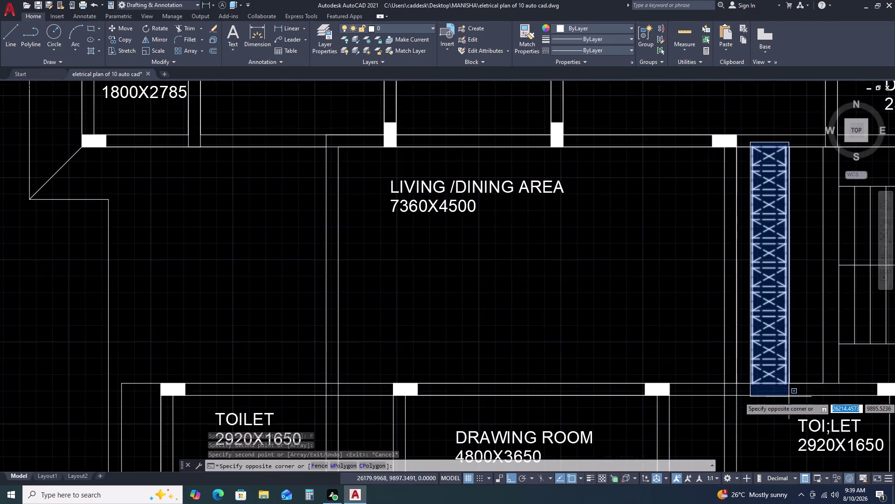
scroll(up, 3)
scroll(up, 3)
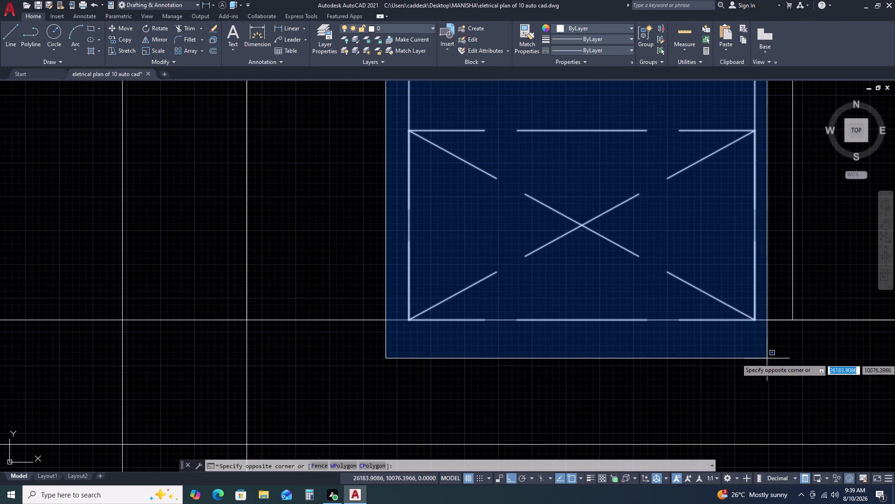
click(770, 356)
scroll(down, 3)
text(MI)
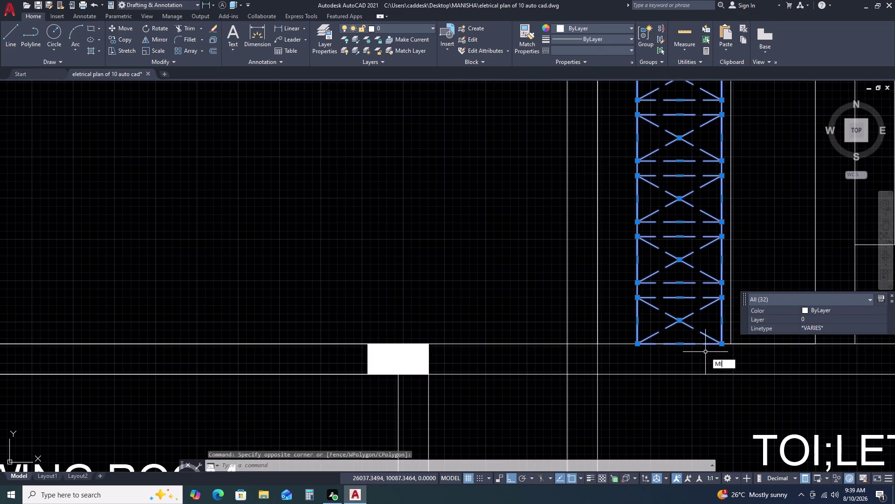
key(space)
Mirror the column along its right edge, keeping the original panels.
scroll(up, 3)
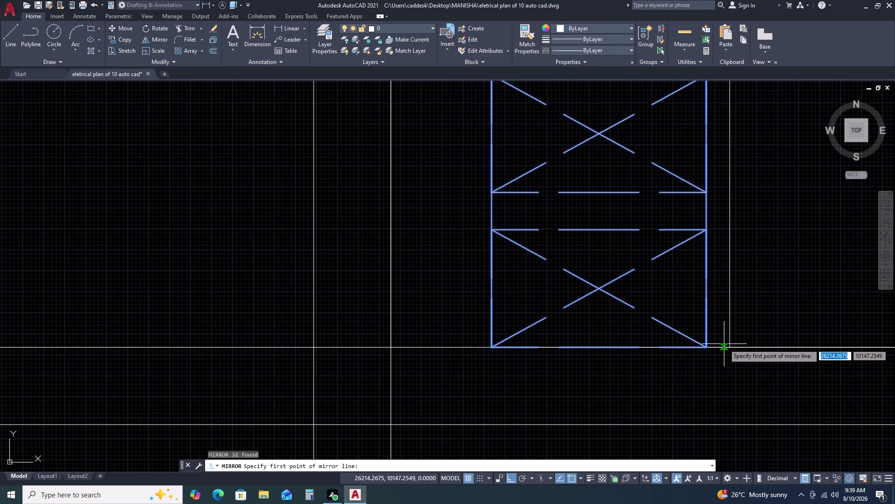
click(718, 346)
scroll(down, 3)
middle_drag(735, 277, 728, 300)
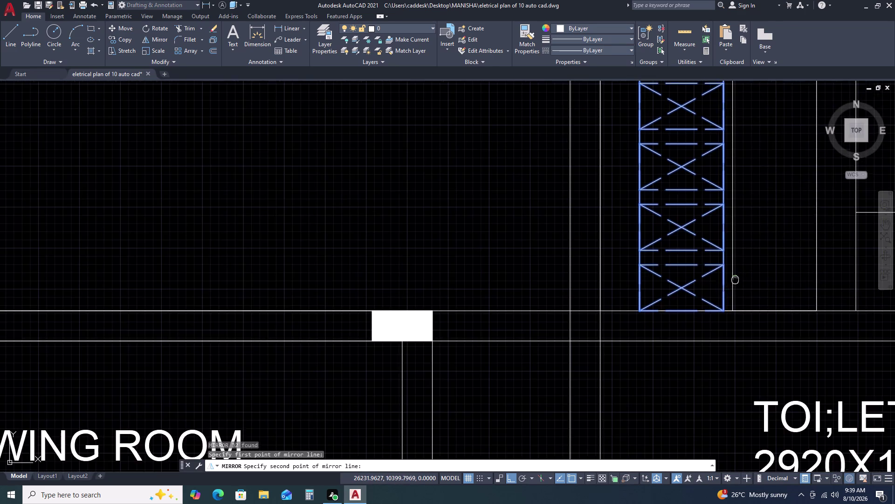
middle_drag(728, 300, 712, 391)
scroll(down, 3)
middle_drag(712, 186, 686, 376)
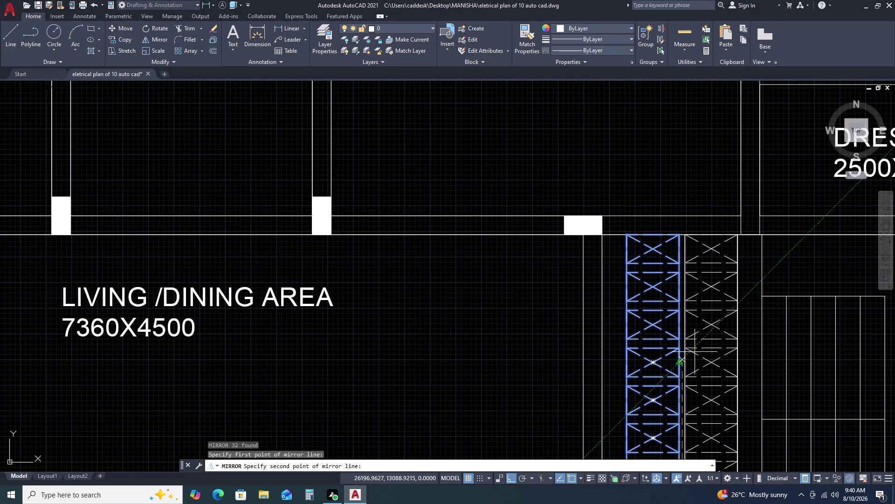
scroll(up, 3)
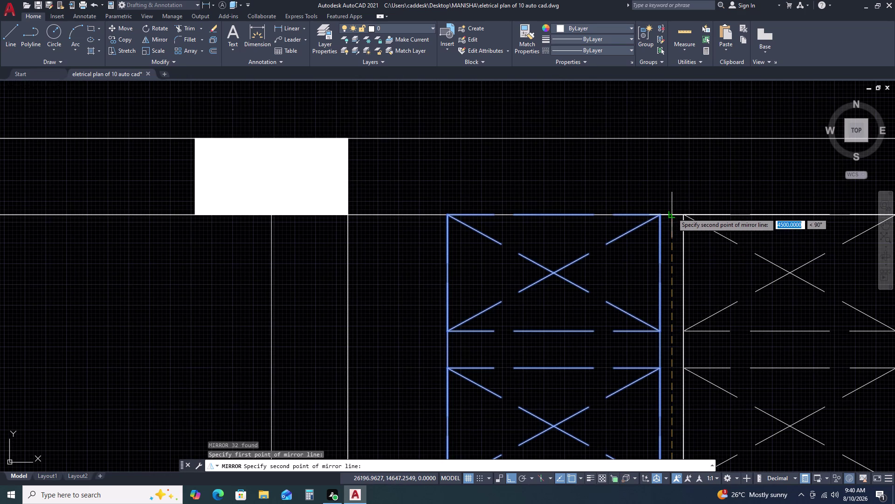
double_click(673, 213)
click(688, 246)
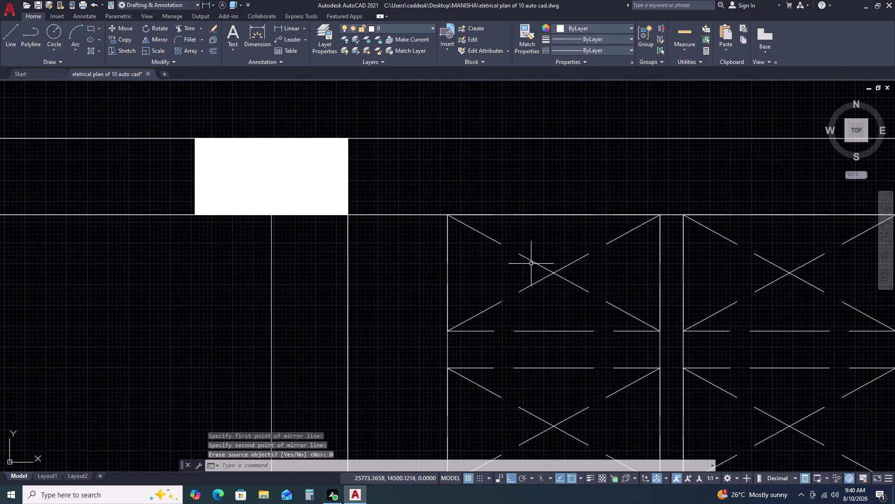
scroll(down, 3)
middle_drag(593, 358, 620, 264)
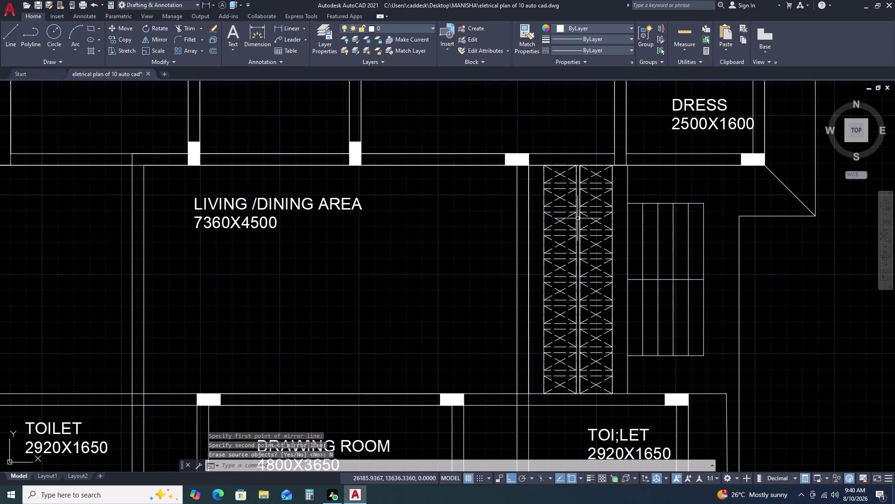
scroll(up, 3)
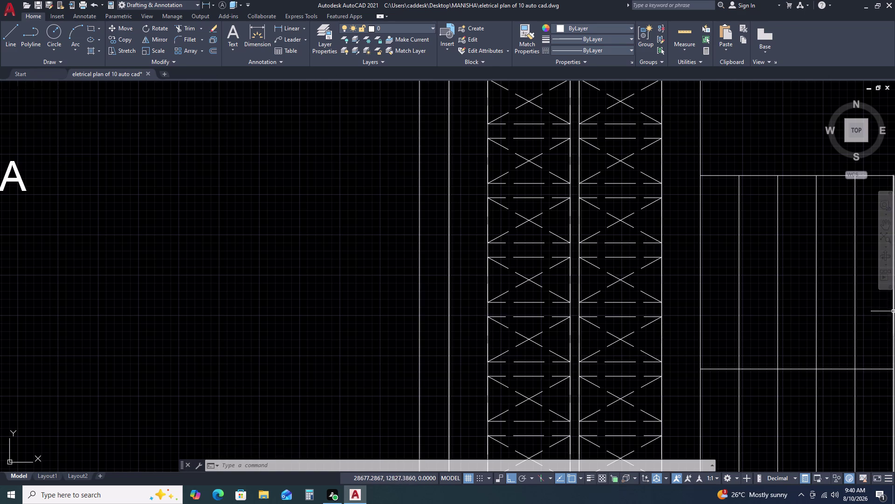
scroll(down, 3)
scroll(up, 3)
scroll(up, 3)
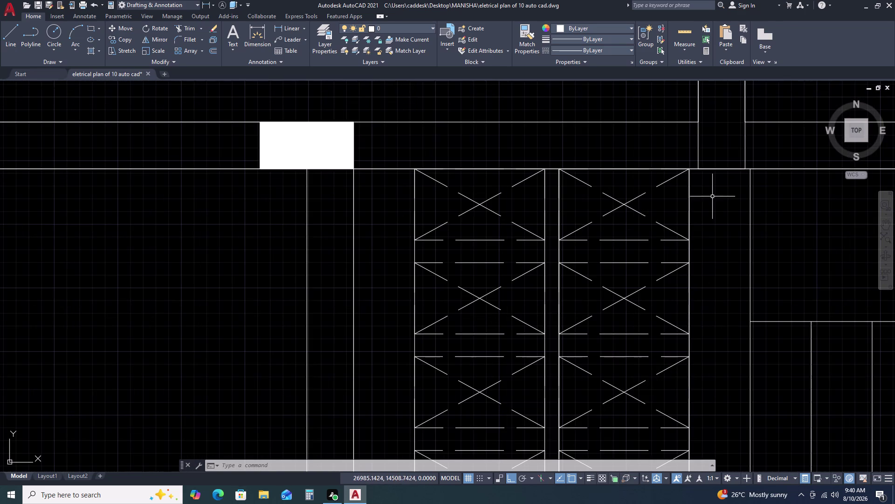
text(REC)
key(space)
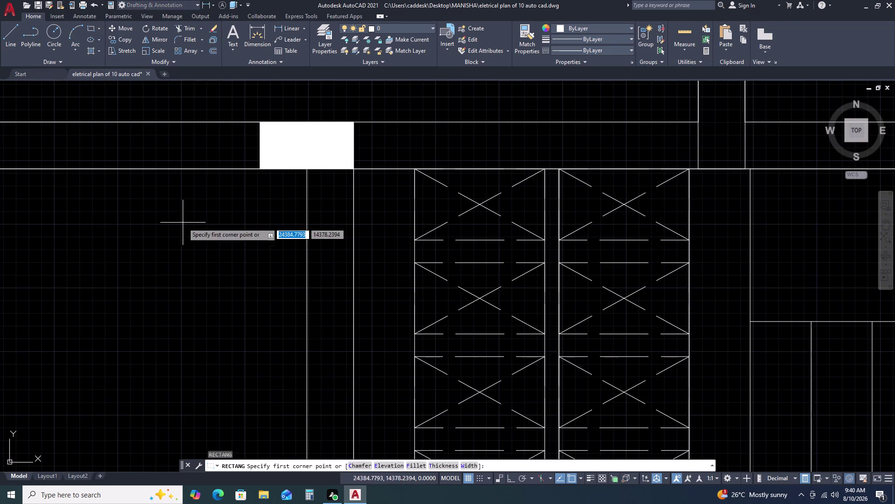
double_click(182, 221)
key(3)
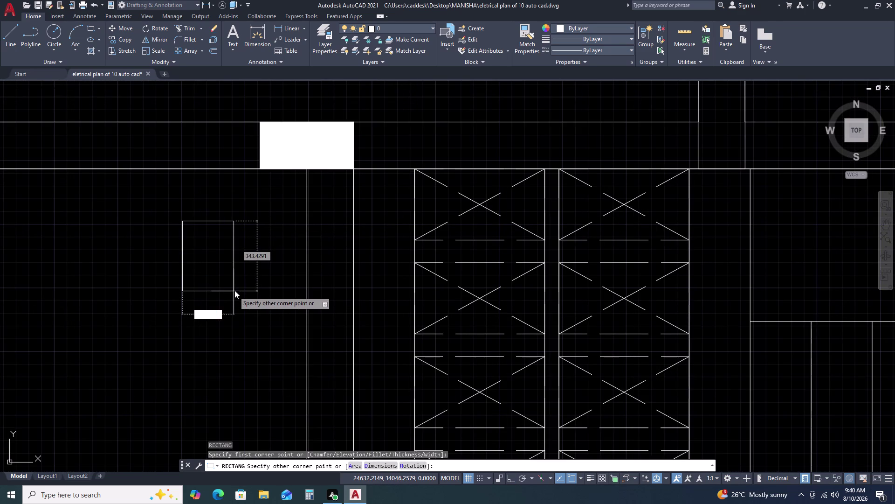
key(0)
key(0)
key(space)
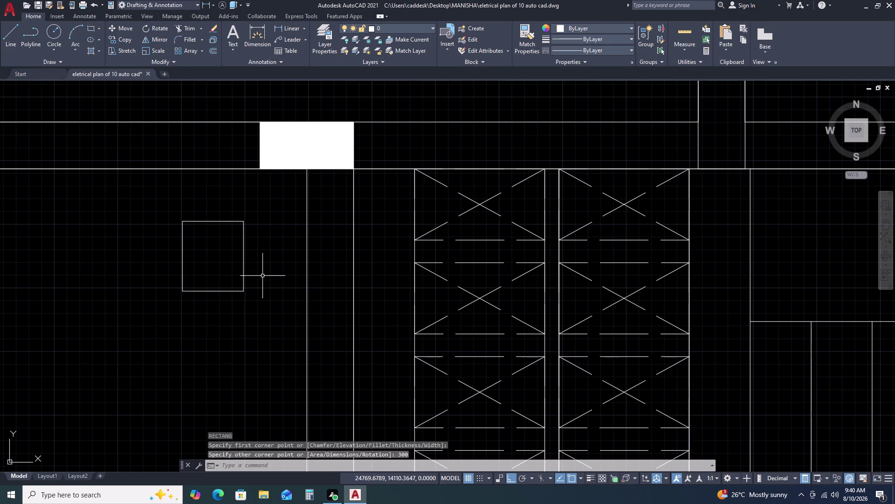
double_click(263, 275)
click(235, 297)
key(m)
key(space)
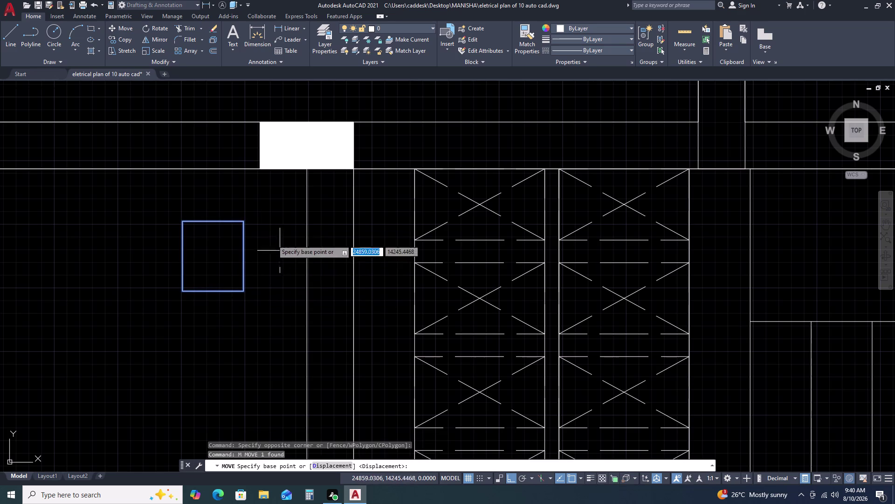
click(246, 222)
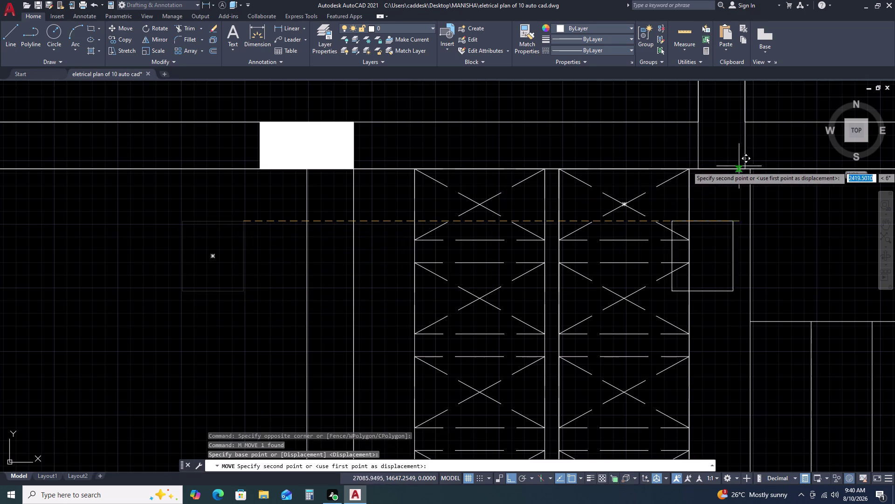
click(747, 172)
scroll(up, 3)
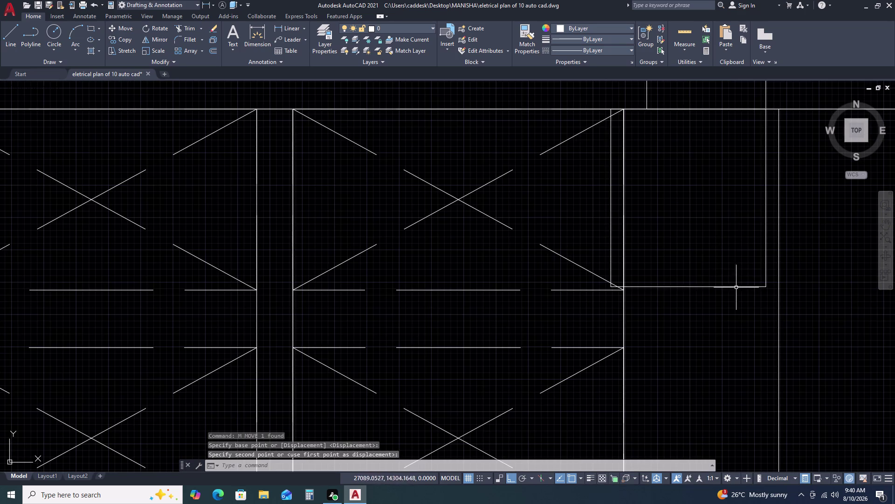
drag(736, 309, 731, 304)
click(703, 276)
key(m)
key(space)
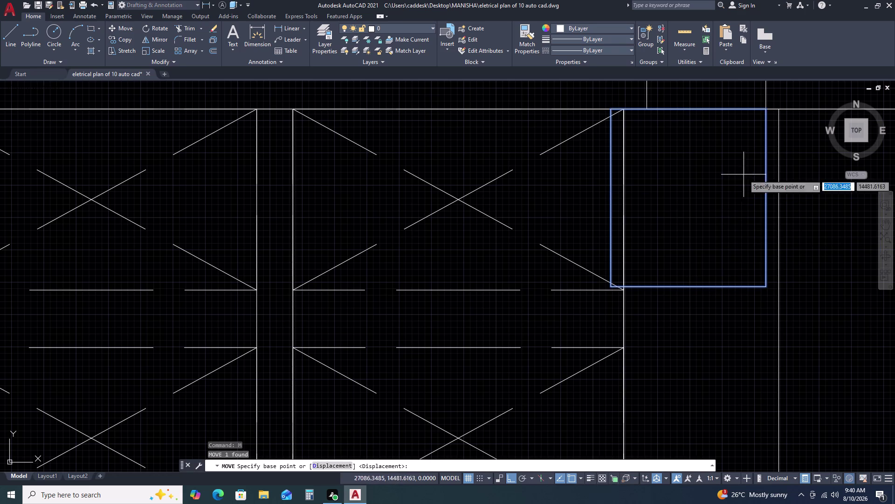
click(768, 109)
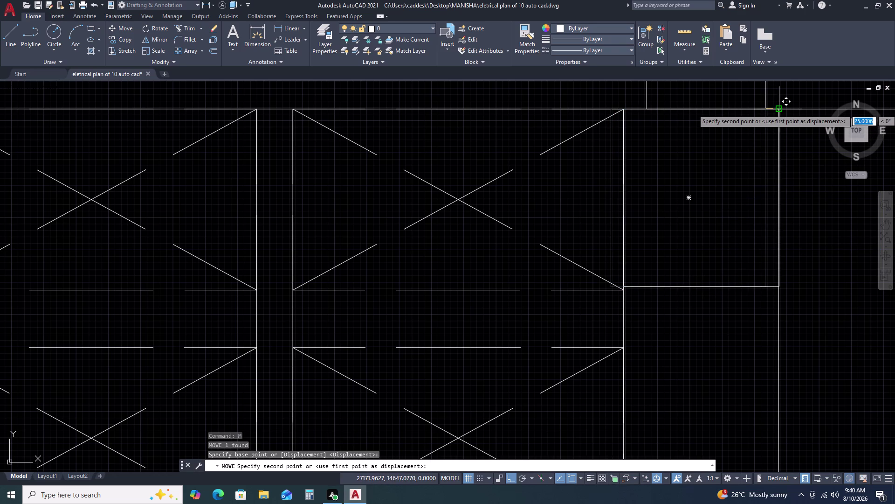
click(778, 109)
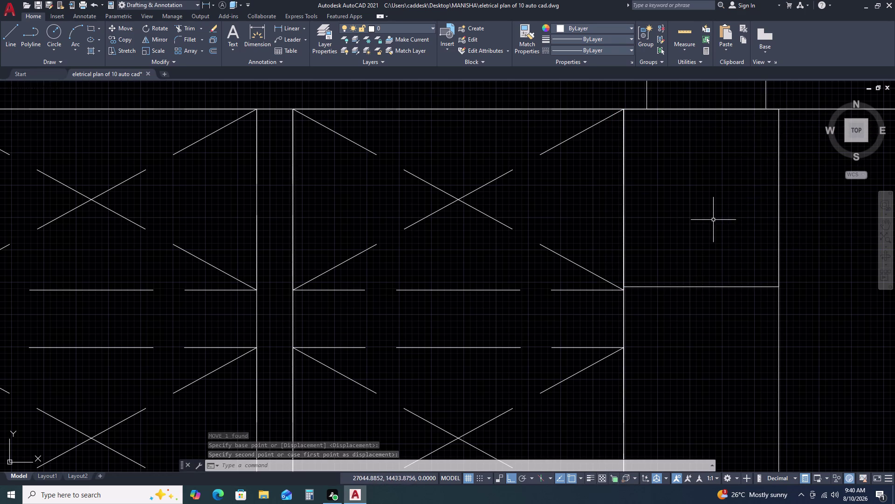
scroll(down, 3)
scroll(up, 3)
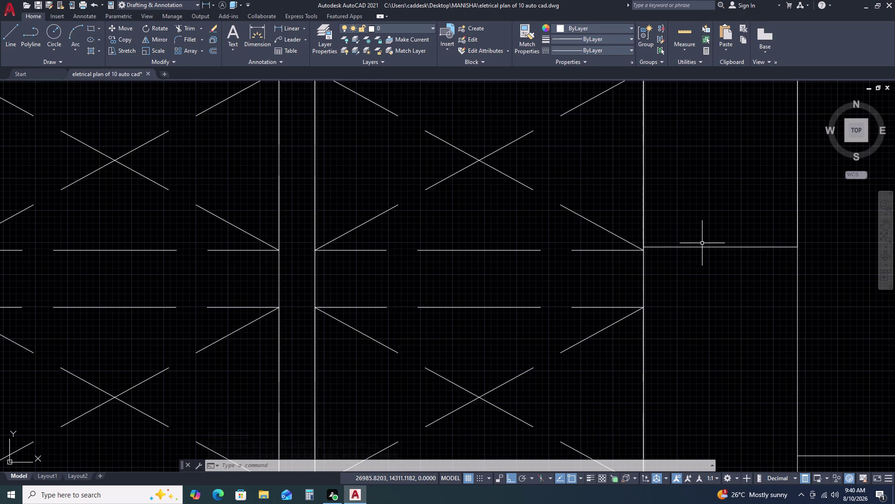
click(688, 243)
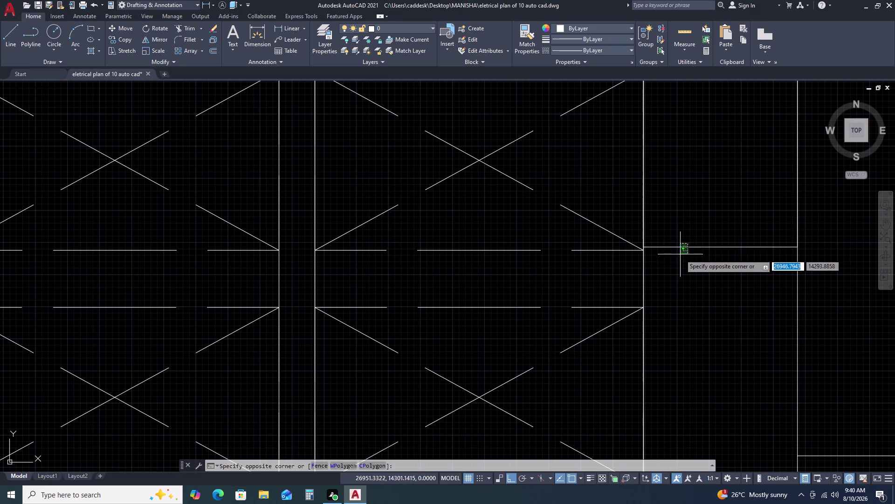
click(680, 257)
scroll(up, 3)
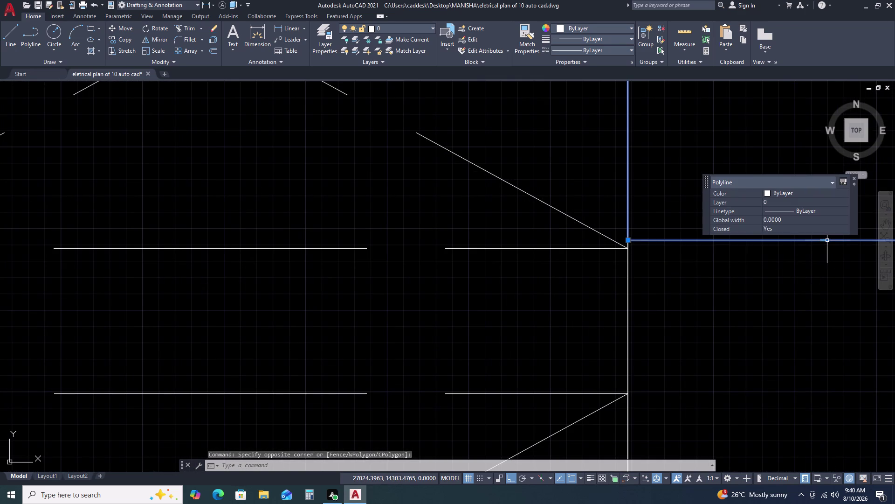
click(822, 240)
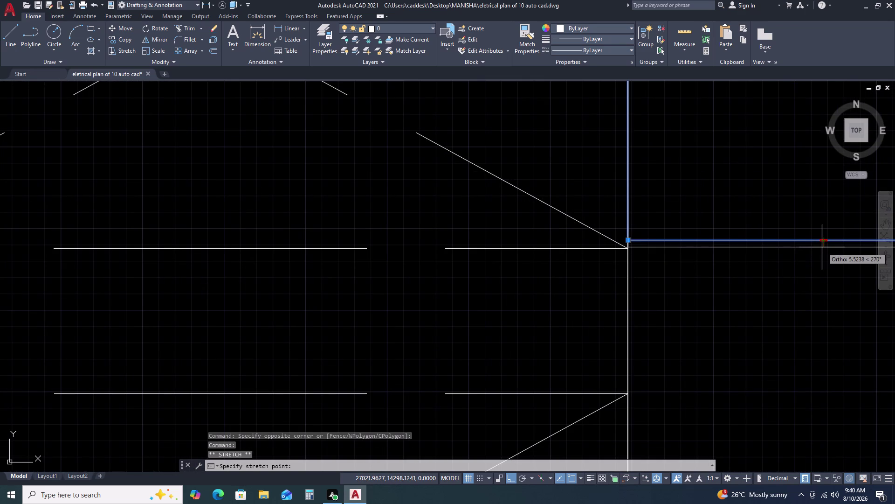
click(822, 250)
scroll(down, 3)
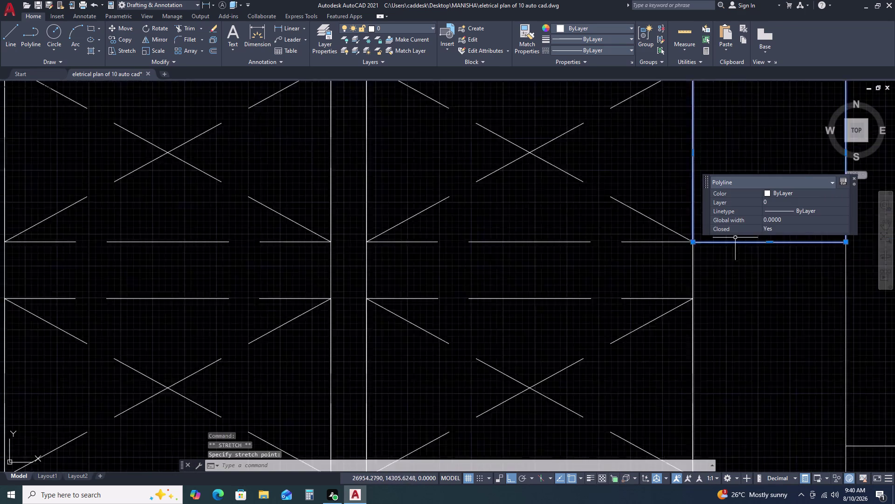
middle_drag(761, 296, 625, 229)
key(Escape)
Copy the tread rectangle from its base point as an array of 10 items.
click(616, 163)
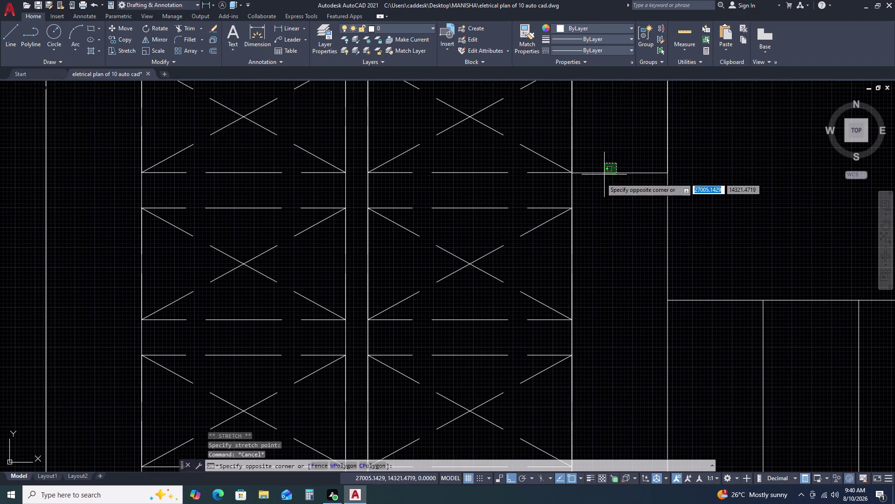
click(599, 184)
key(c)
text(O)
key(space)
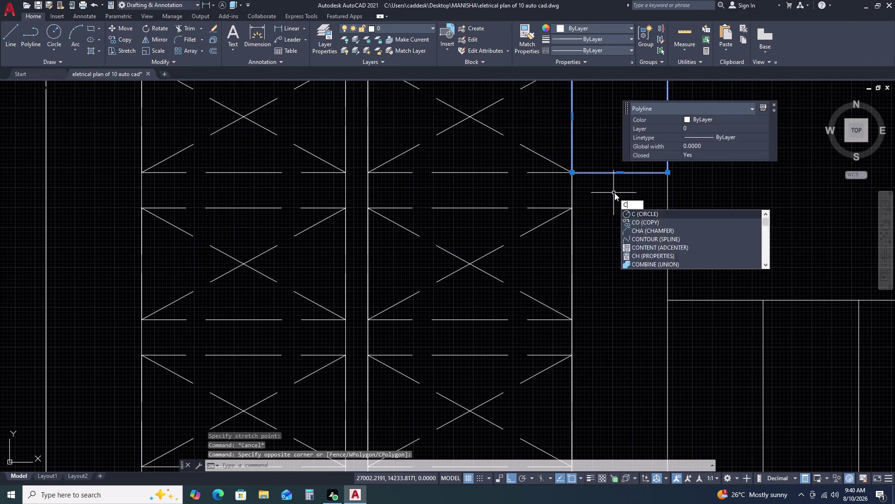
click(667, 172)
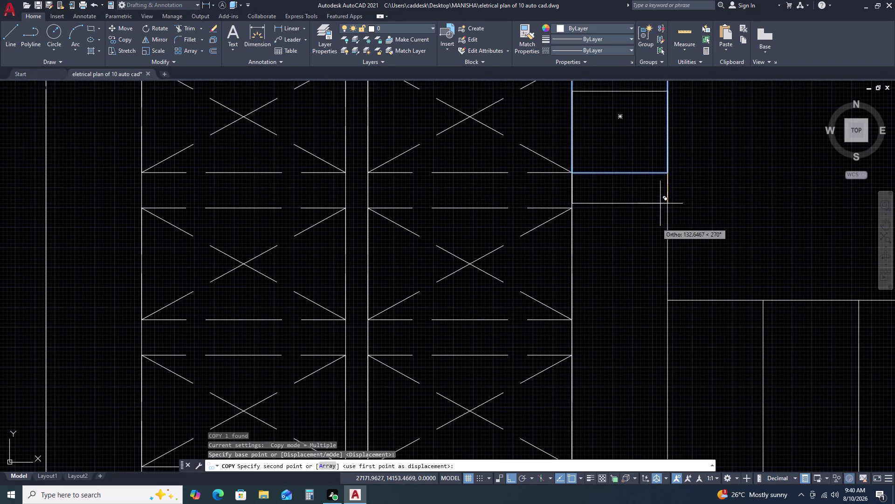
text(AR)
key(space)
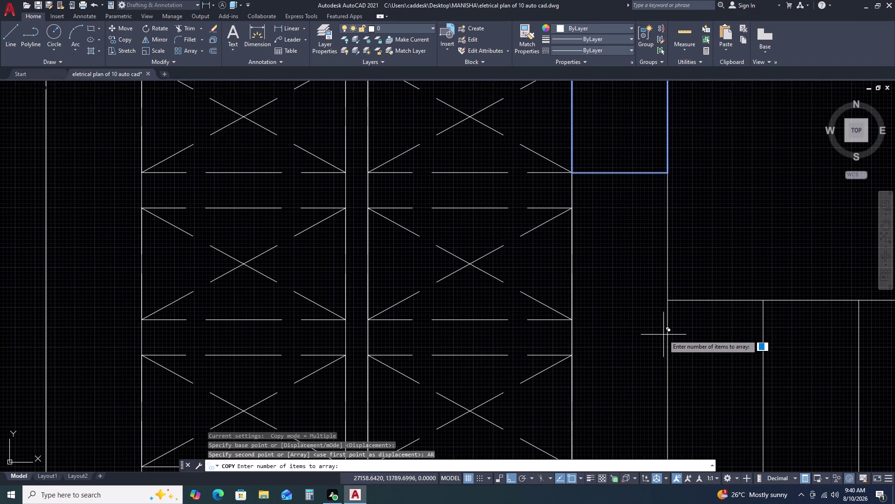
key(1)
key(0)
key(space)
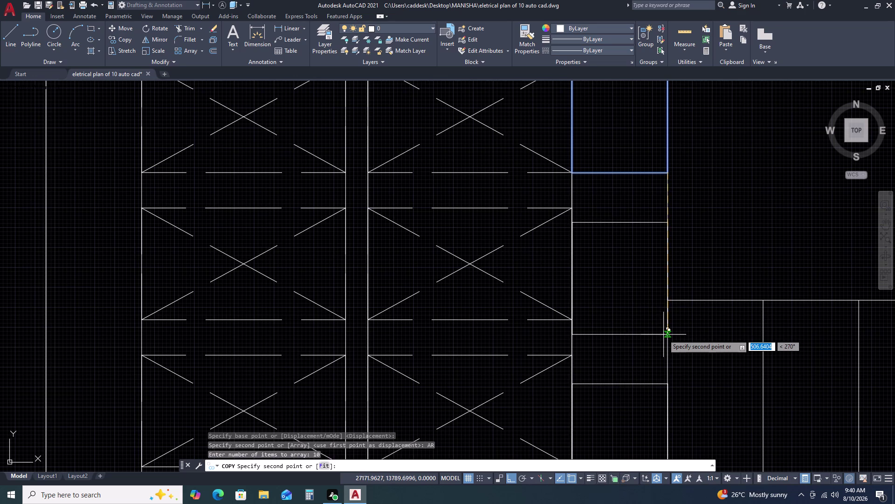
Fit the ten treads so the last one lands at the stair's end.
scroll(down, 3)
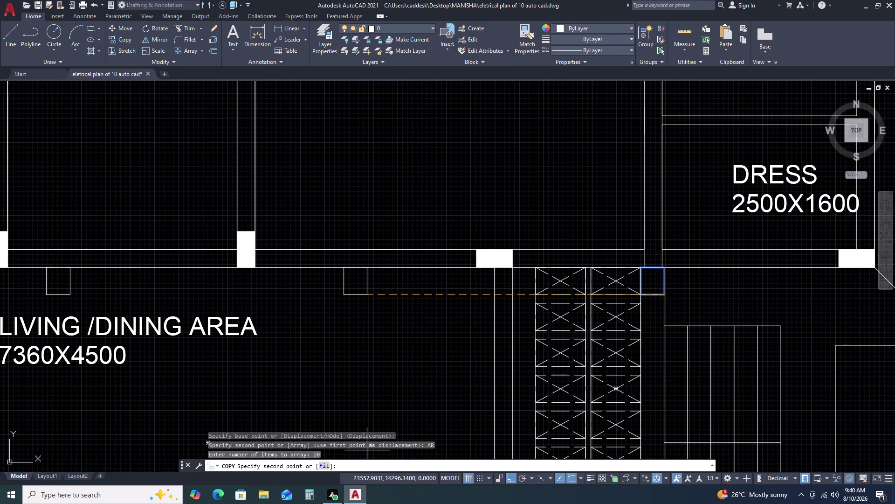
click(325, 467)
scroll(down, 3)
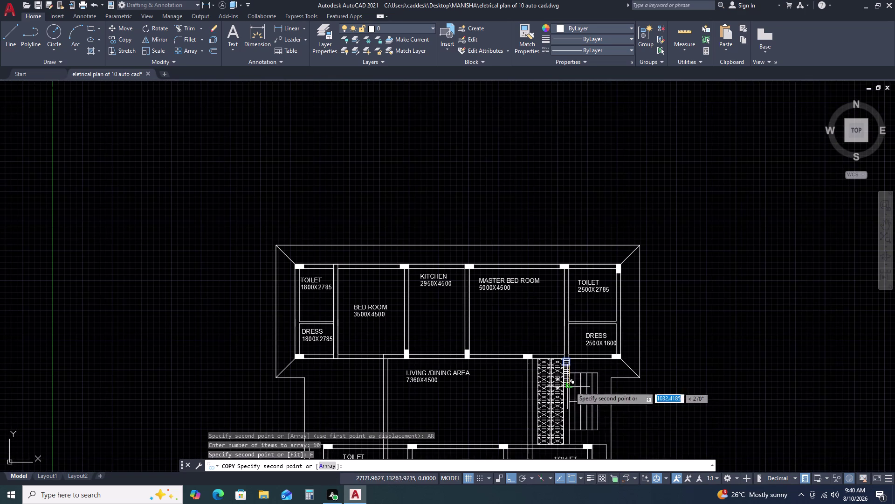
scroll(up, 3)
scroll(up, 3)
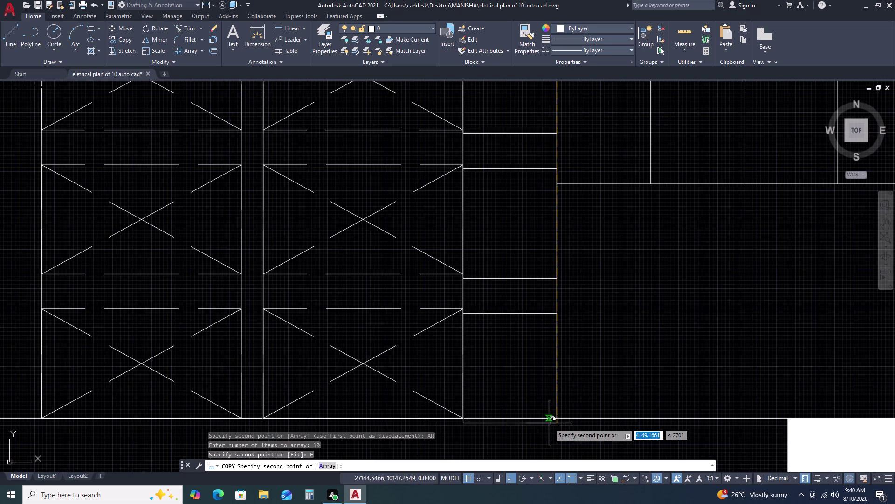
click(558, 420)
key(Escape)
Erase the two stray objects beside the copied treads.
scroll(down, 3)
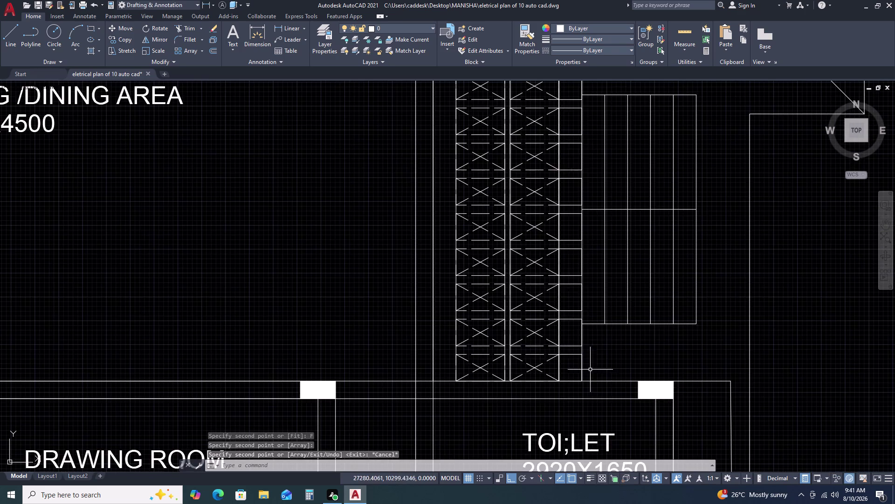
scroll(up, 3)
middle_drag(607, 389, 601, 339)
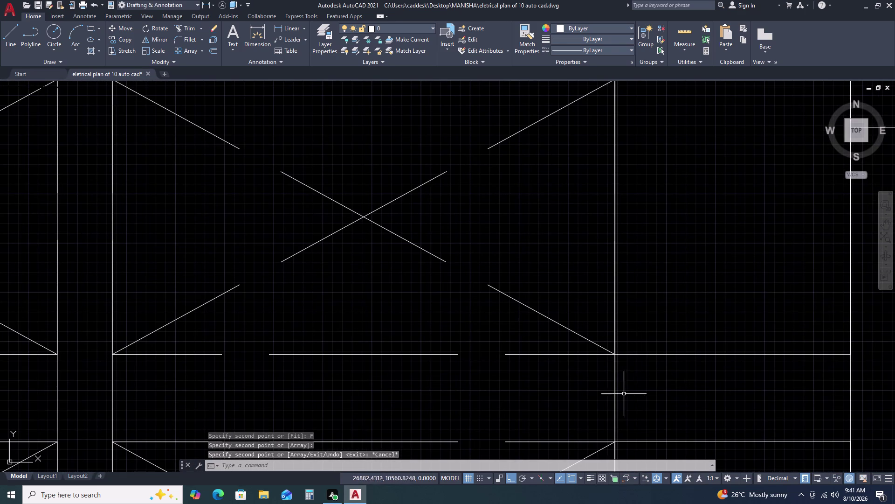
drag(628, 391, 609, 388)
click(573, 386)
key(Delete)
scroll(down, 3)
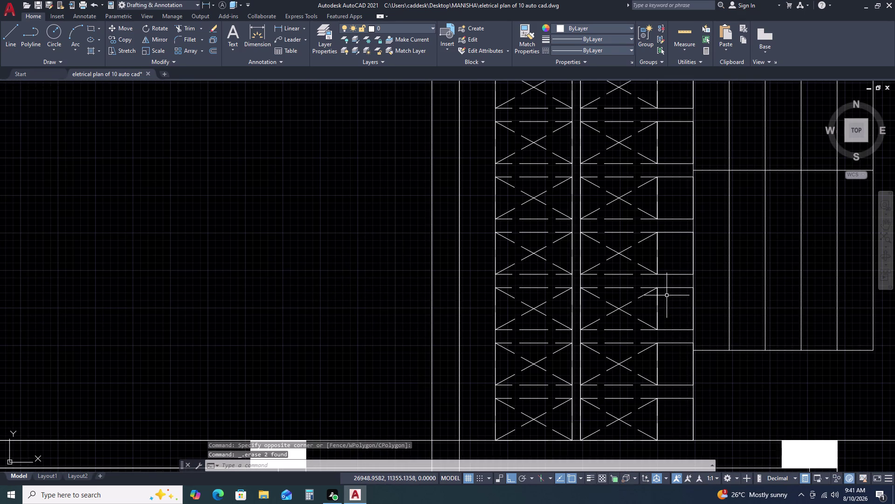
Undo the tread copies and earlier edits back through the corner stretch and move.
scroll(down, 3)
scroll(up, 3)
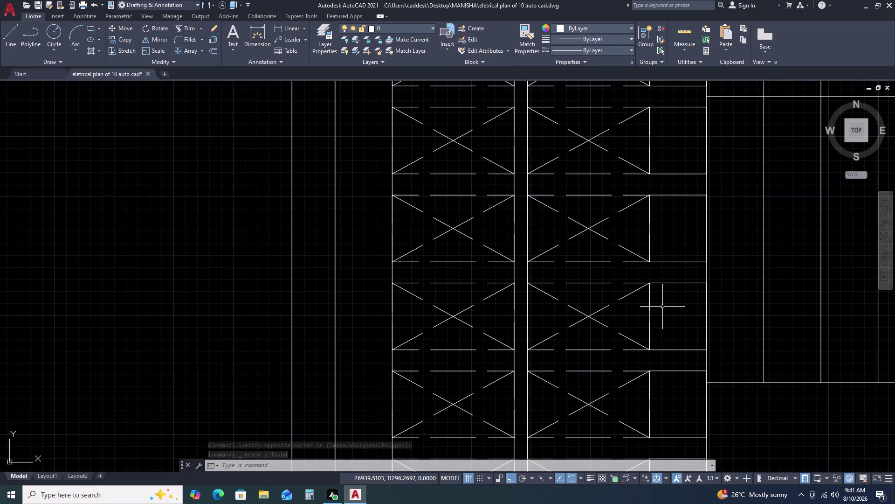
key(ctrl+z)
key(ctrl+z)
key(ctrl+z)
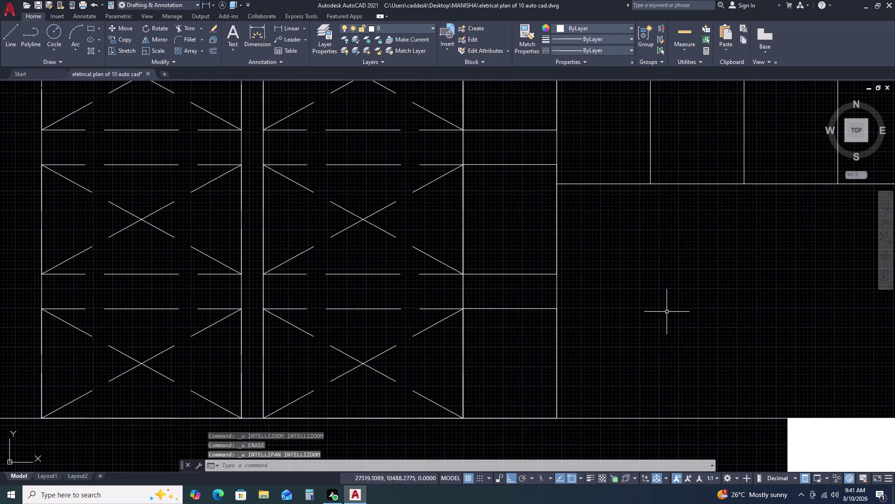
scroll(down, 3)
key(ctrl+z)
key(ctrl+z)
key(ctrl+z)
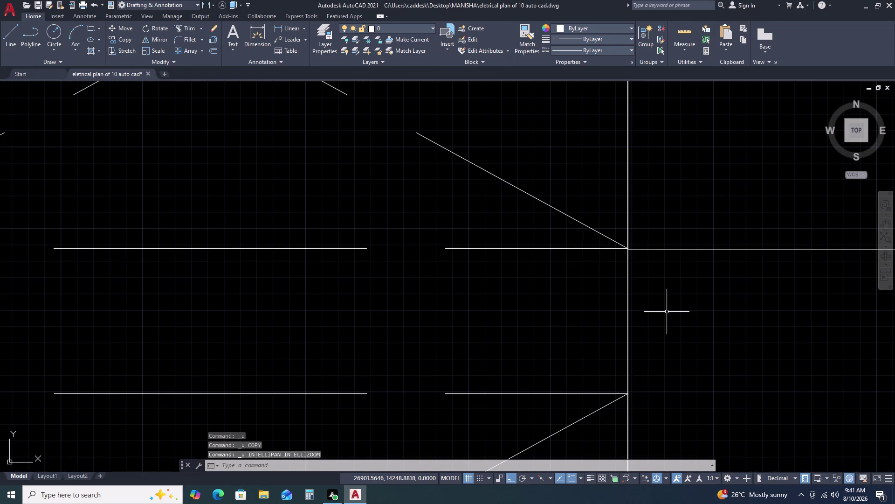
key(ctrl+z)
key(ctrl+z)
key(ctrl+z)
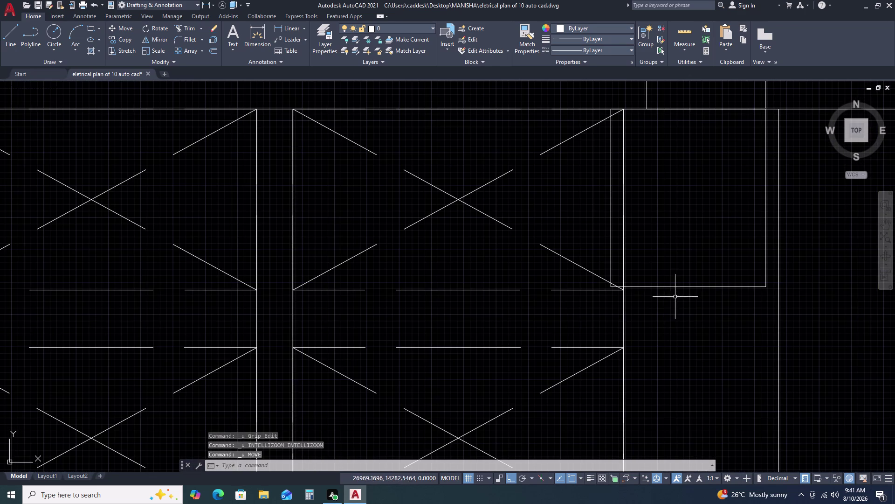
Erase the leftover object near the panel columns.
click(690, 280)
click(653, 308)
key(Delete)
scroll(down, 3)
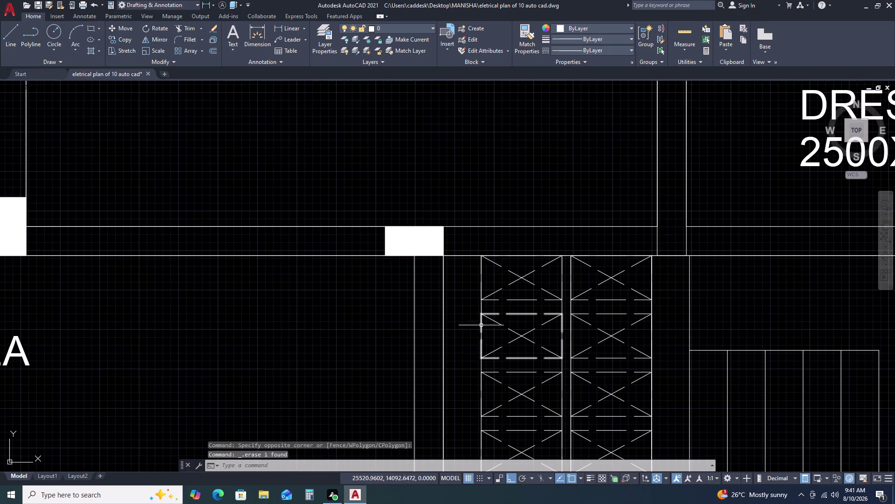
scroll(down, 3)
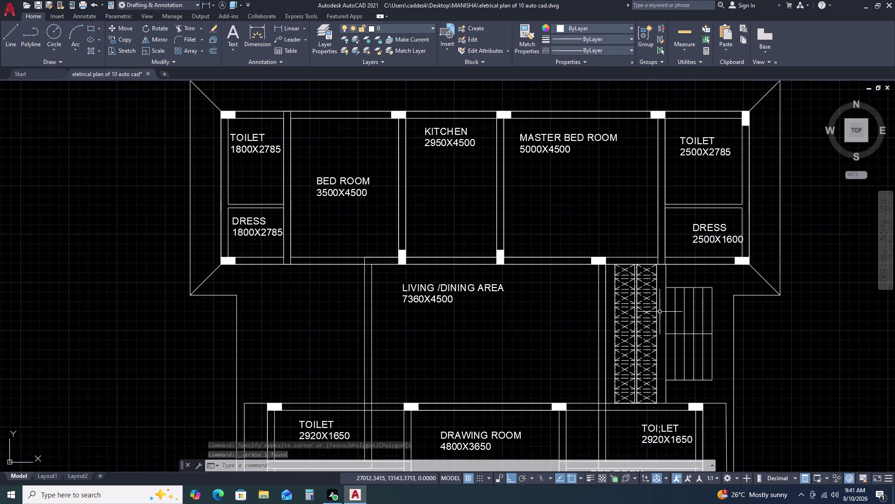
scroll(up, 3)
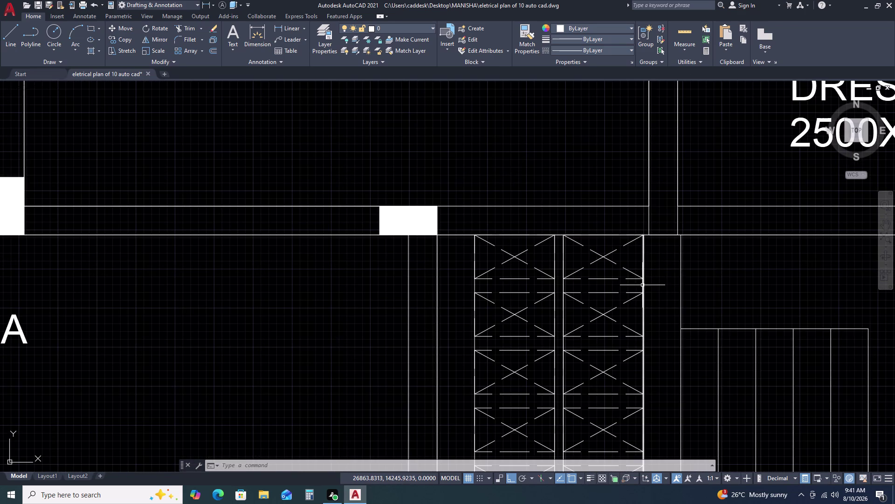
Offset the stair column's edge line 70 units to the right.
click(643, 285)
text(O)
key(space)
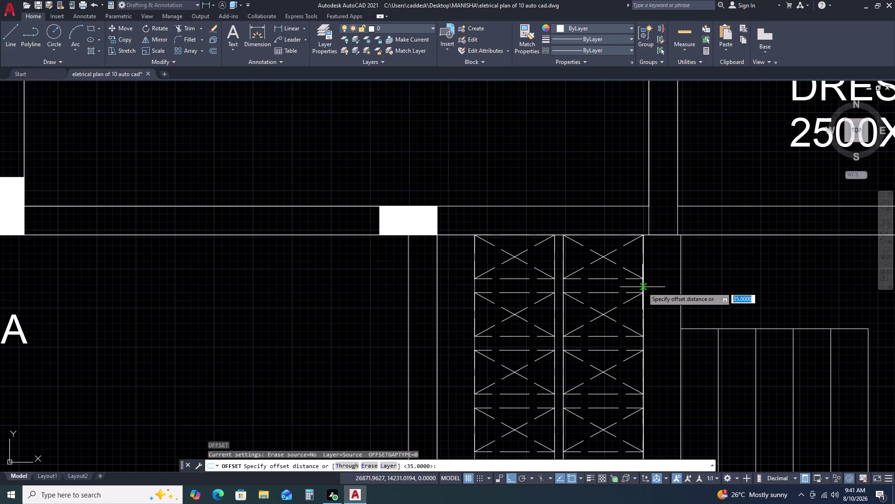
text(70)
key(space)
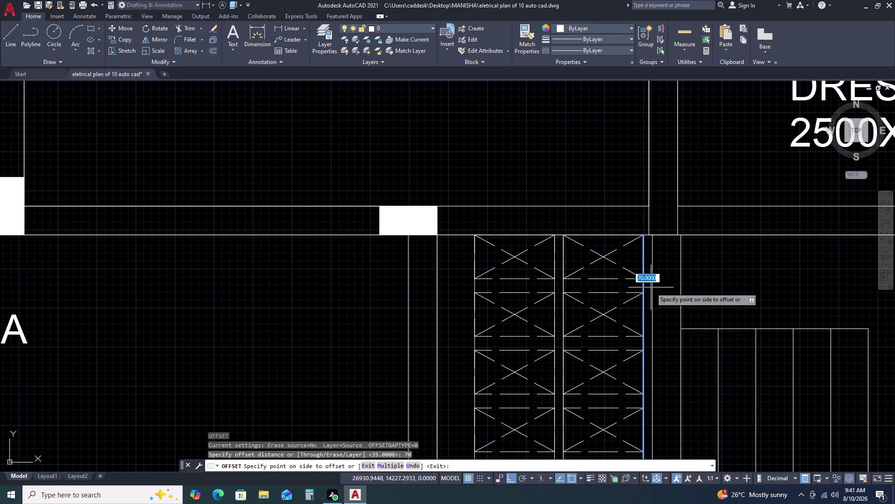
click(655, 289)
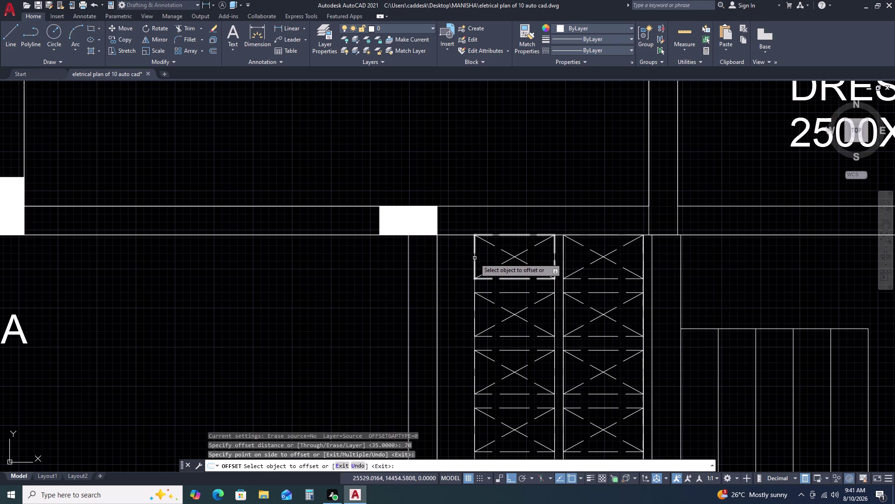
double_click(474, 343)
Finish the parallel offset, abandon a first rectangle attempt, and regenerate the display.
click(456, 347)
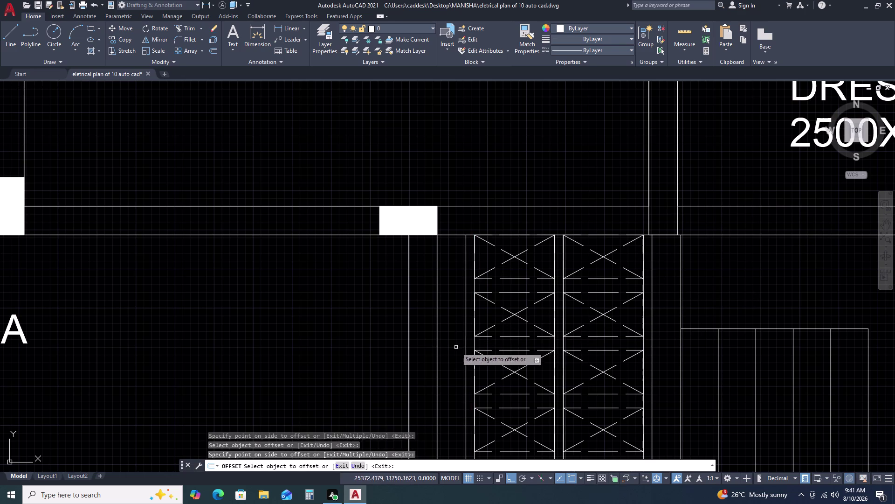
key(Escape)
key(r)
key(e)
key(c)
key(space)
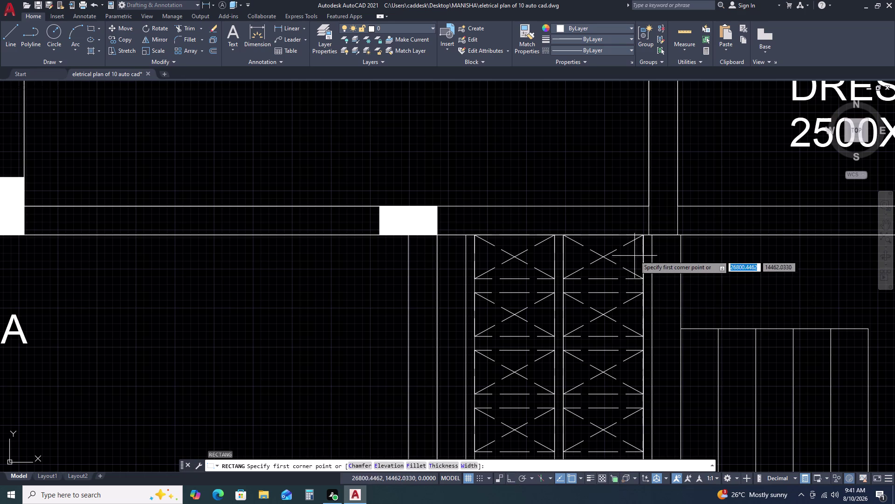
click(650, 237)
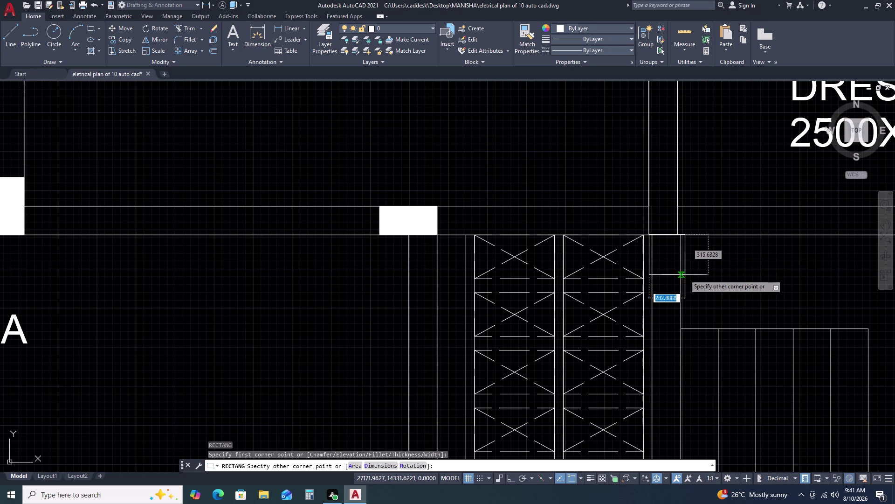
key(Escape)
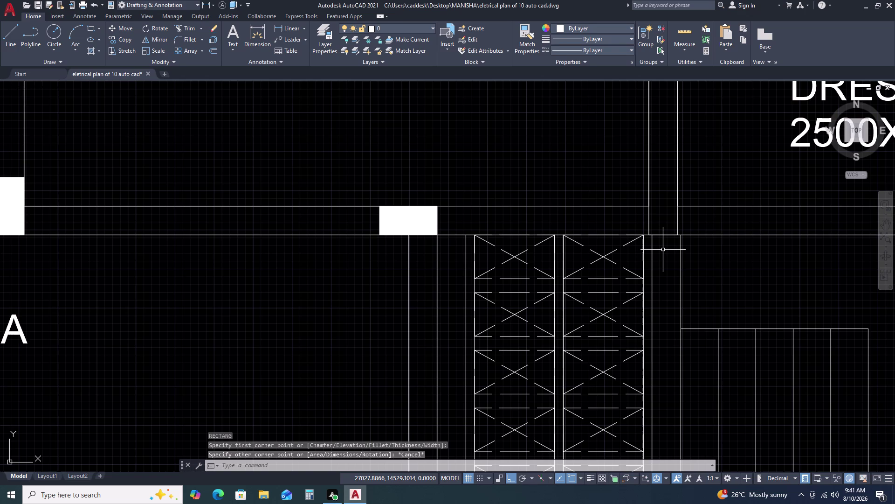
text(RE)
key(space)
key(Escape)
text(RE)
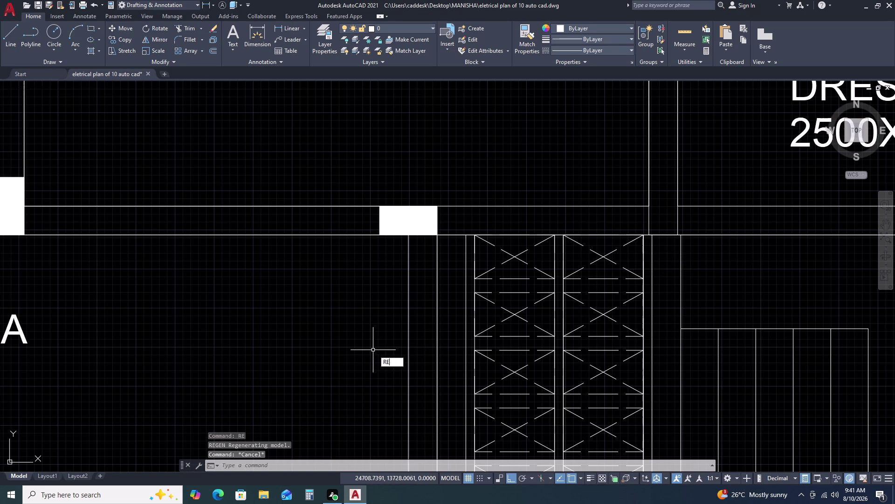
Draw a rectangle using a 230 entry, then delete the wrongly sized result.
key(c)
key(space)
click(297, 288)
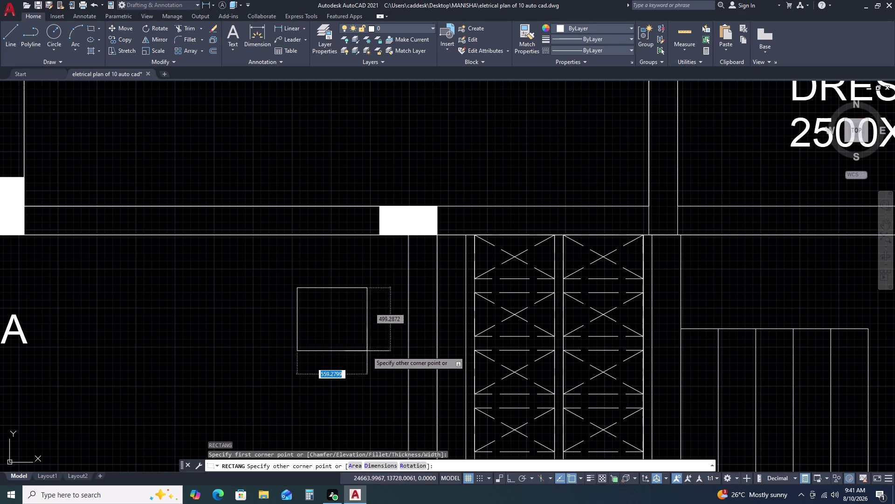
text(23)
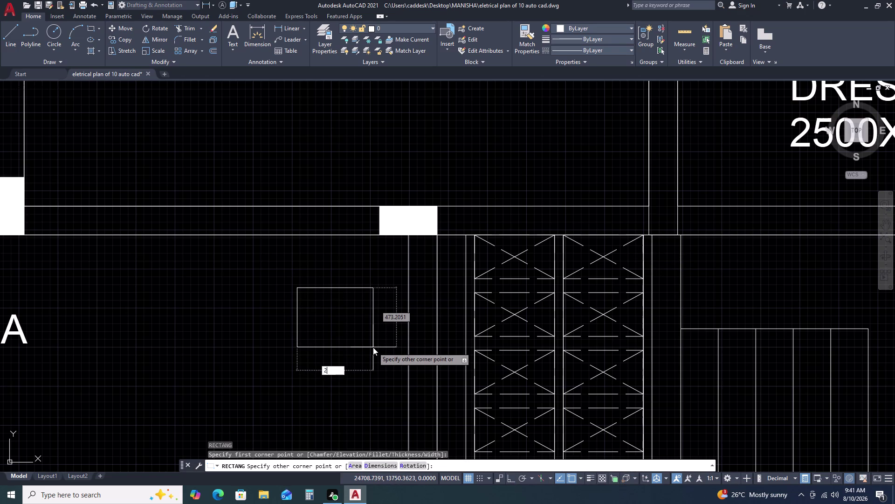
text(0)
key(space)
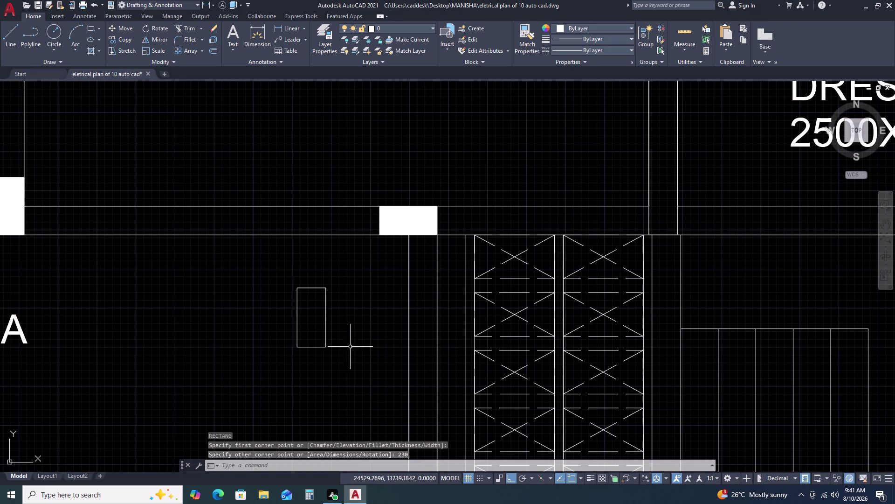
key(Escape)
click(345, 314)
click(321, 346)
key(Delete)
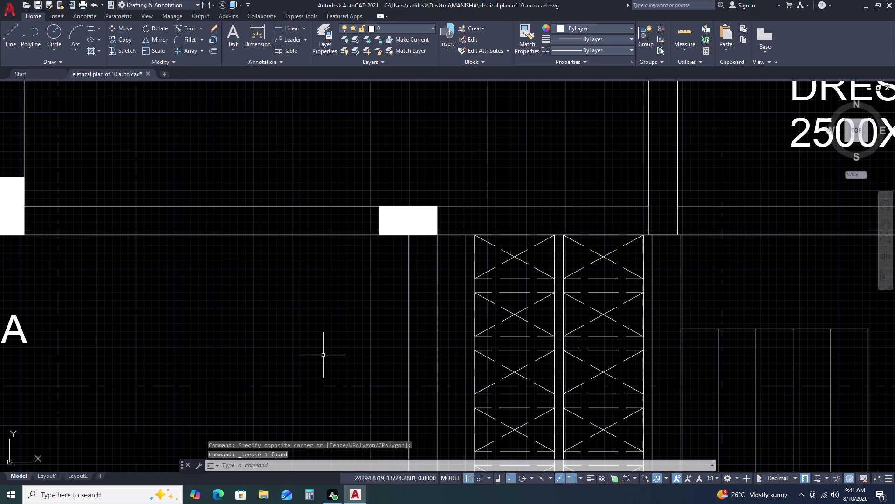
Draw another rectangle beside the staircase with a mistyped 230, then delete it.
key(r)
text(EC)
key(space)
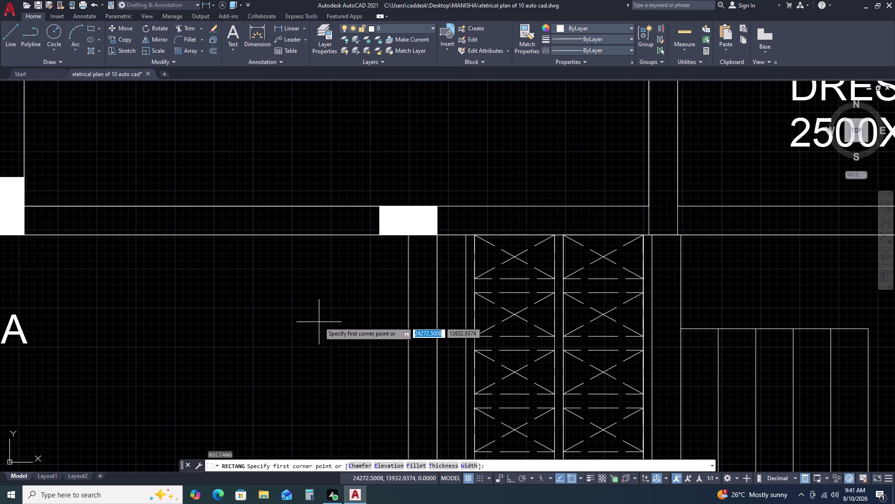
click(320, 313)
text(12)
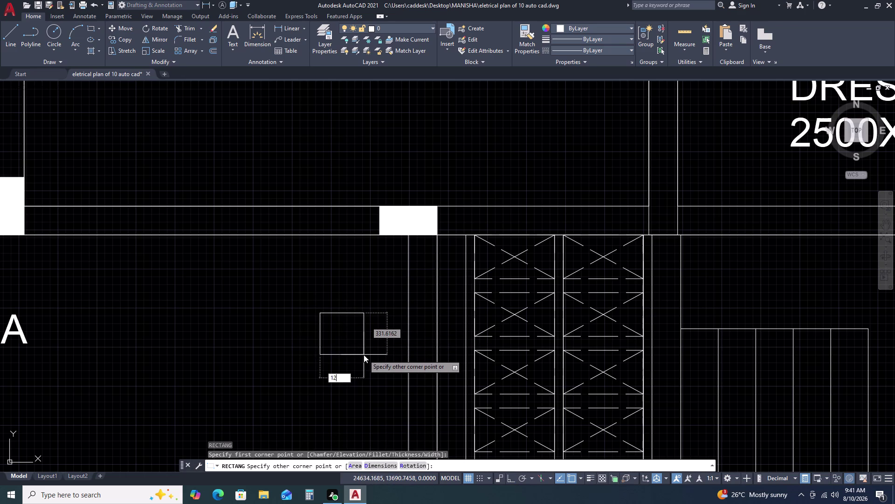
key(BackSpace)
key(BackSpace)
key(2)
text(30)
key(space)
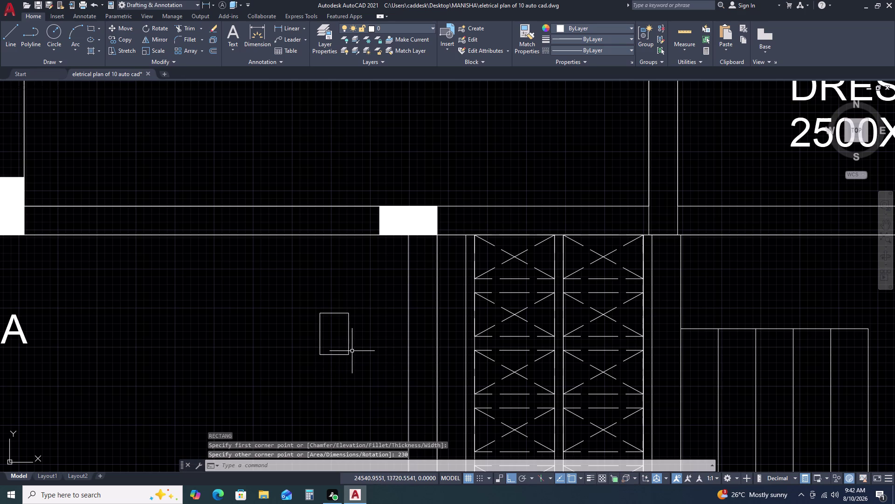
click(352, 351)
click(339, 365)
key(Delete)
Start a new rectangle beside the staircase with the Dimensions option and length 230.
key(r)
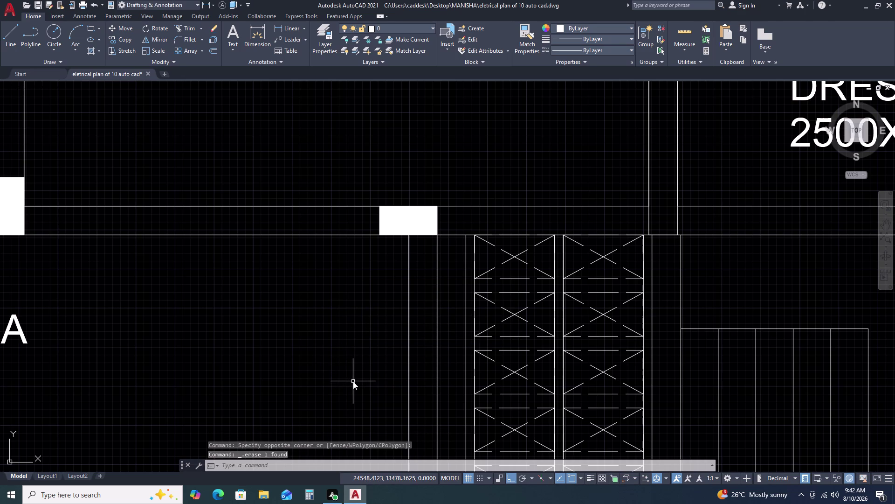
key(e)
key(c)
key(space)
drag(303, 308, 304, 314)
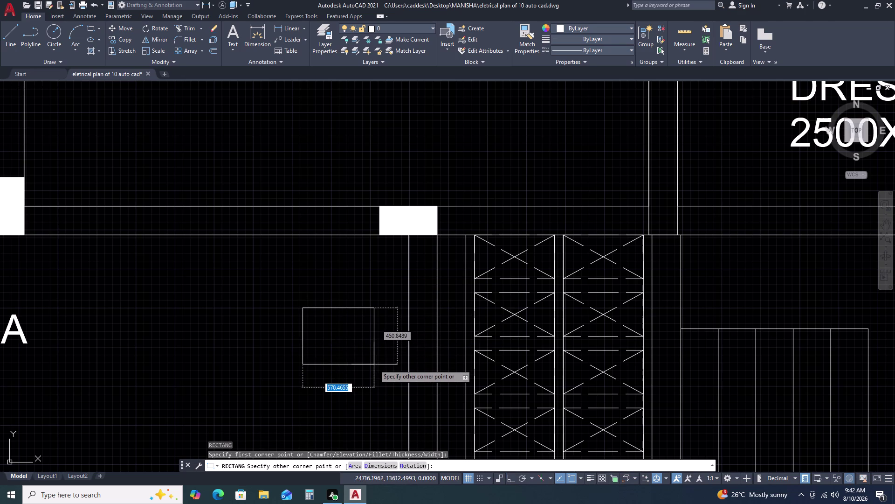
text(D)
key(space)
key(2)
text(30)
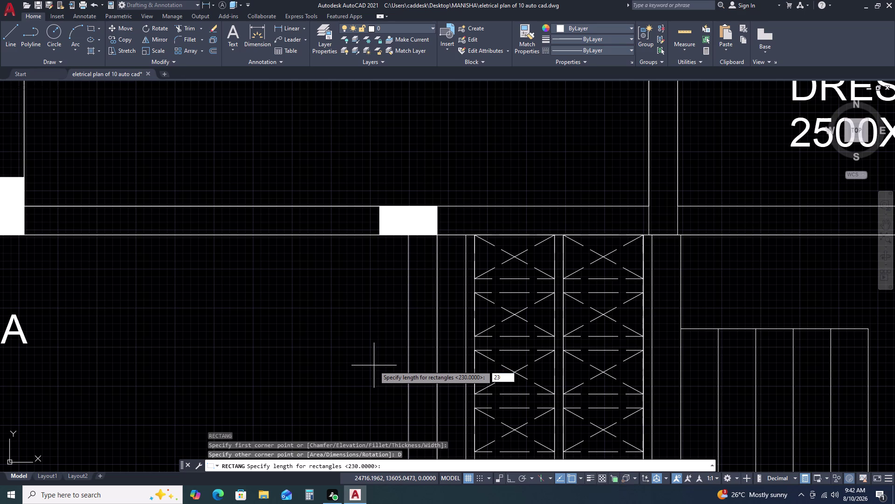
key(Return)
Give the rectangle a 300 width, set its orientation, and select it.
key(3)
key(o)
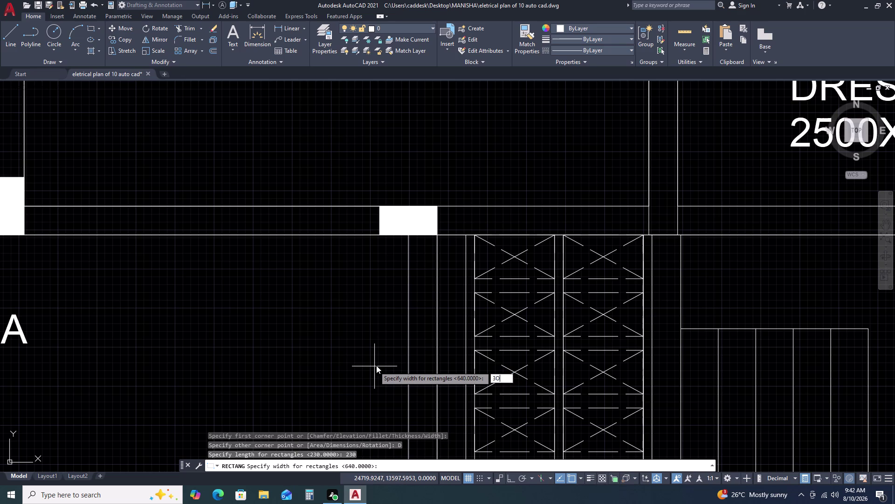
key(o)
key(BackSpace)
key(BackSpace)
key(0)
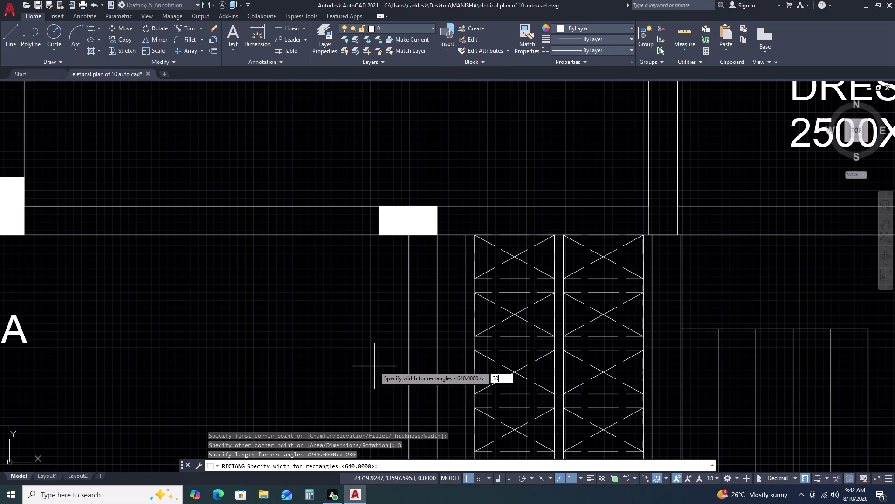
key(0)
key(Return)
click(377, 363)
click(349, 328)
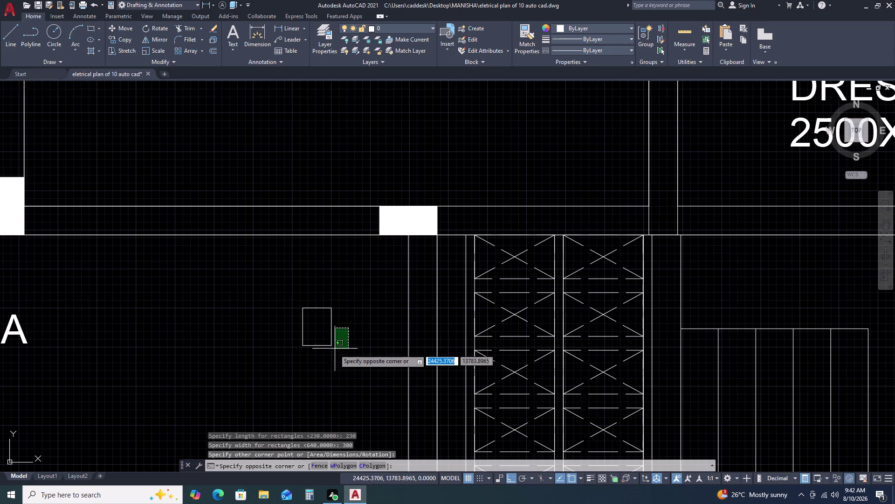
click(329, 358)
Move the 230 by 300 rectangle by its top corner to the staircase corner.
text(M)
key(space)
click(331, 310)
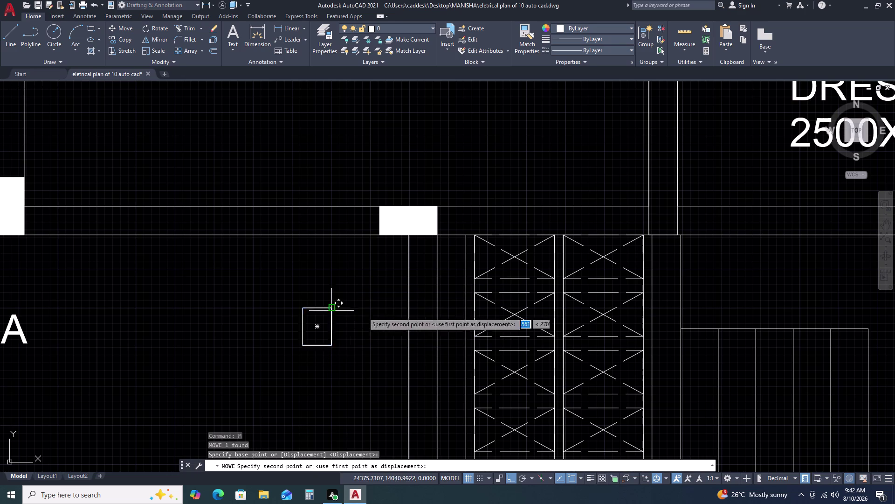
scroll(up, 3)
click(679, 243)
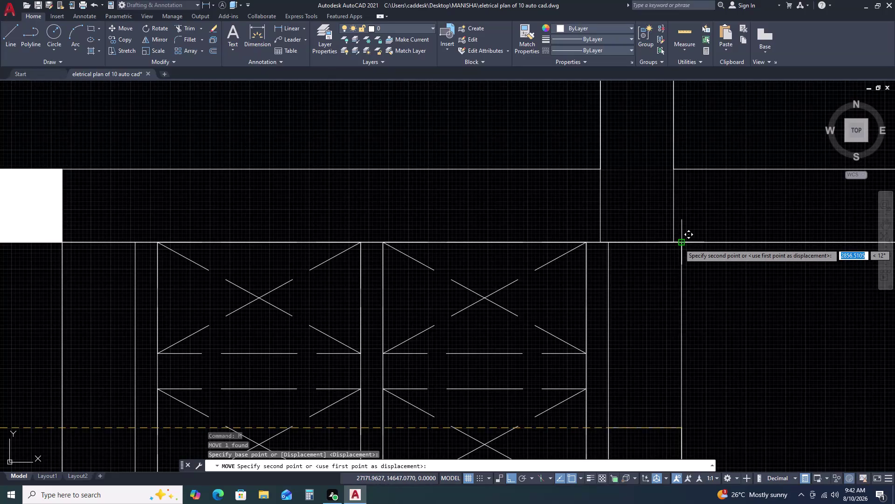
scroll(down, 3)
middle_drag(659, 354, 641, 313)
scroll(down, 3)
scroll(up, 3)
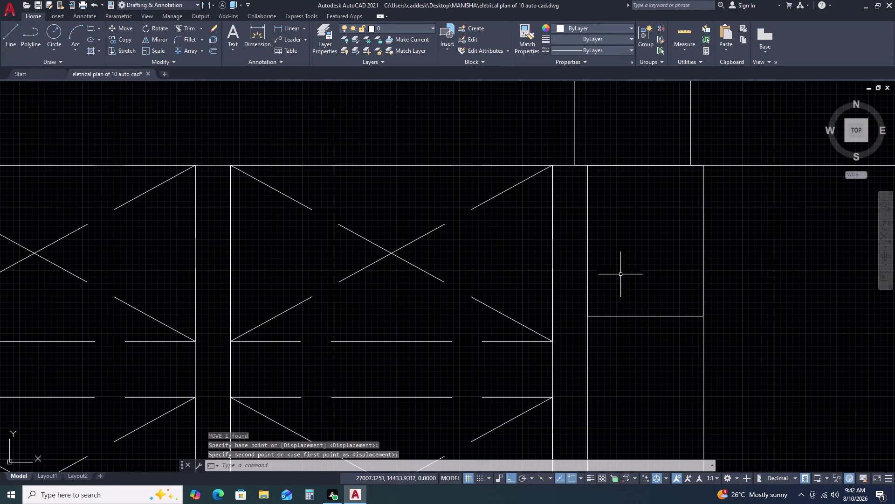
scroll(down, 3)
click(641, 316)
click(630, 339)
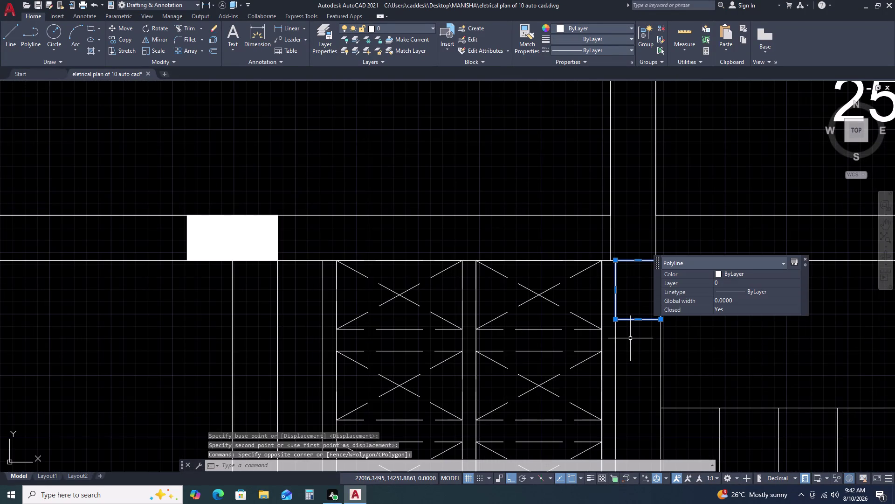
Copy the rectangle from its corner as an array of 10 items.
text(CO)
key(space)
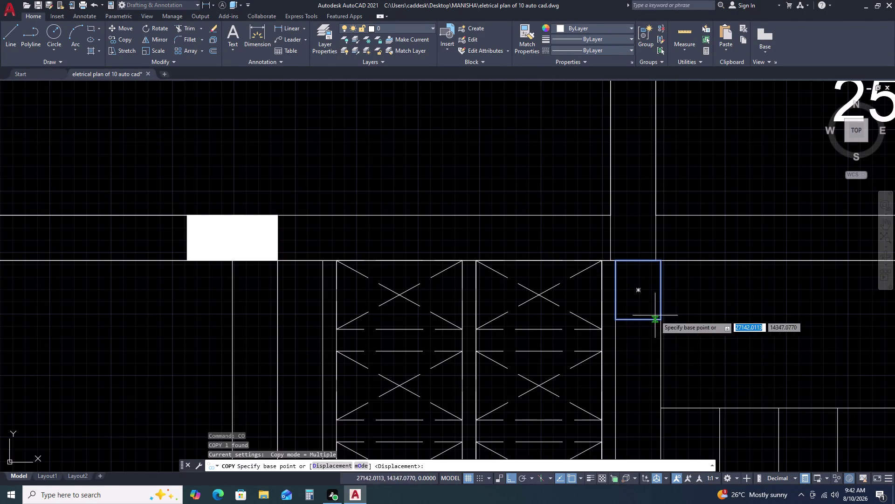
click(659, 320)
scroll(down, 3)
middle_drag(668, 408, 674, 287)
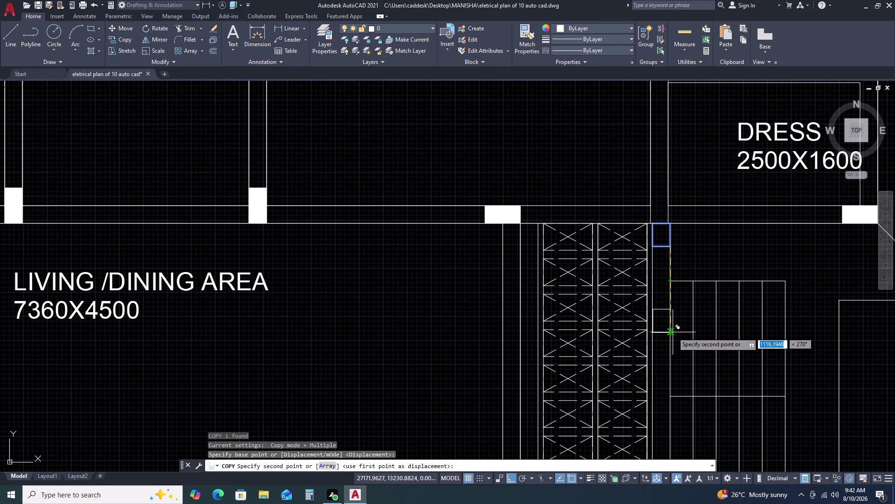
key(a)
text(R)
key(space)
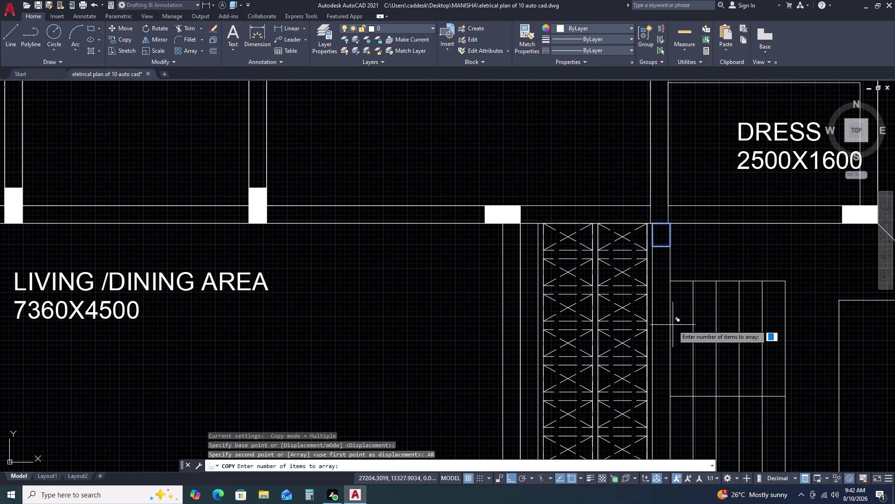
scroll(down, 3)
key(1)
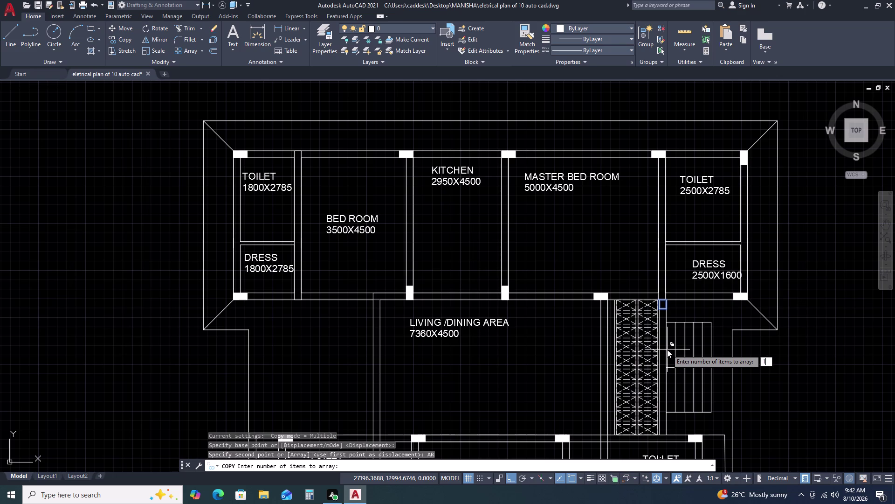
key(0)
key(space)
Fit the ten treads evenly down to the stair's far end.
scroll(up, 3)
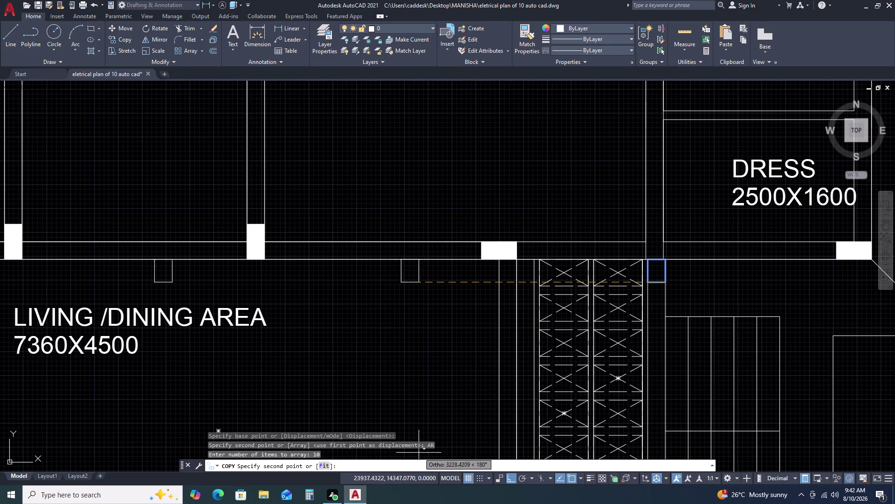
click(323, 469)
scroll(down, 3)
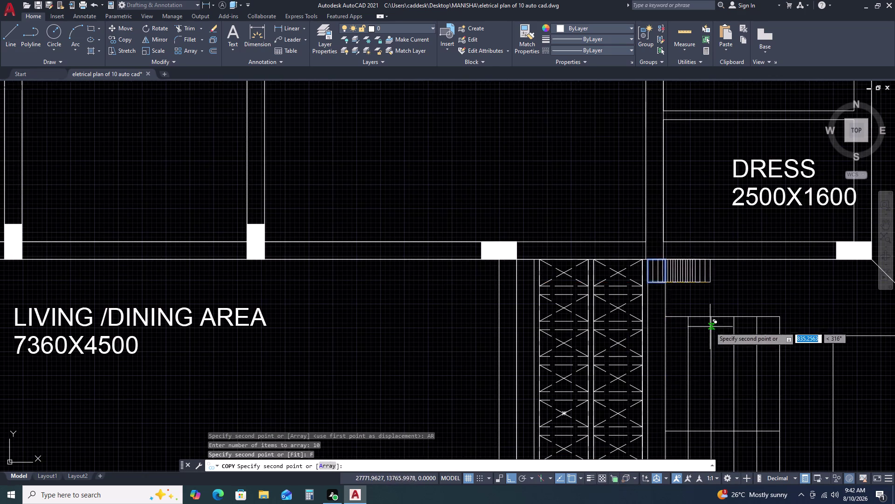
scroll(down, 3)
scroll(up, 3)
middle_drag(691, 431, 671, 288)
scroll(up, 3)
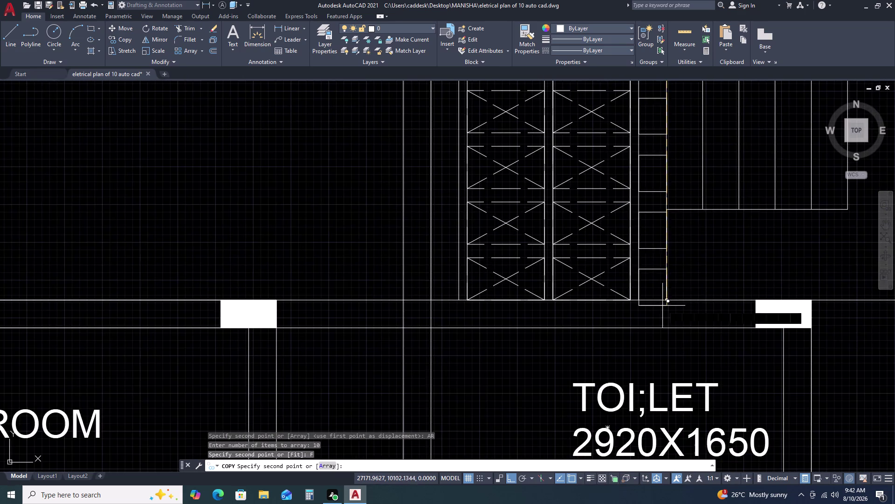
scroll(up, 3)
click(670, 283)
scroll(down, 3)
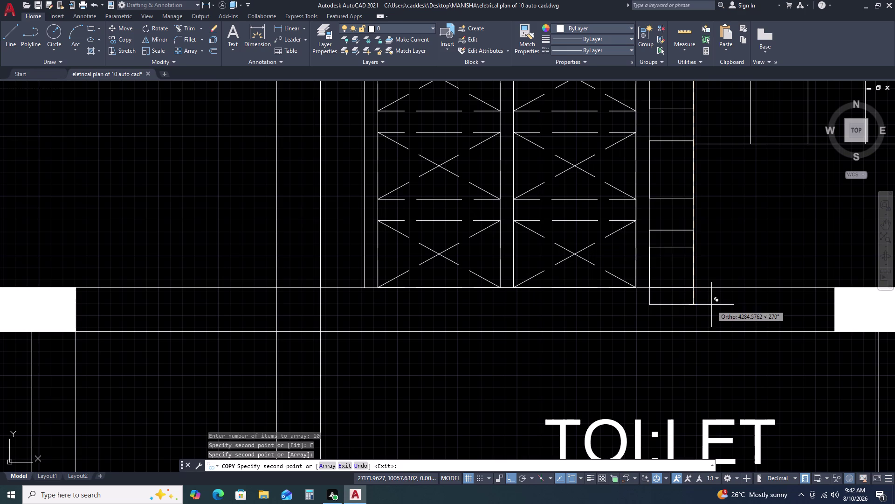
key(Escape)
Erase the three stray pieces beside the X-marked panel columns.
scroll(up, 3)
click(658, 214)
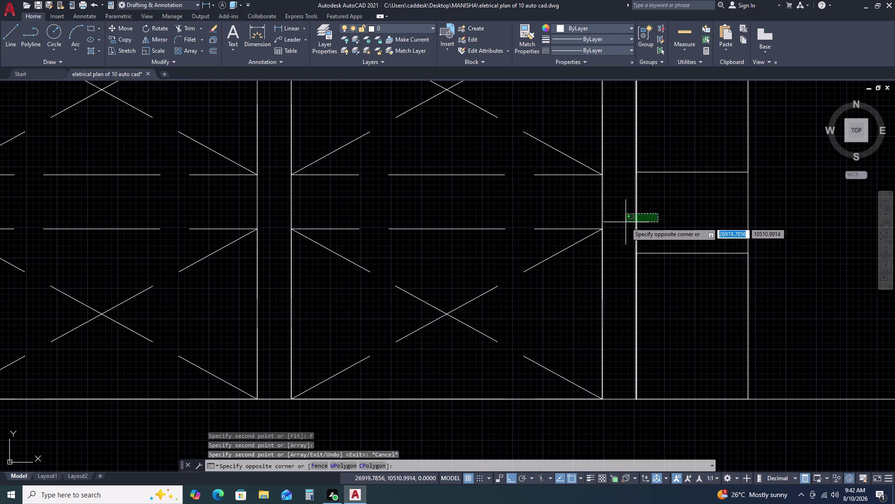
click(625, 221)
click(615, 211)
click(593, 209)
key(Delete)
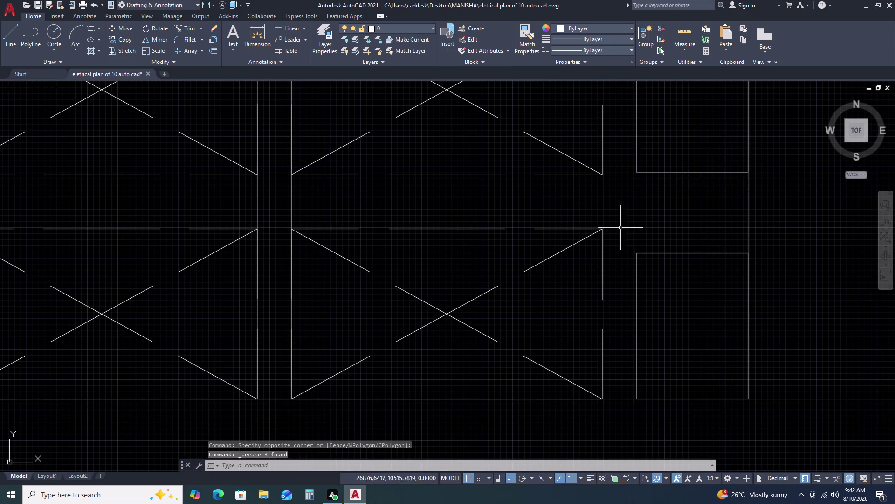
Delete one more selected object, then pan back to the top of the staircase.
scroll(down, 3)
scroll(down, 3)
scroll(up, 3)
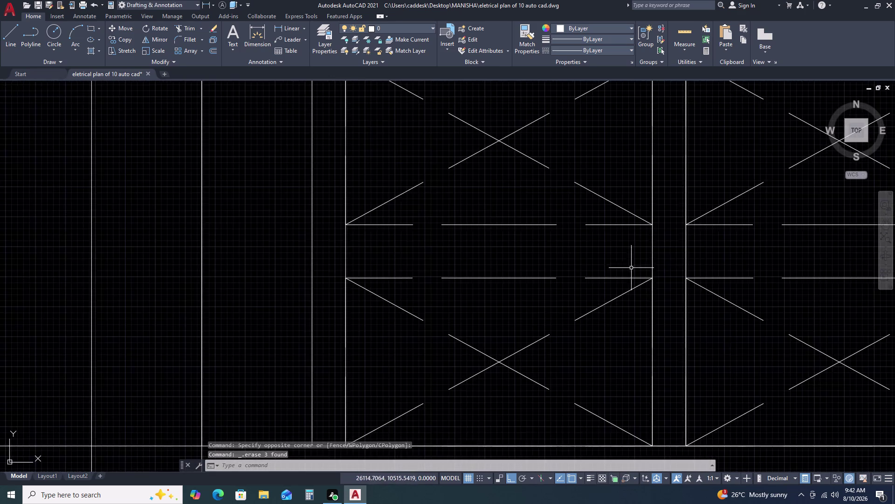
scroll(up, 3)
drag(757, 232, 736, 235)
click(600, 256)
key(Delete)
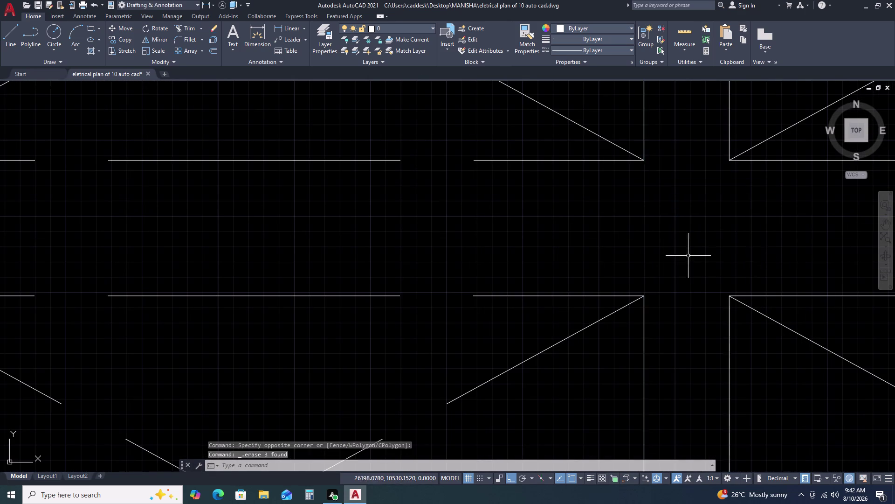
scroll(down, 3)
scroll(down, 3)
scroll(up, 3)
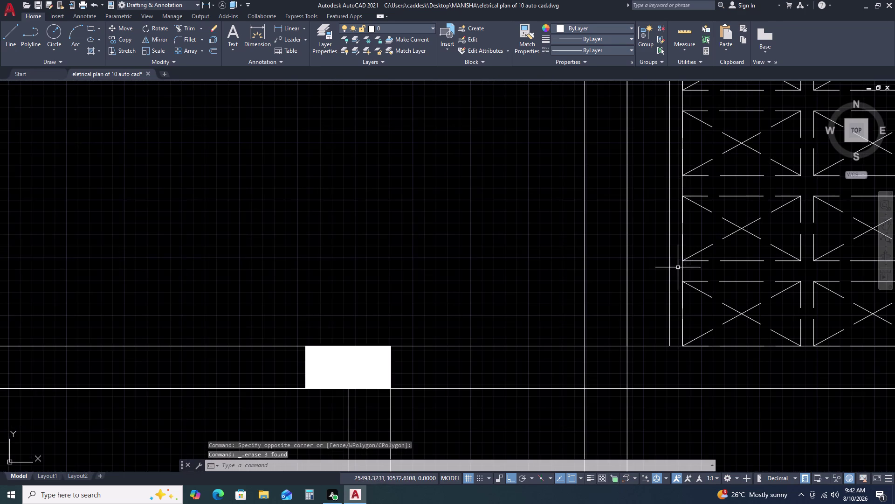
scroll(down, 3)
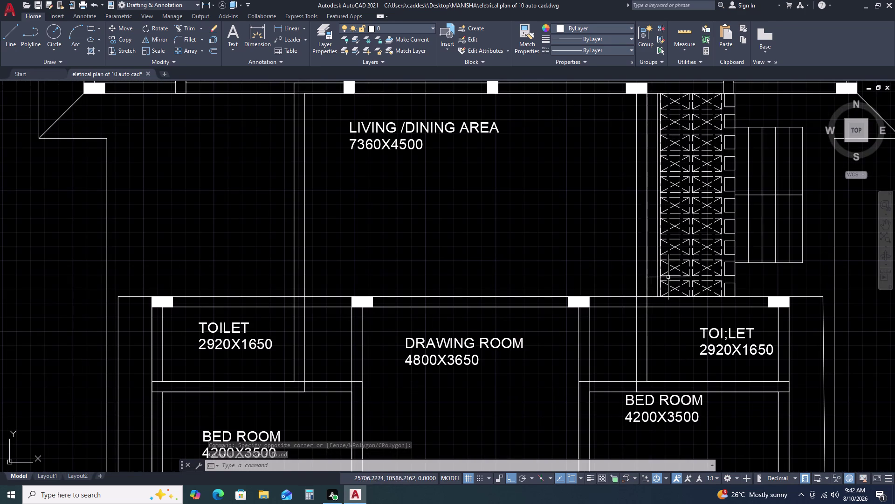
scroll(down, 3)
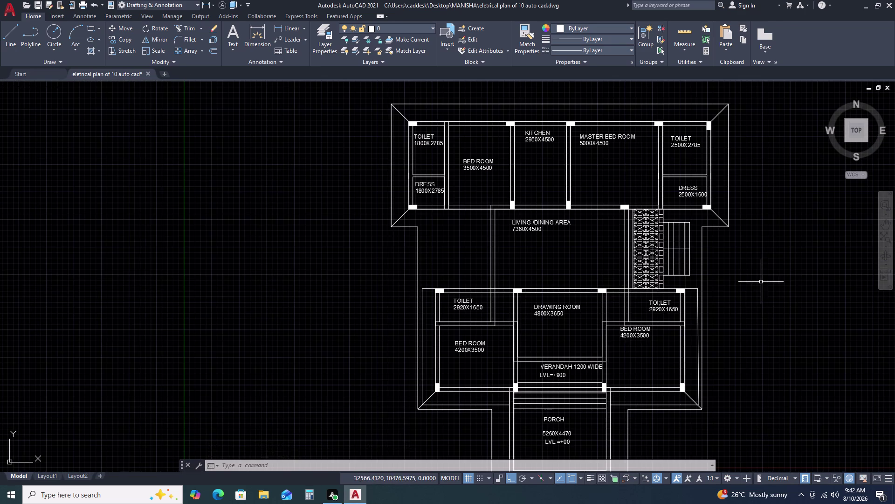
middle_drag(761, 282, 644, 287)
scroll(up, 3)
Copy the DRESS label to a spot right of the floor plan.
click(564, 220)
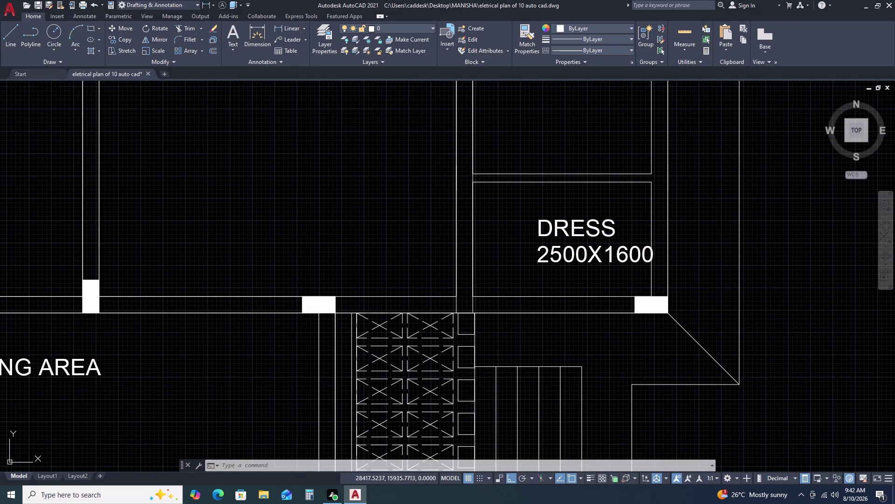
key(c)
text(O)
key(space)
click(694, 212)
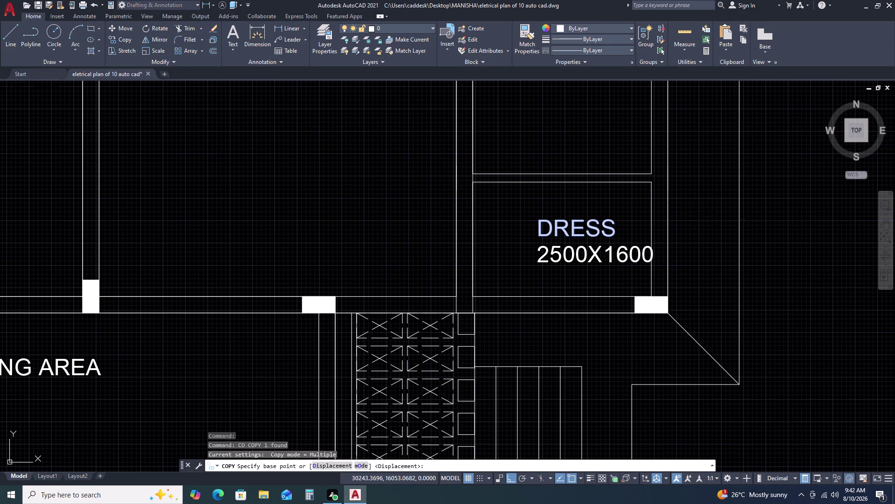
scroll(down, 3)
drag(821, 235, 829, 236)
key(Escape)
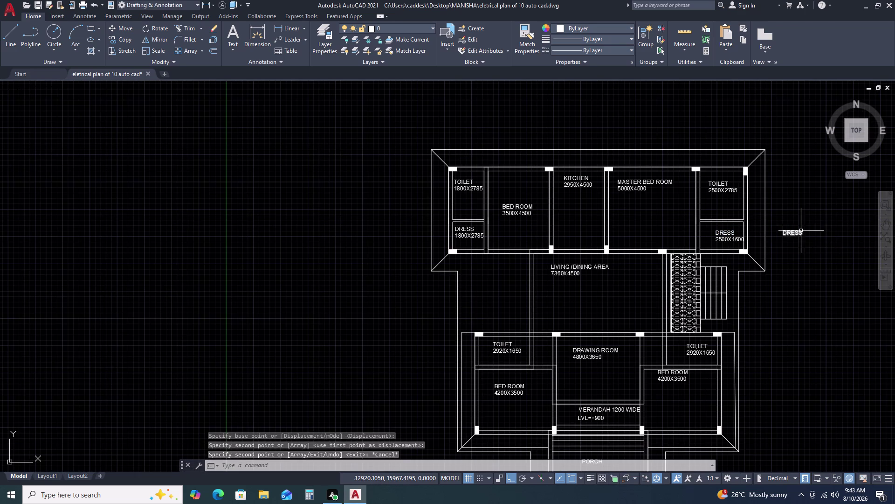
Open the copied label for editing, typing and partly erasing a mistyped PASSAGE.
triple_click(801, 231)
click(801, 231)
text(PA)
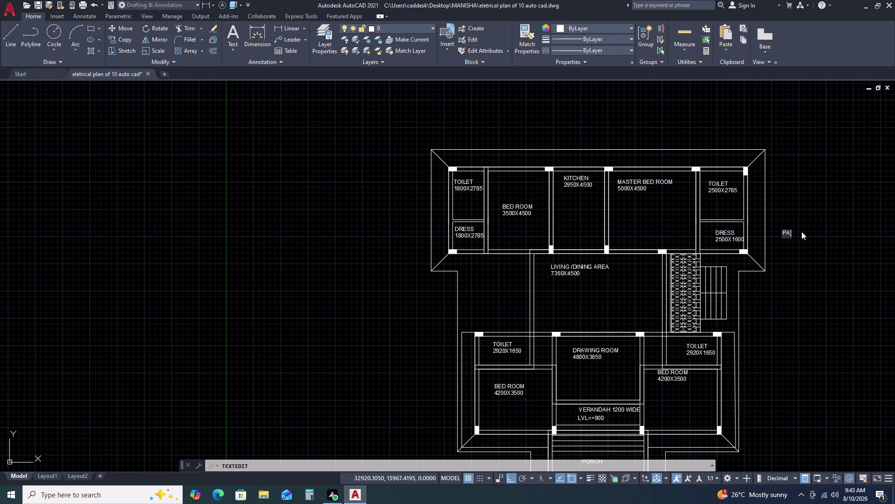
text(SSAGE)
key(space)
key(BackSpace)
key(BackSpace)
key(BackSpace)
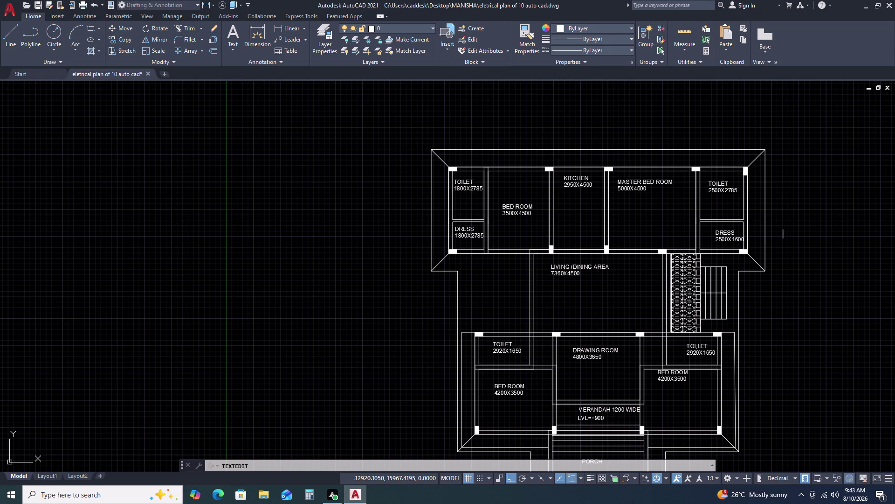
Retype the label as COVERED BY OPEN PERGOLA and reselect it.
text(CO)
text(V)
text(ER)
text(ED)
key(space)
text(BY)
key(space)
text(OPEN)
key(space)
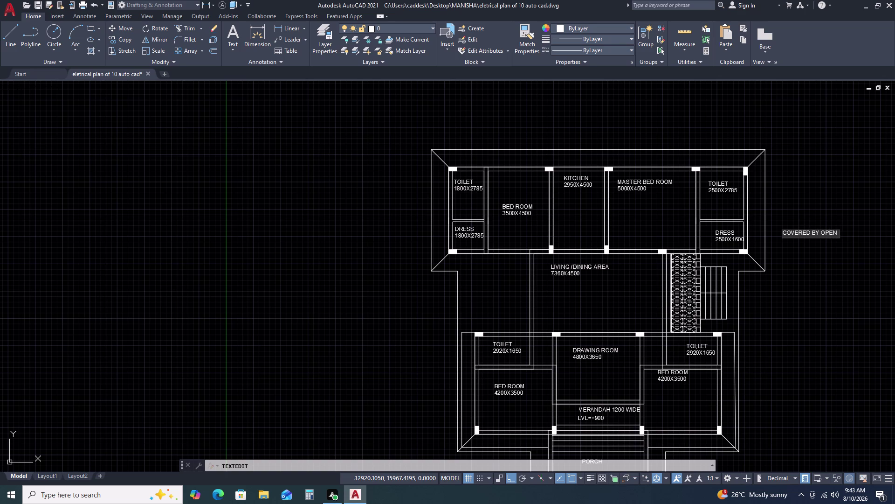
text(PERG)
text(OLA)
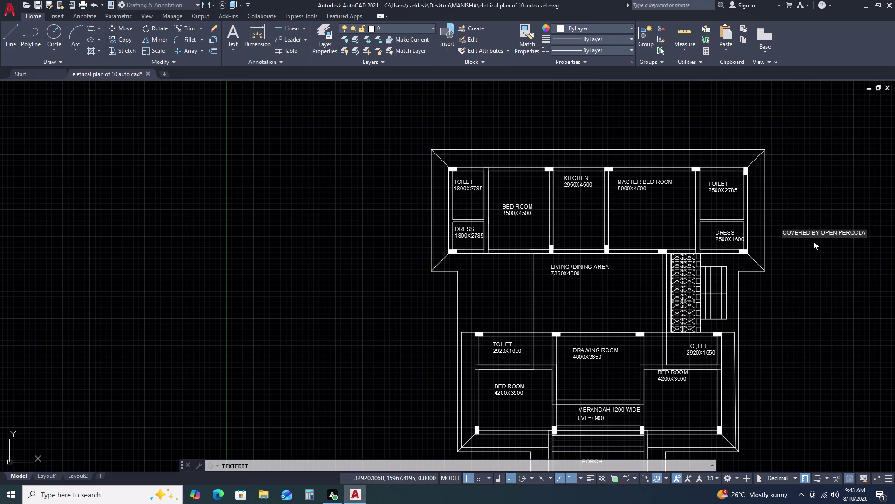
click(792, 298)
click(810, 259)
key(Escape)
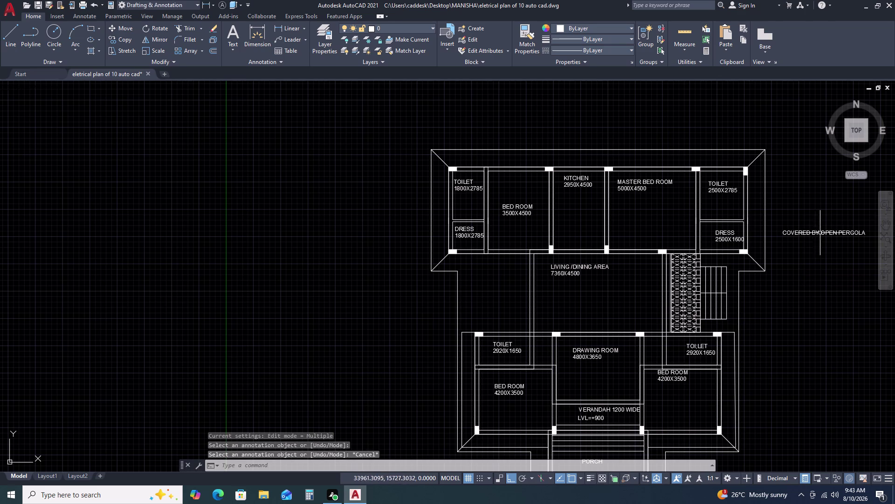
click(824, 229)
click(814, 201)
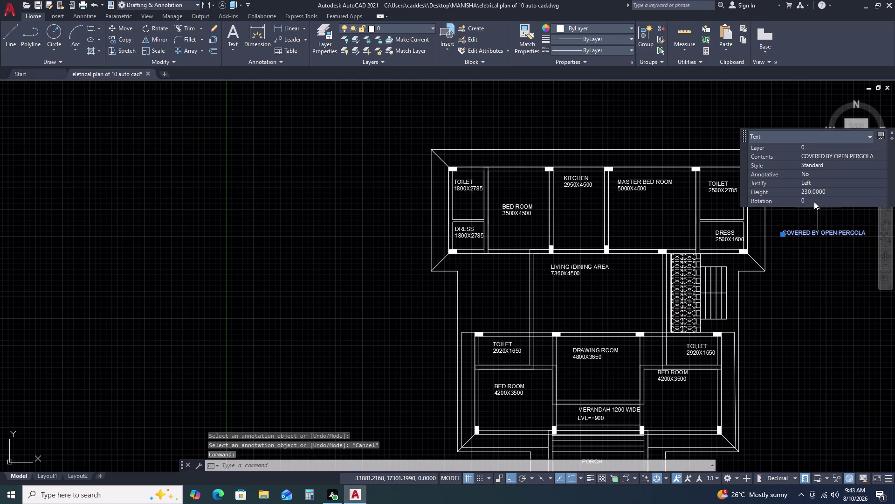
Rotate the pergola label to 90 degrees.
text(90)
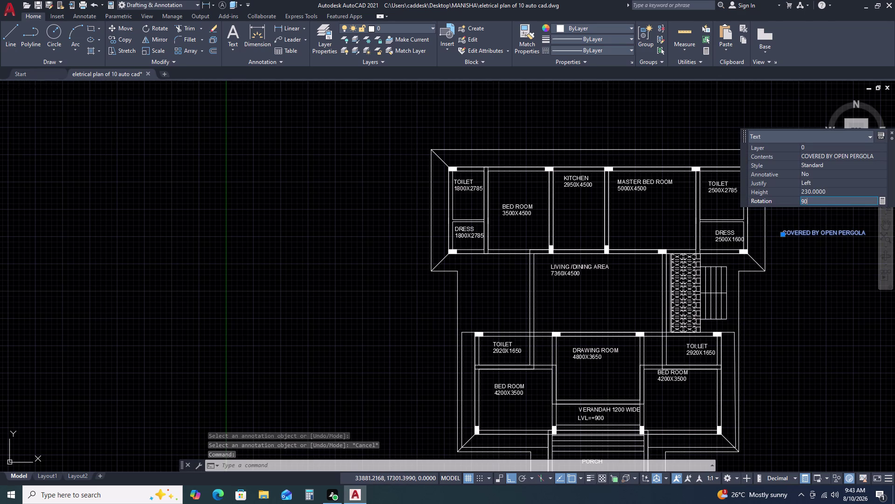
key(Return)
scroll(down, 3)
key(Escape)
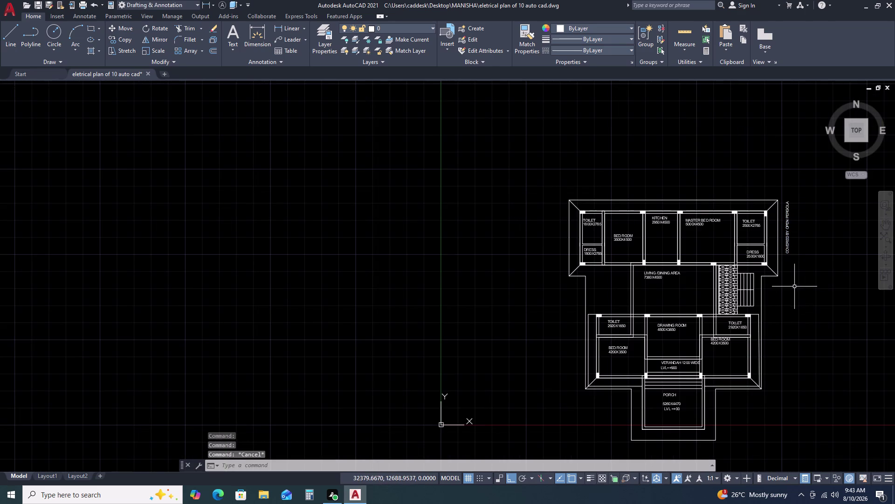
scroll(up, 3)
Move the vertical label beside the hatched pergola strip with Ortho off.
click(781, 256)
click(755, 265)
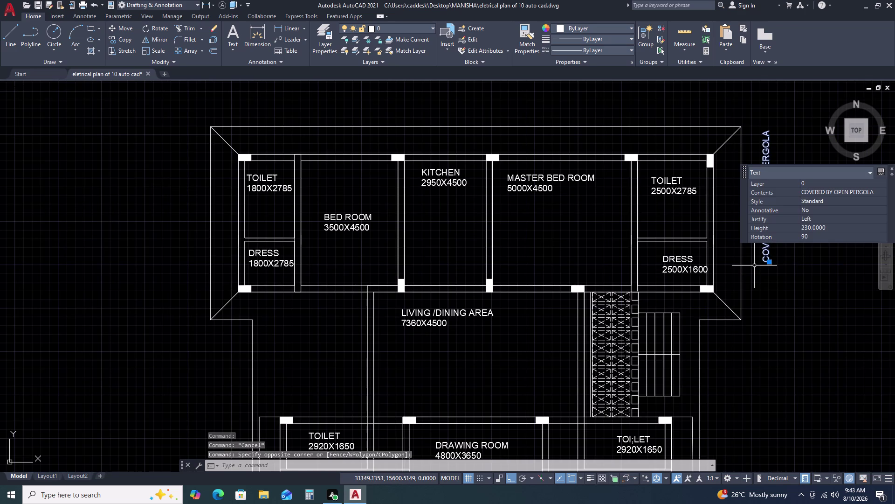
text(M)
key(space)
drag(756, 265, 753, 269)
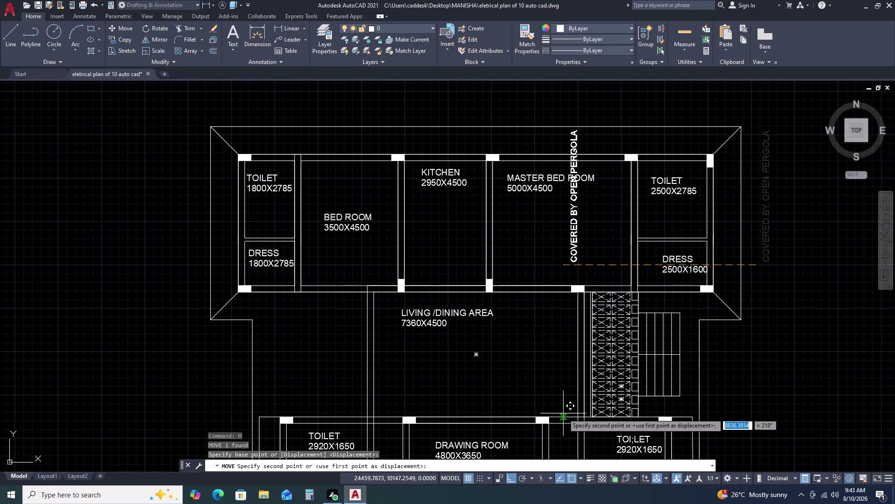
key(F8)
scroll(up, 3)
scroll(up, 3)
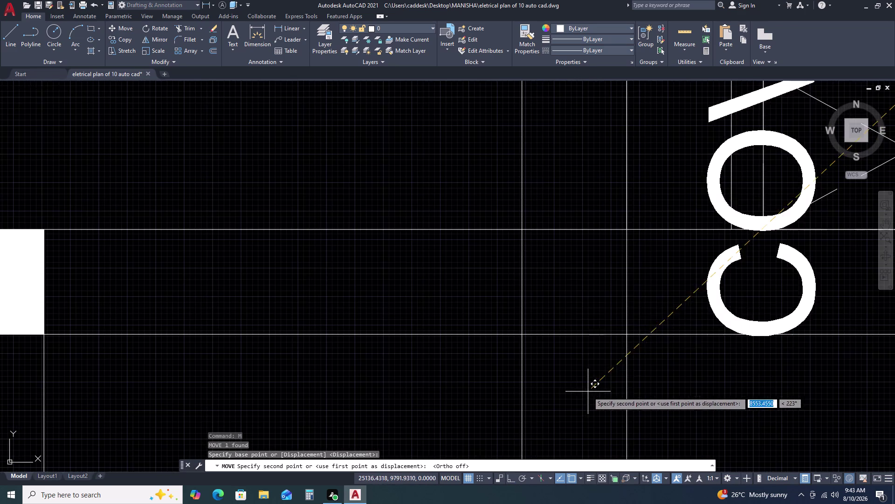
click(526, 285)
scroll(down, 3)
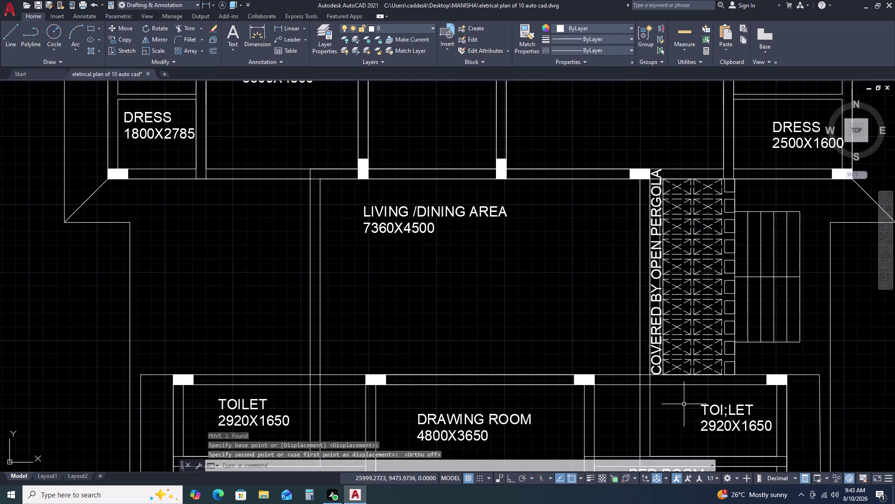
click(654, 344)
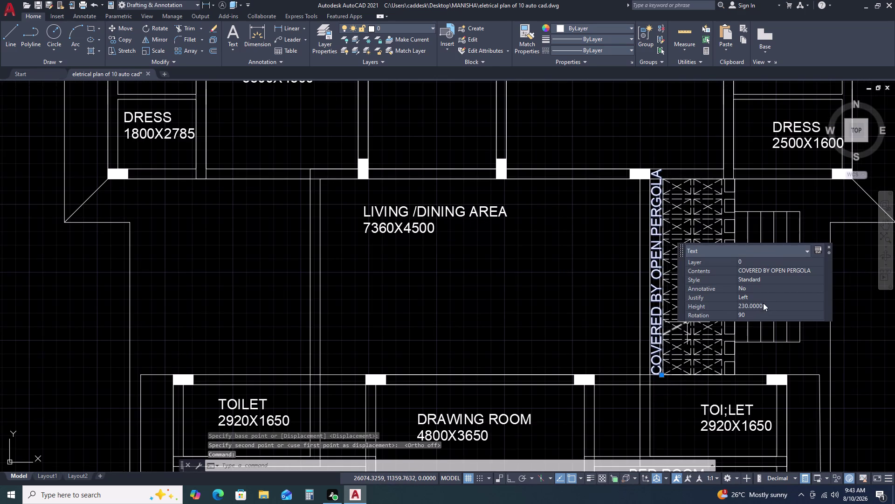
Try text heights of 23 and then 200 for the pergola label.
click(765, 303)
key(2)
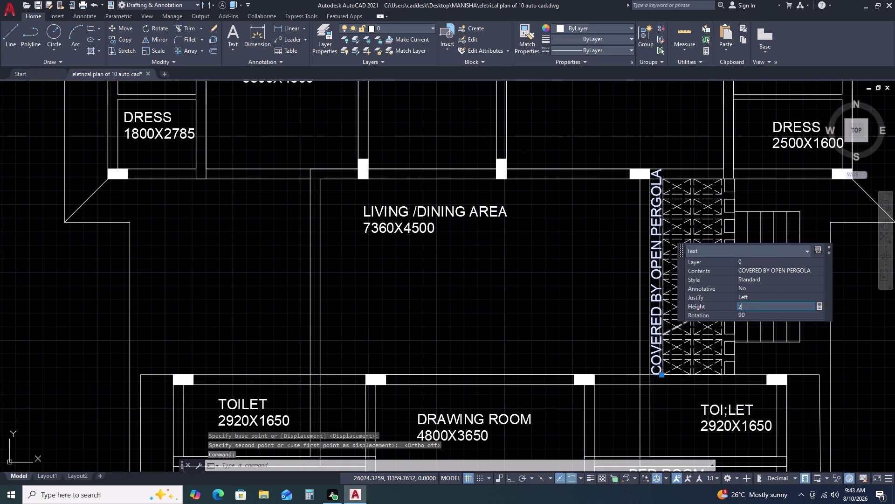
key(3)
key(Return)
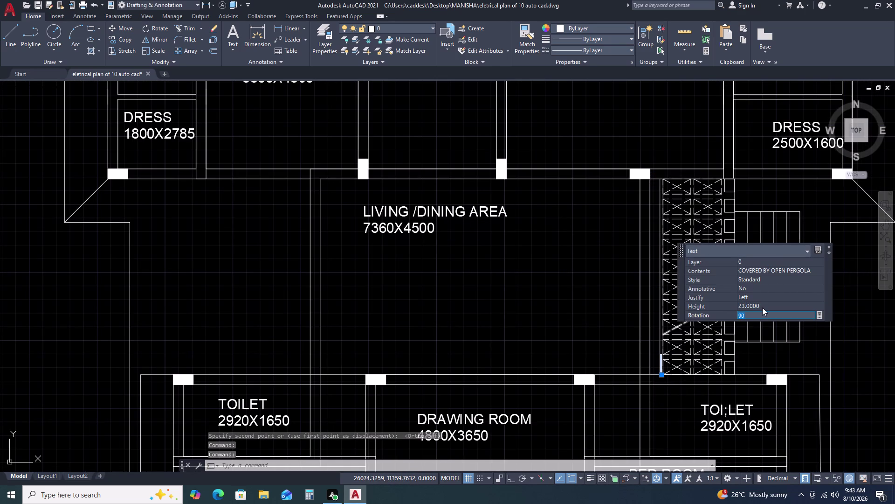
triple_click(763, 307)
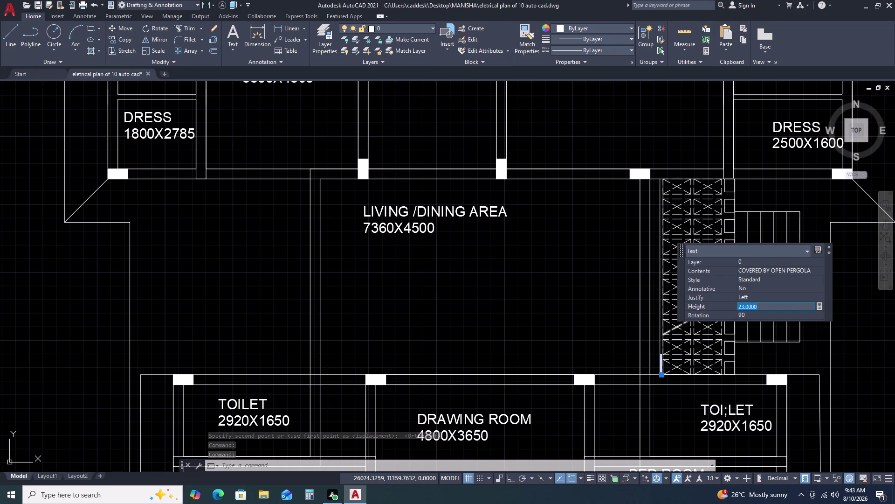
key(1)
key(BackSpace)
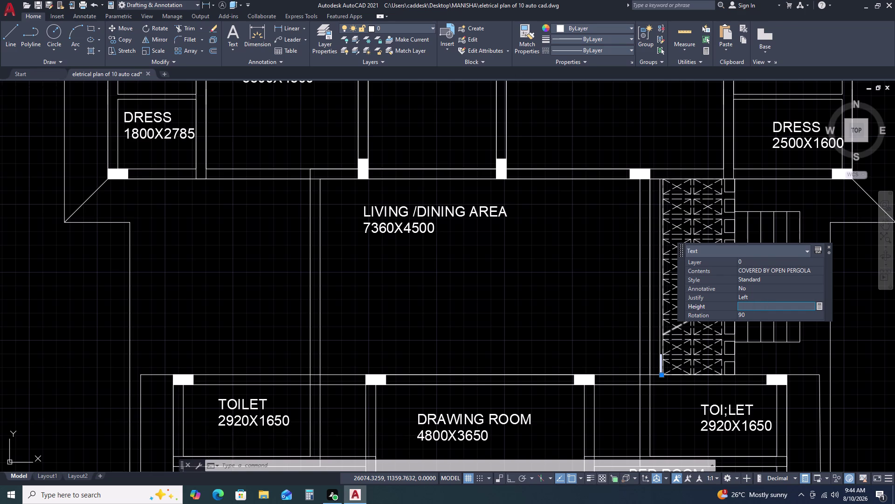
text(200)
key(space)
key(Return)
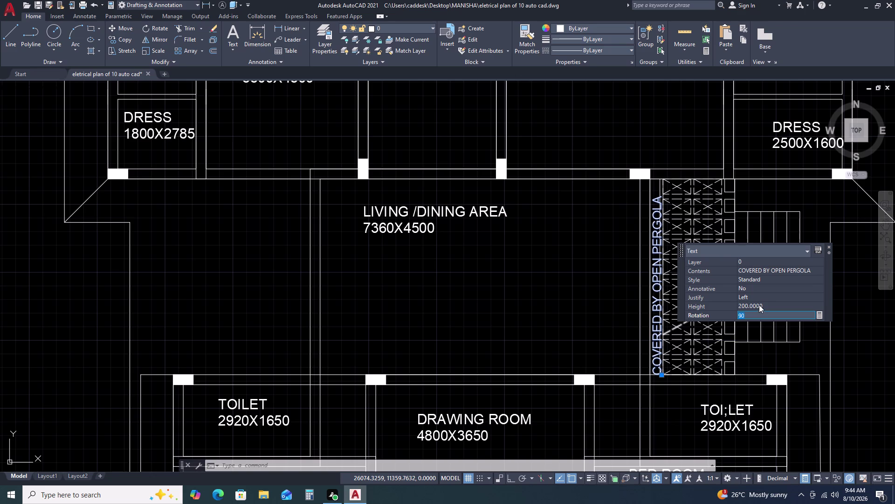
Settle the label height at 100 and deselect the text.
click(767, 303)
text(100)
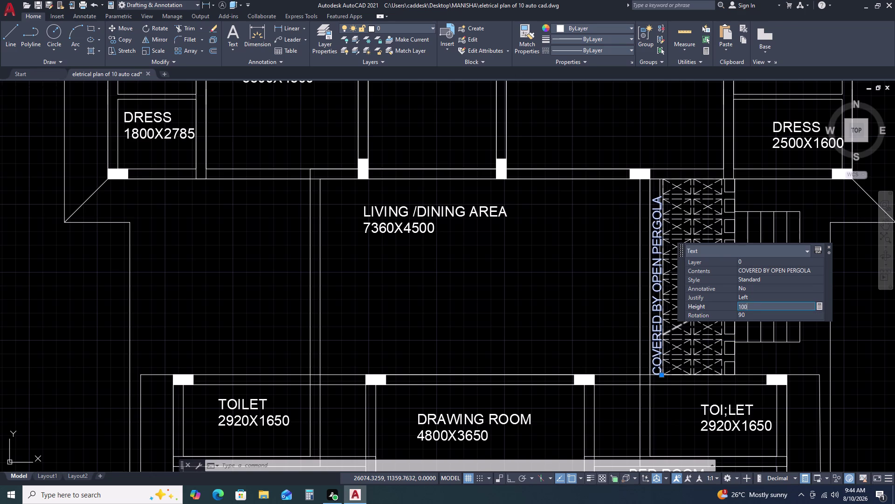
key(Return)
key(Escape)
key(Escape)
key(Escape)
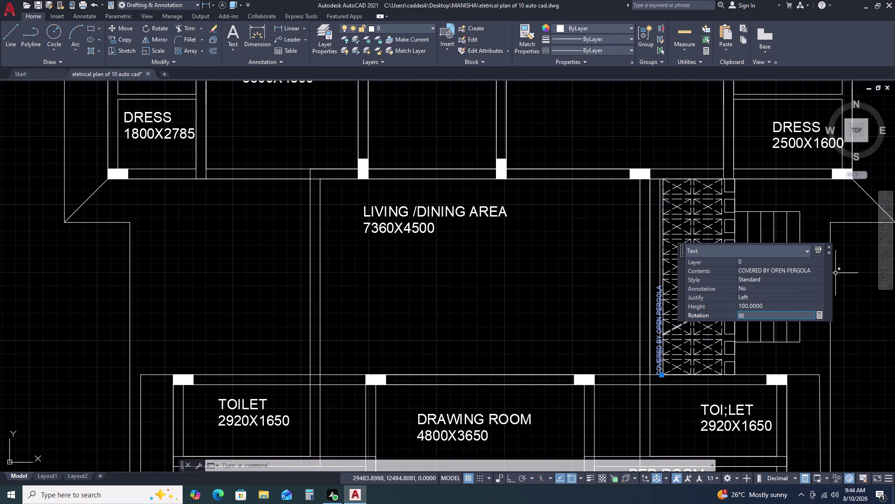
click(830, 248)
key(Escape)
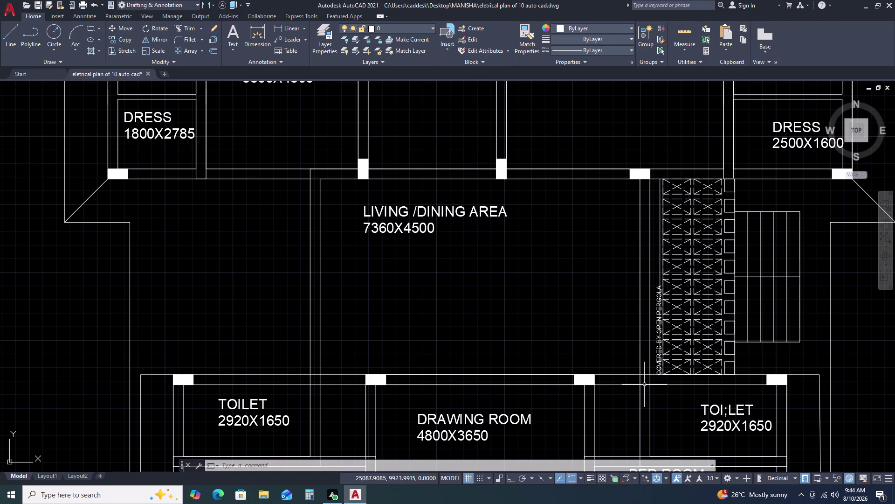
scroll(up, 3)
scroll(up, 3)
Move the pergola label to a new position with MOVE.
click(658, 346)
click(647, 326)
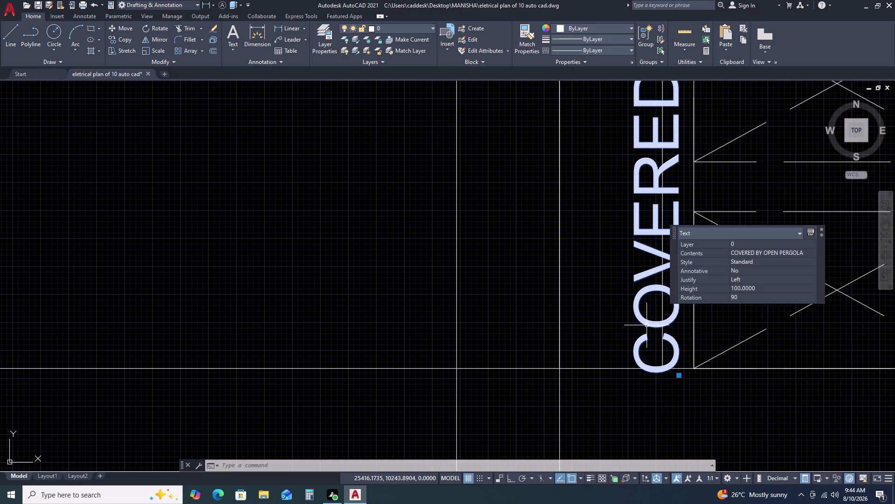
key(m)
key(space)
click(645, 355)
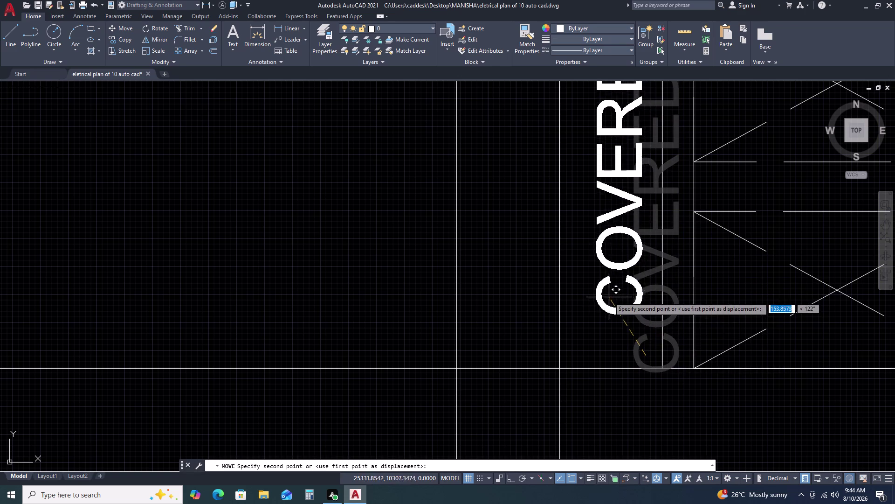
scroll(down, 3)
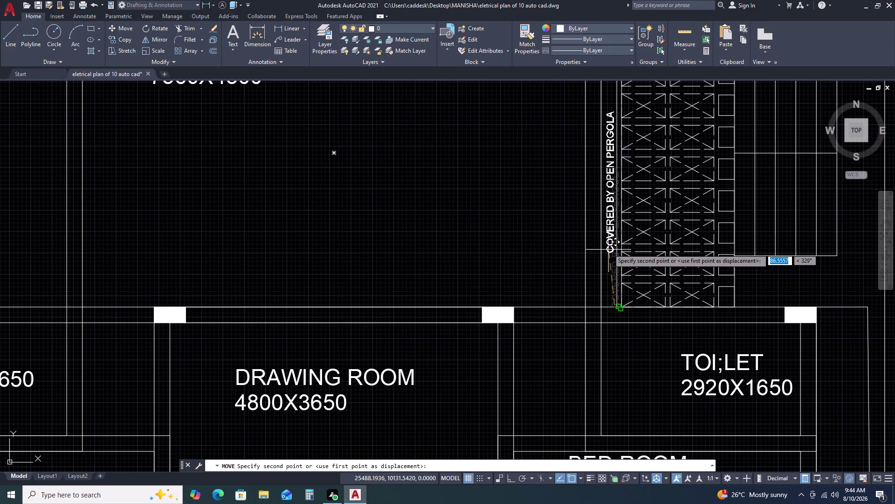
click(609, 248)
scroll(up, 3)
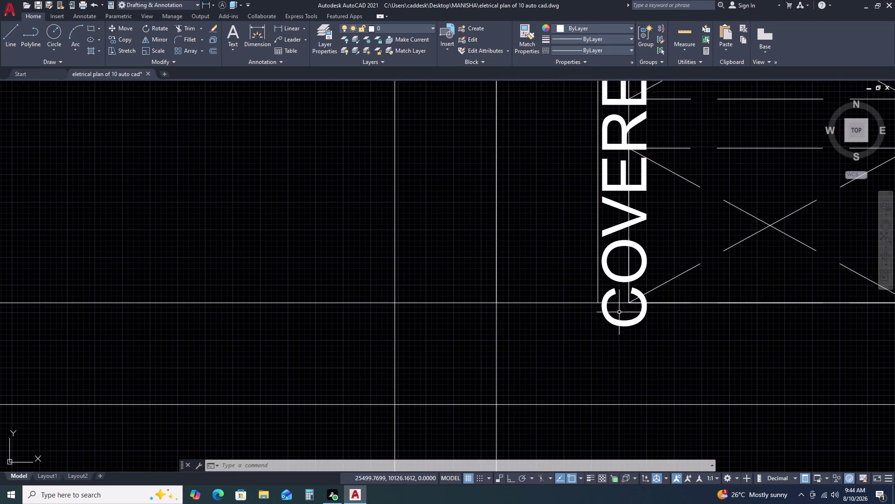
Move the label again, placing it higher along the pergola strip.
click(622, 321)
text(M)
key(space)
click(626, 328)
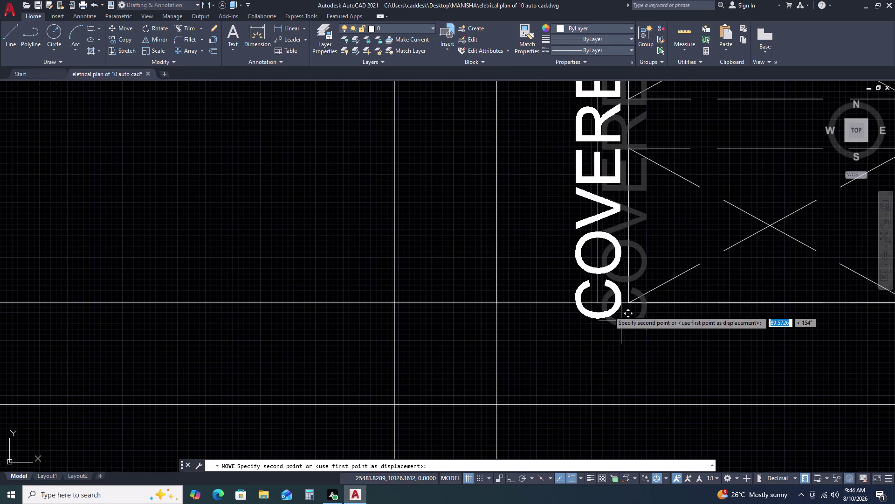
scroll(down, 3)
middle_click(556, 264)
middle_drag(557, 266, 564, 378)
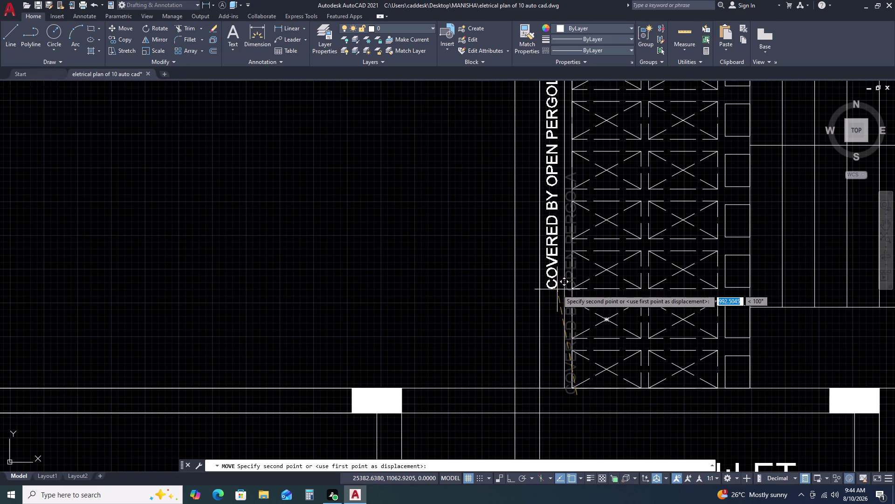
click(557, 289)
scroll(down, 3)
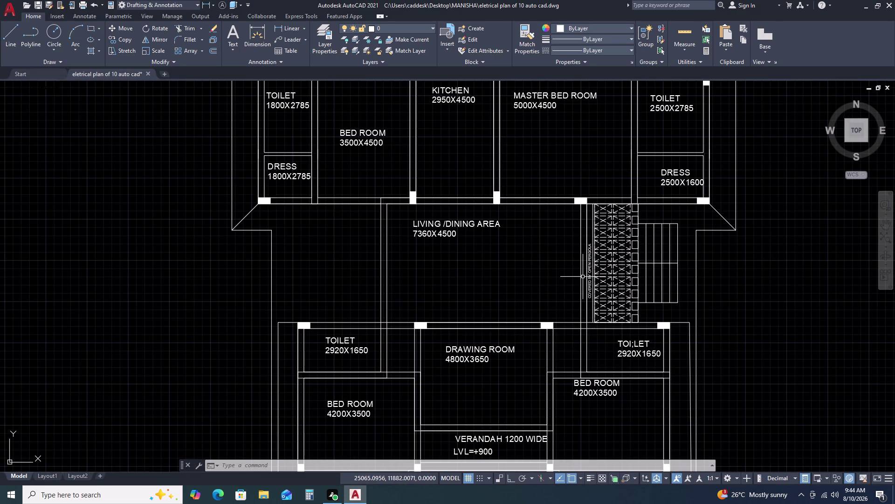
Zoom out, reposition the floor plan and open Tool Palettes with TP.
scroll(up, 3)
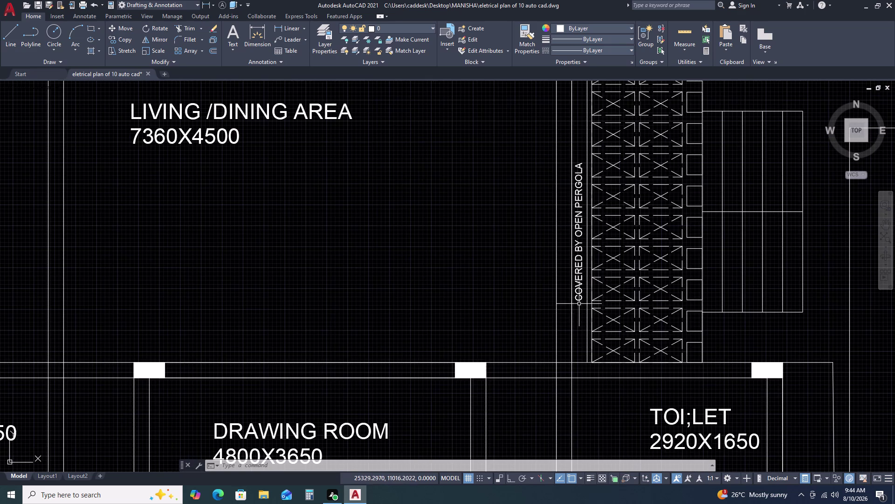
scroll(up, 3)
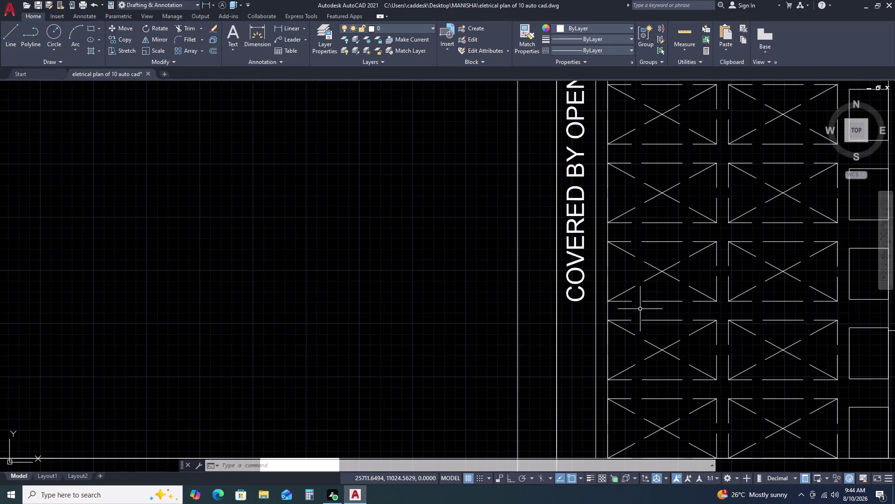
scroll(down, 3)
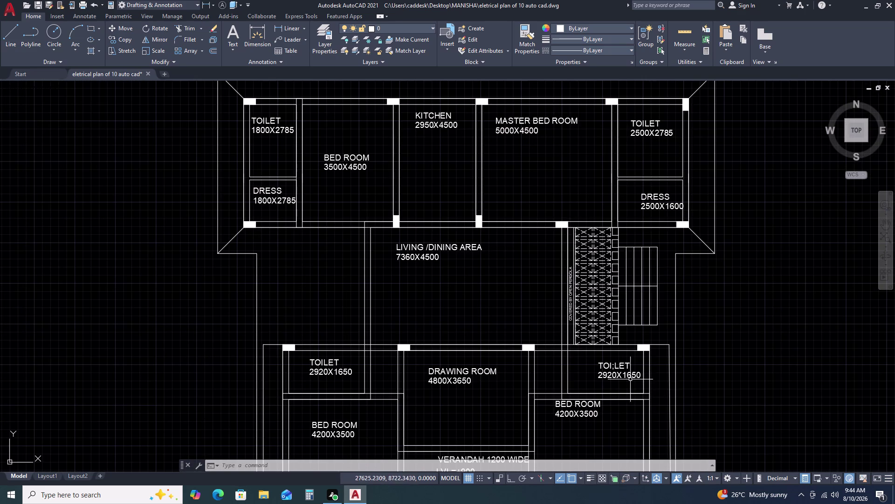
scroll(down, 3)
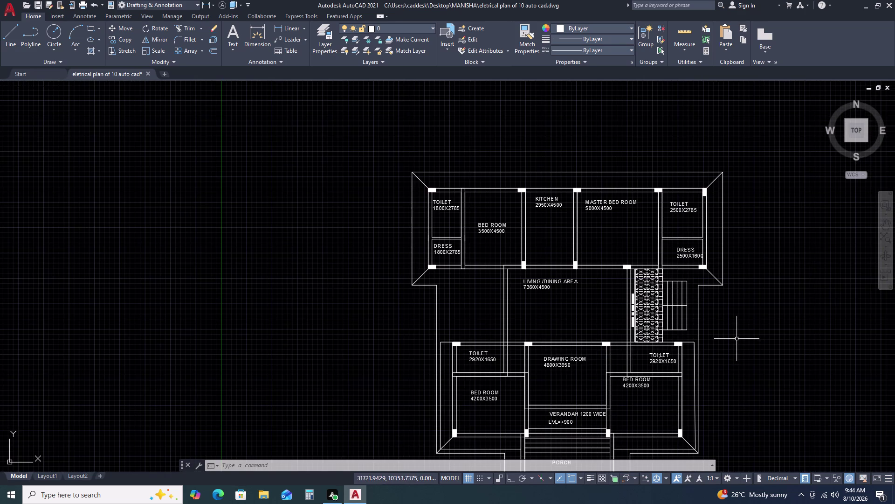
scroll(down, 3)
middle_drag(800, 314, 772, 303)
middle_drag(751, 294, 721, 285)
middle_drag(702, 279, 656, 257)
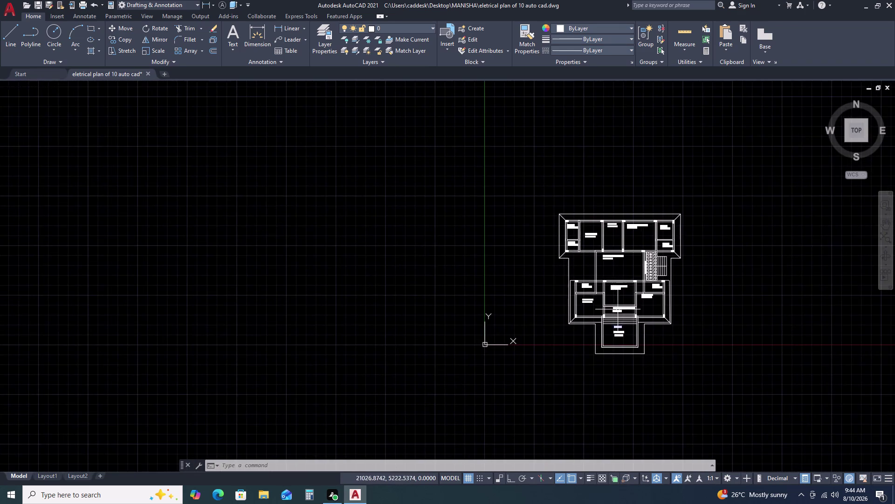
scroll(up, 3)
middle_drag(824, 326, 713, 251)
scroll(down, 3)
middle_drag(751, 271, 678, 244)
key(t)
key(p)
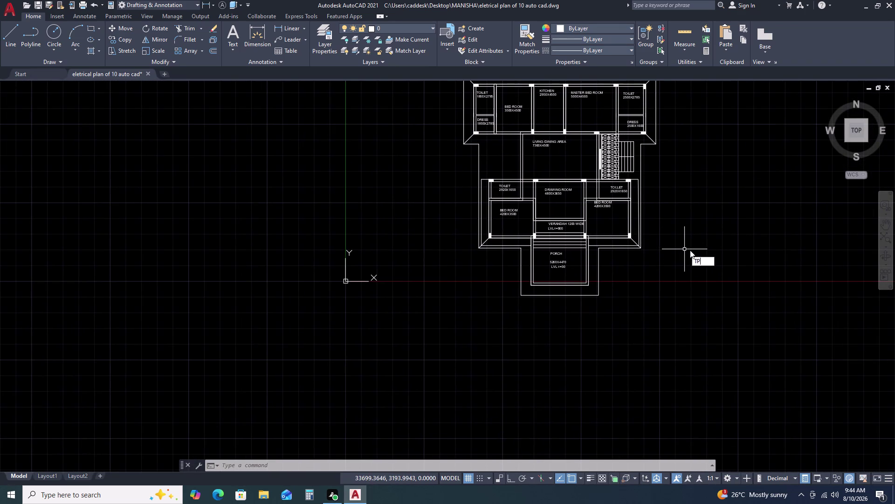
key(space)
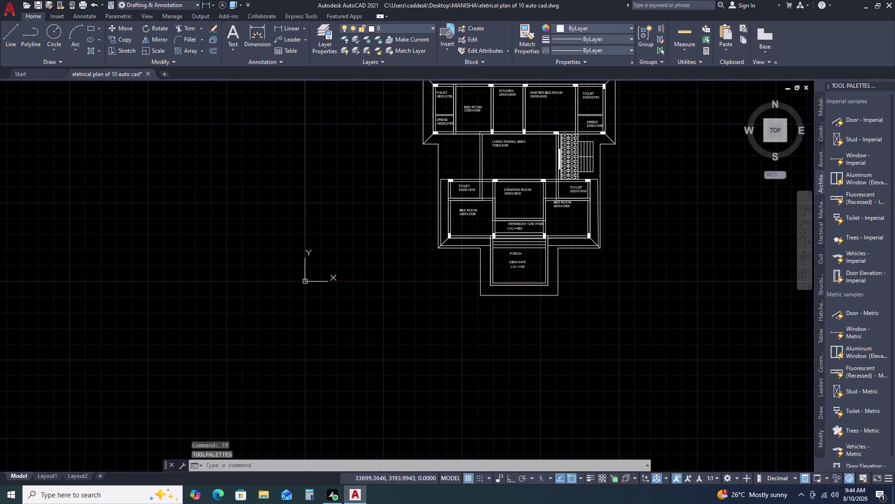
Insert the Door - Imperial sample block right of the floor plan.
drag(878, 124, 873, 128)
click(689, 254)
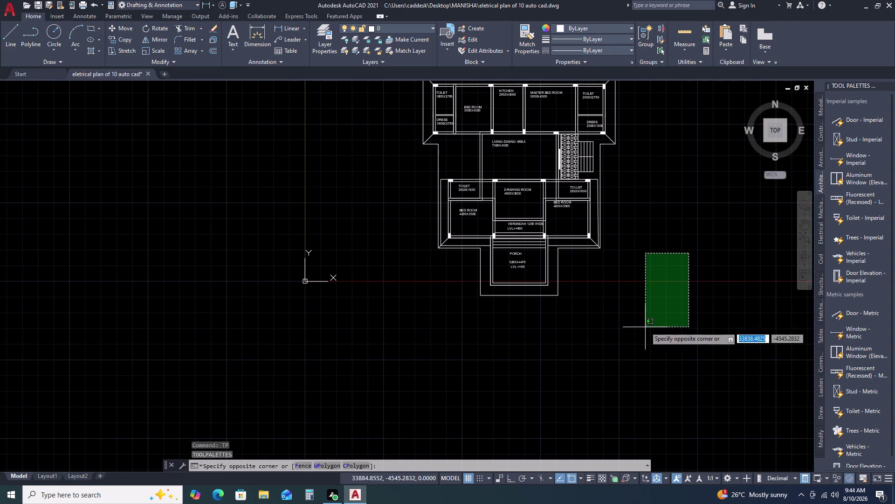
click(646, 325)
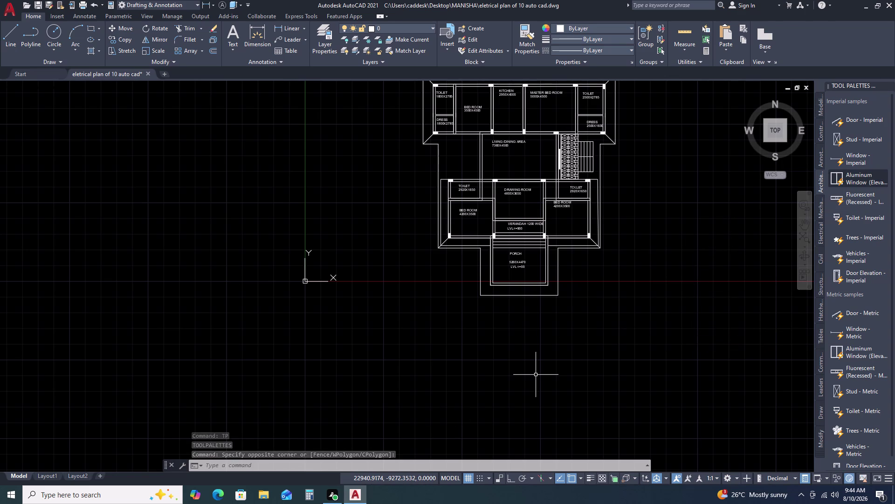
click(869, 124)
click(868, 121)
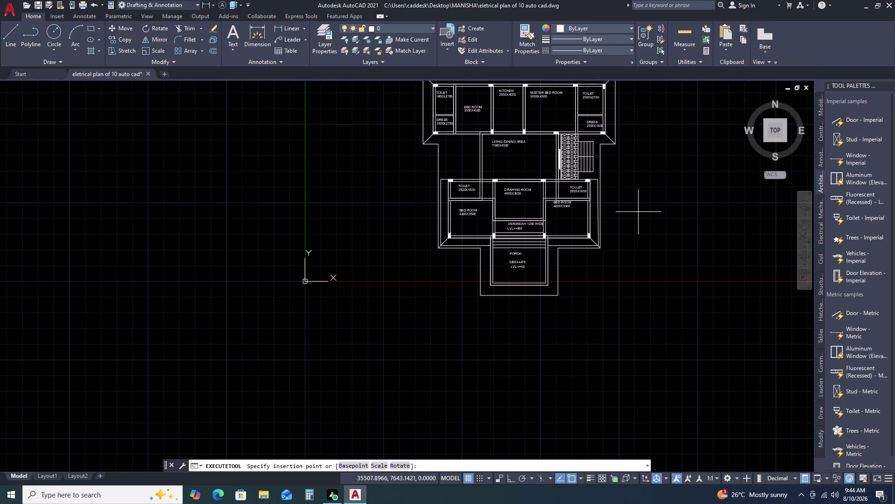
click(657, 223)
Close the tool palettes and select the newly placed door block.
scroll(up, 3)
drag(653, 191, 646, 195)
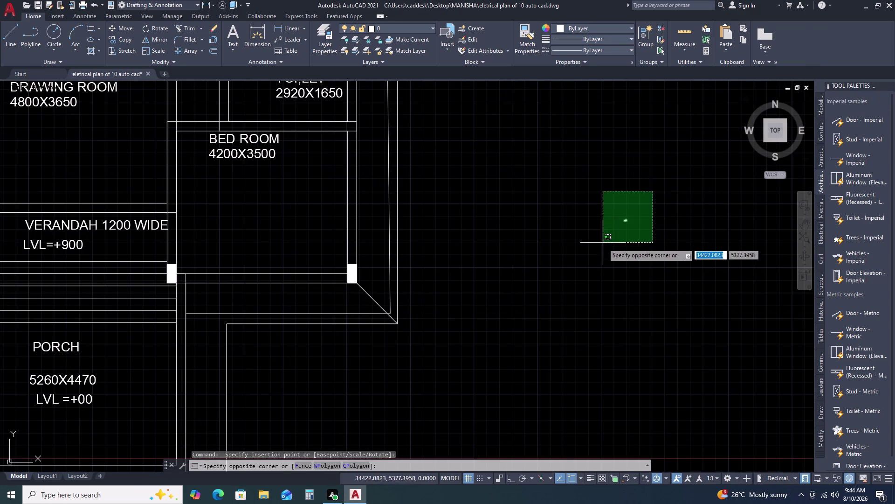
click(603, 245)
key(Escape)
click(891, 84)
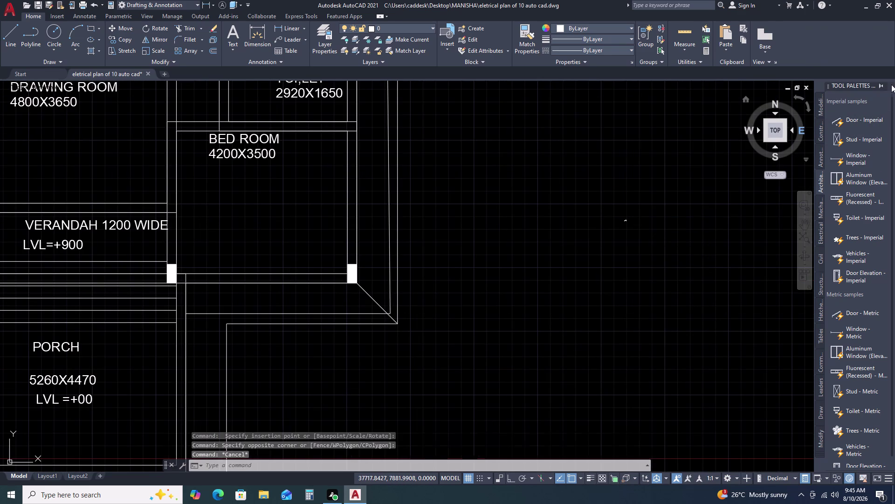
drag(688, 181, 683, 189)
click(643, 252)
Enlarge the door block with SCALE, then reselect it.
text(S)
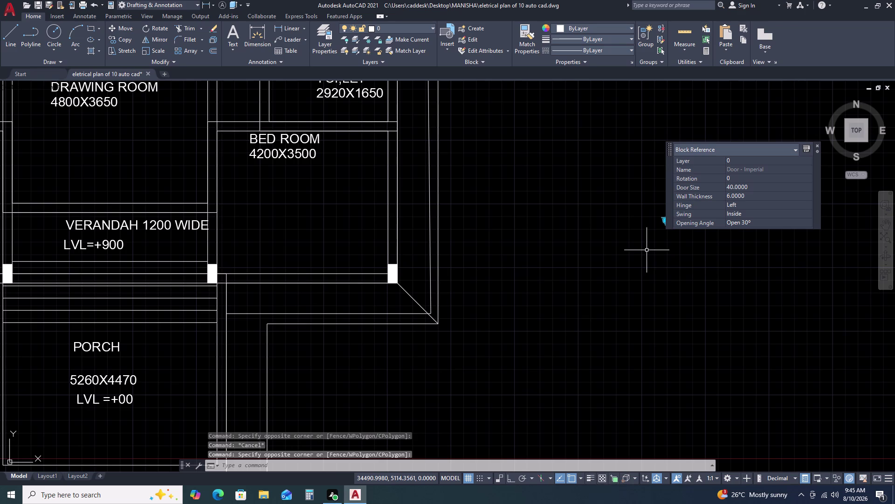
text(C)
key(space)
click(669, 222)
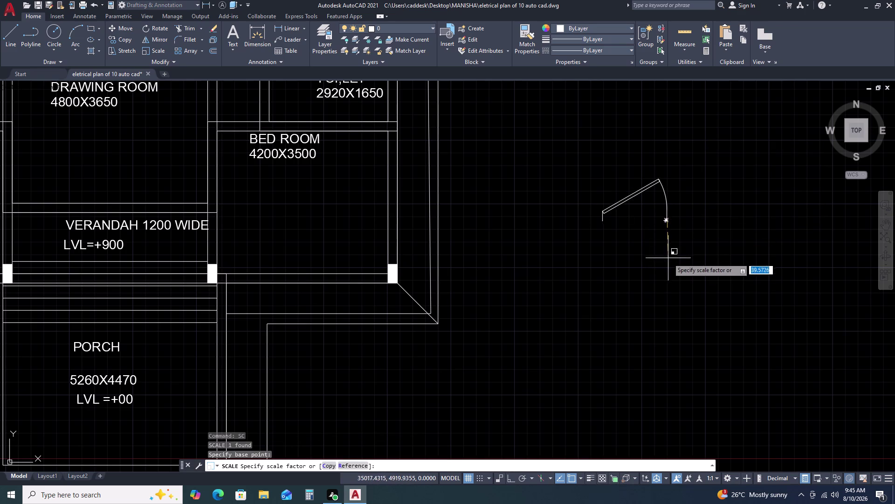
click(669, 257)
click(681, 209)
click(664, 218)
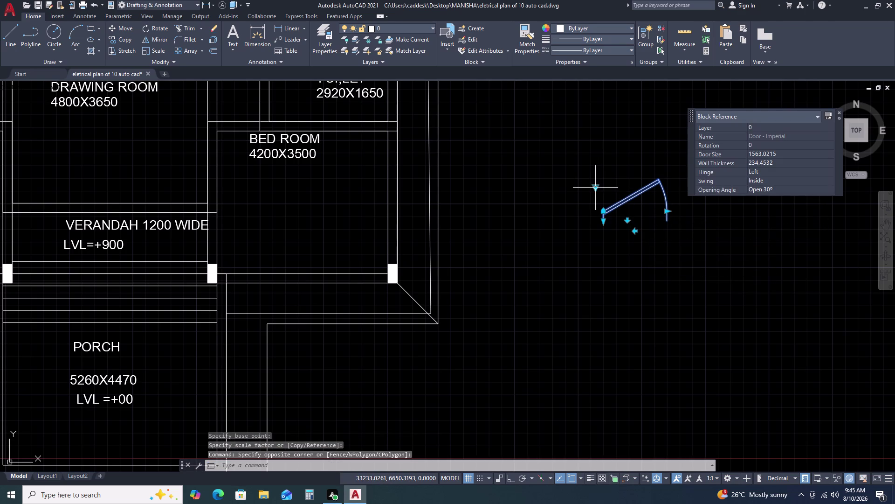
Swing the door open to 90 degrees and select it.
click(597, 185)
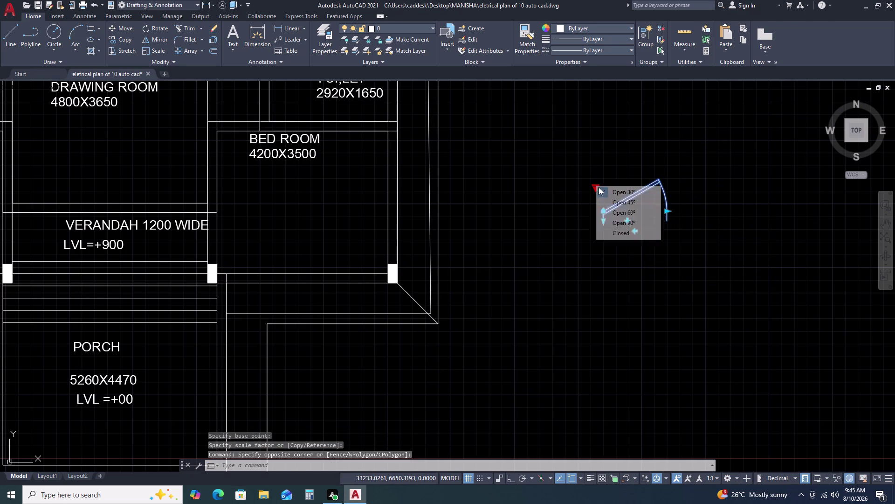
click(621, 221)
click(676, 162)
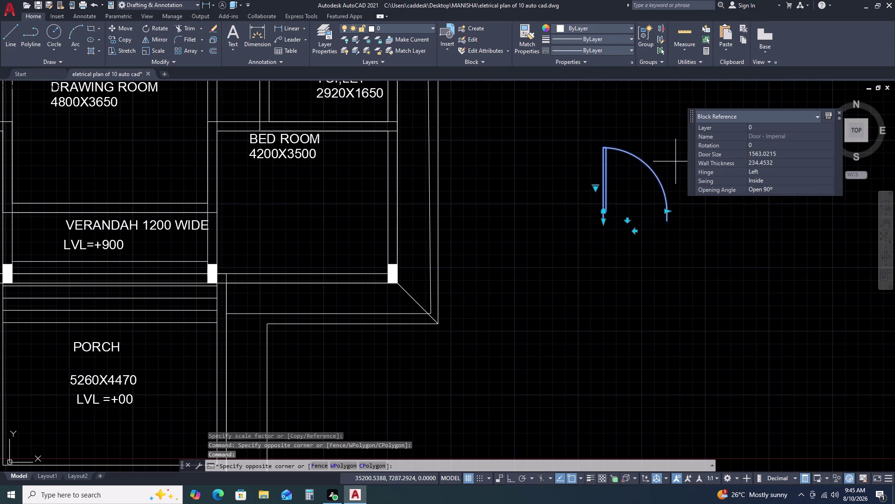
click(572, 219)
Scale the door from its lower-left corner, referencing its width, to 1000.
text(S)
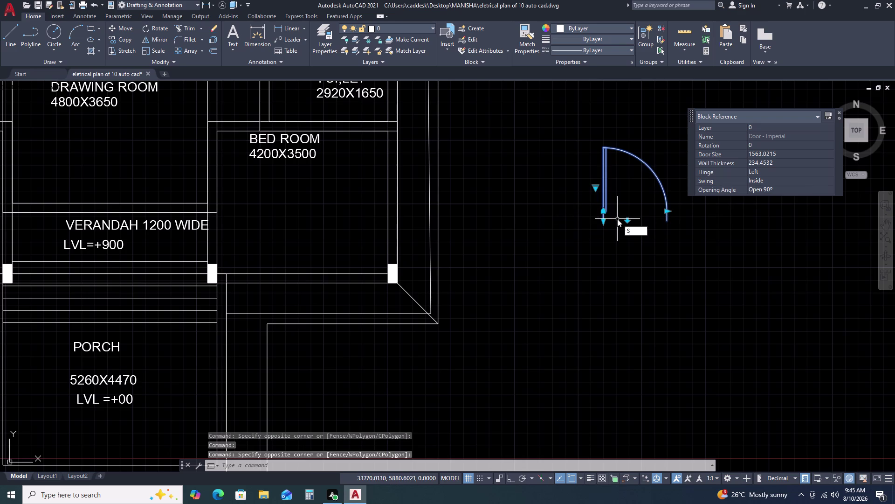
text(C)
key(space)
click(604, 222)
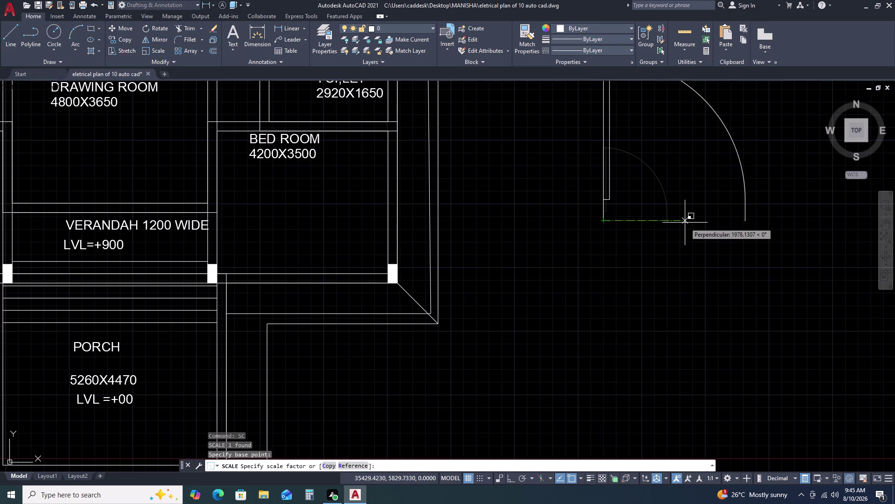
text(R)
key(space)
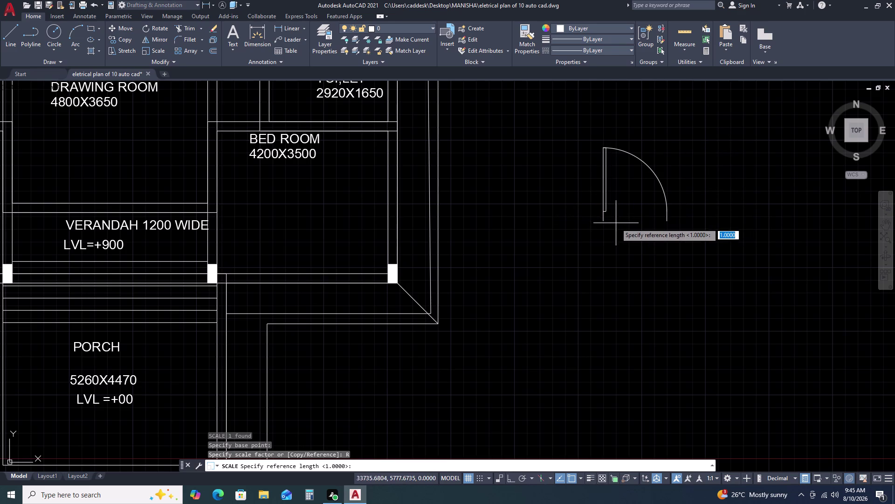
click(605, 222)
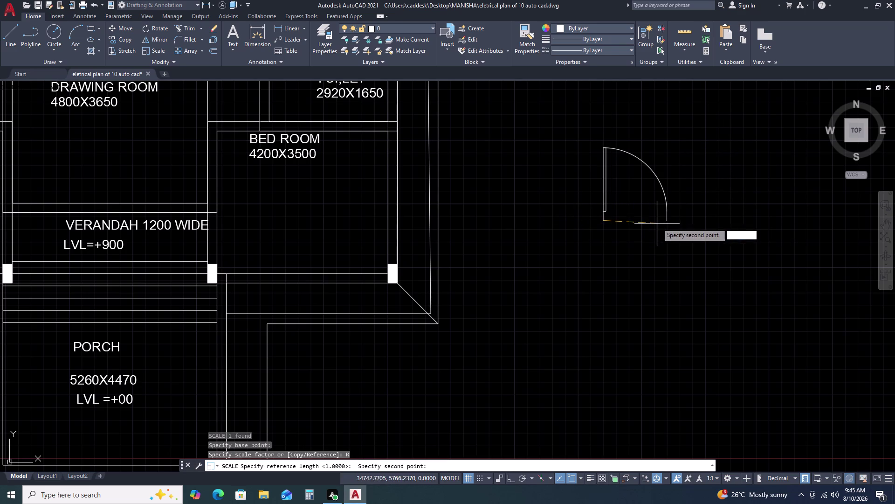
click(666, 221)
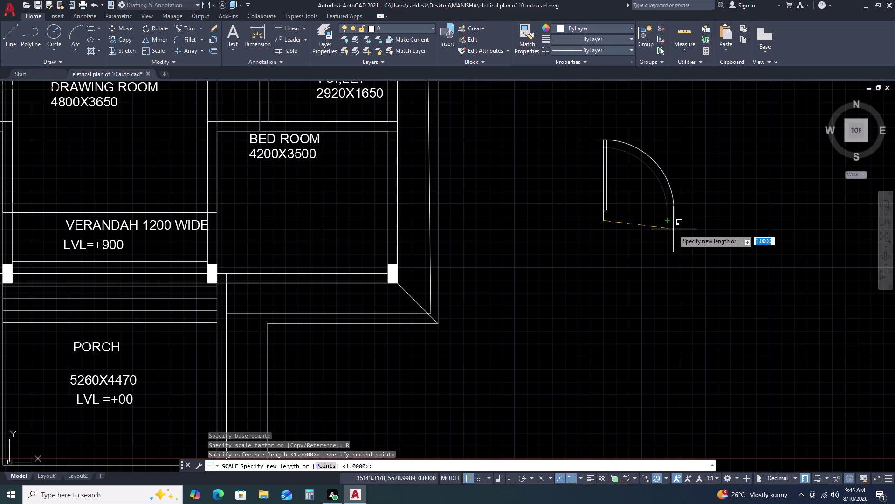
scroll(up, 3)
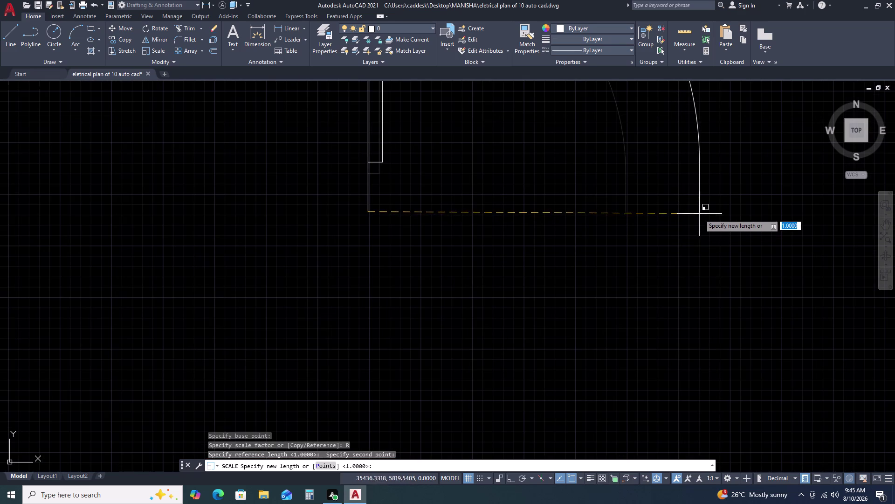
key(F8)
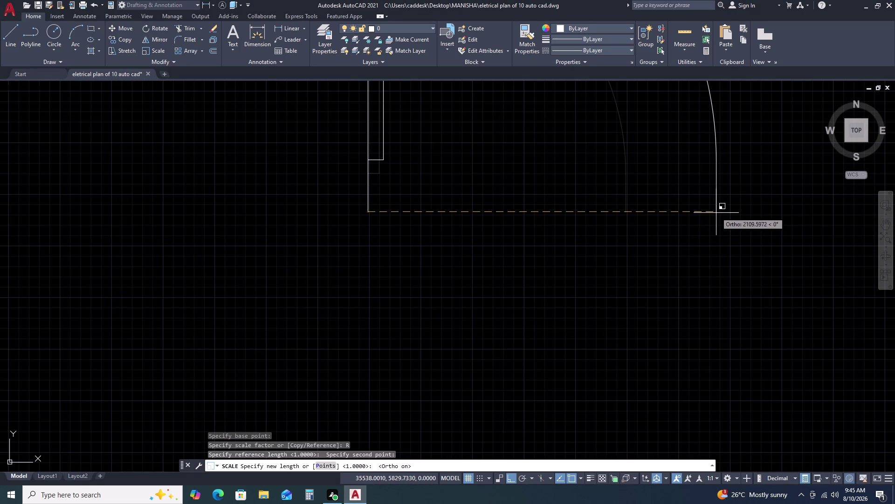
text(100)
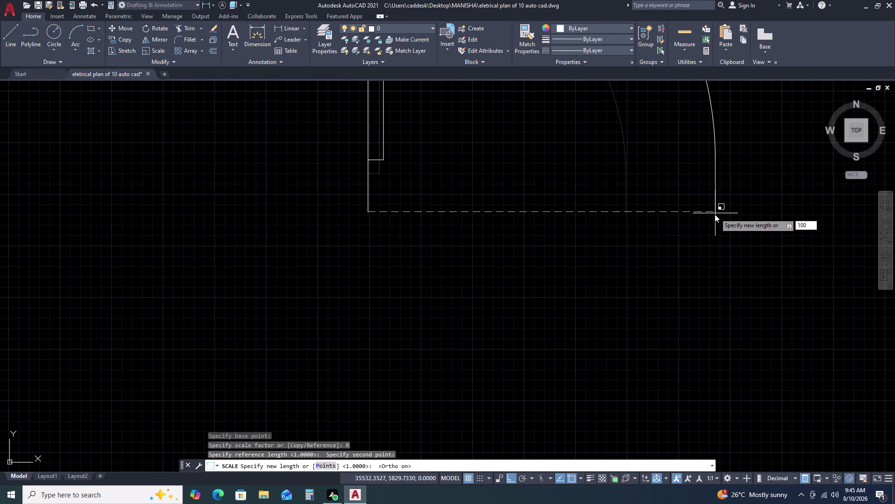
text(0)
key(space)
scroll(down, 3)
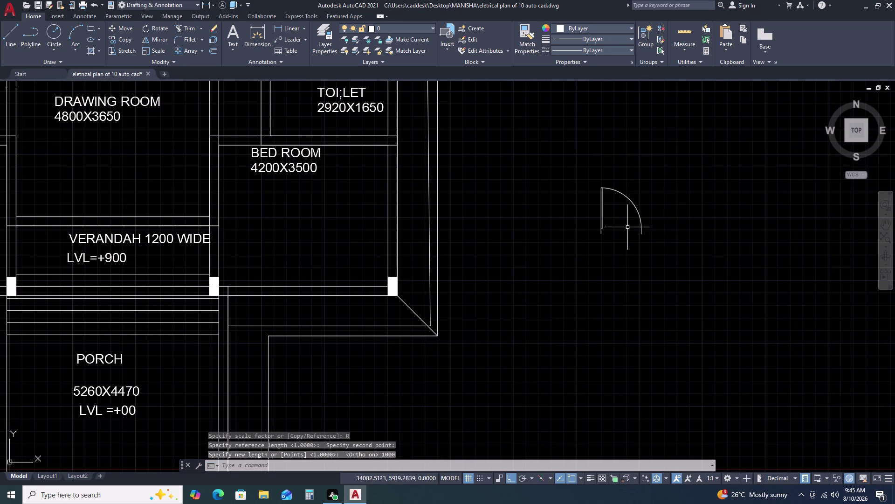
Mirror the resized door block, keeping the original, to form a double door pair.
drag(680, 189, 671, 195)
click(597, 241)
key(m)
key(i)
key(space)
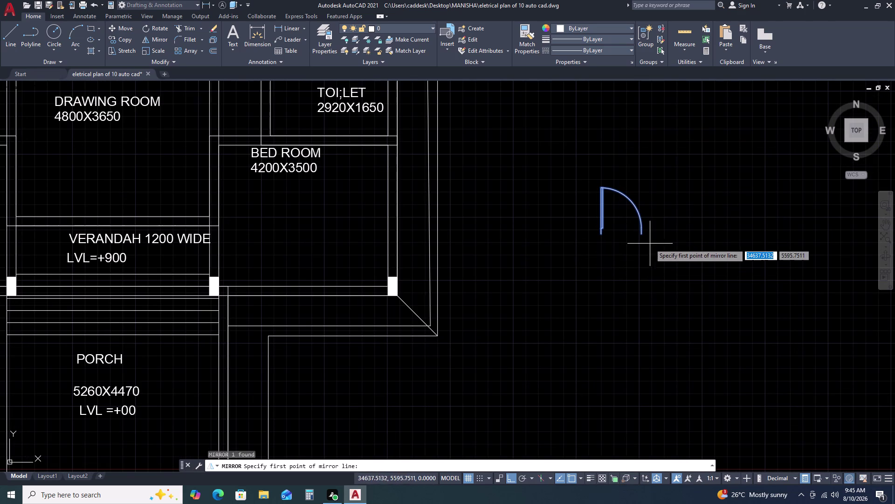
drag(644, 234, 643, 212)
click(635, 162)
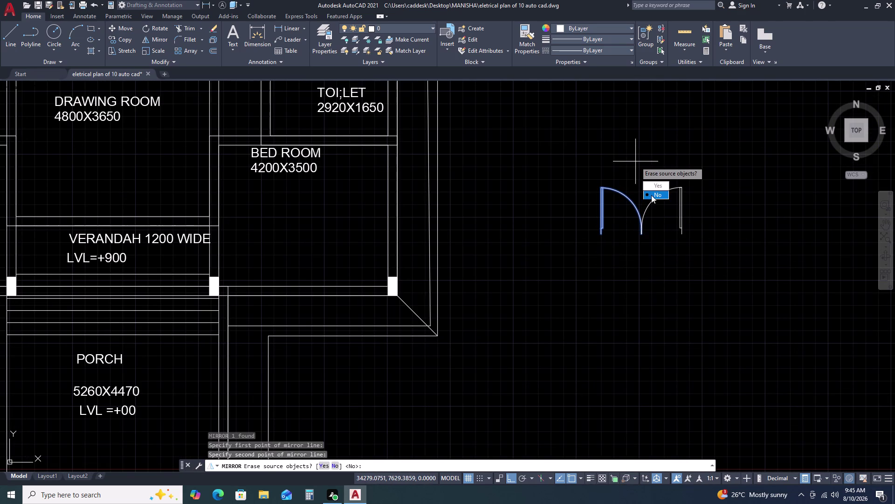
click(652, 195)
scroll(down, 3)
middle_drag(688, 232, 668, 227)
scroll(up, 3)
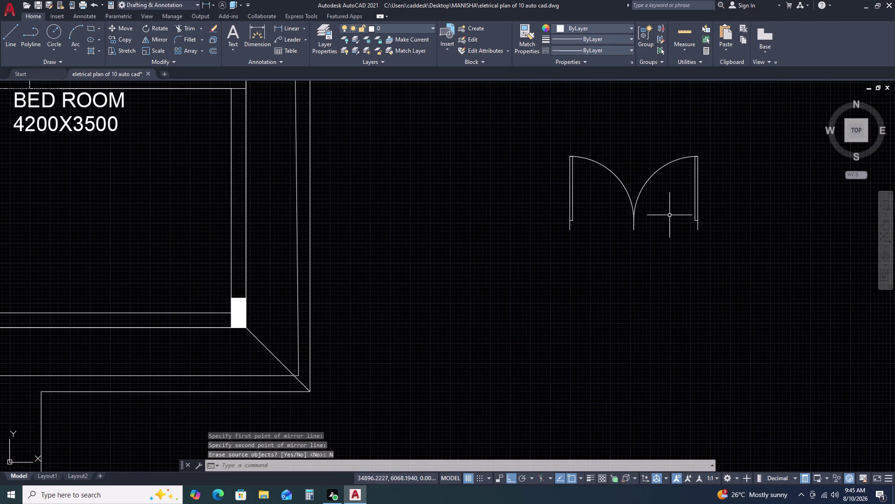
scroll(down, 3)
scroll(down, 3)
scroll(up, 3)
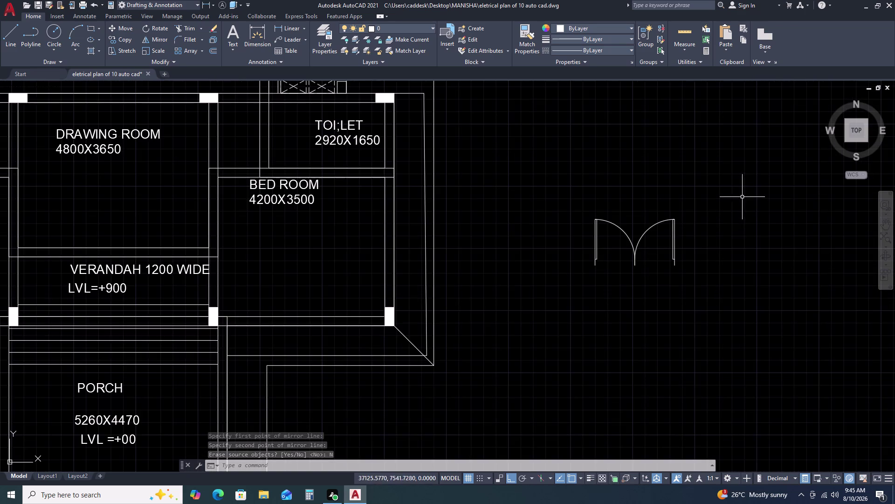
scroll(down, 3)
Select both door leaves and try moving them, cancelling the attempts.
click(734, 213)
click(640, 246)
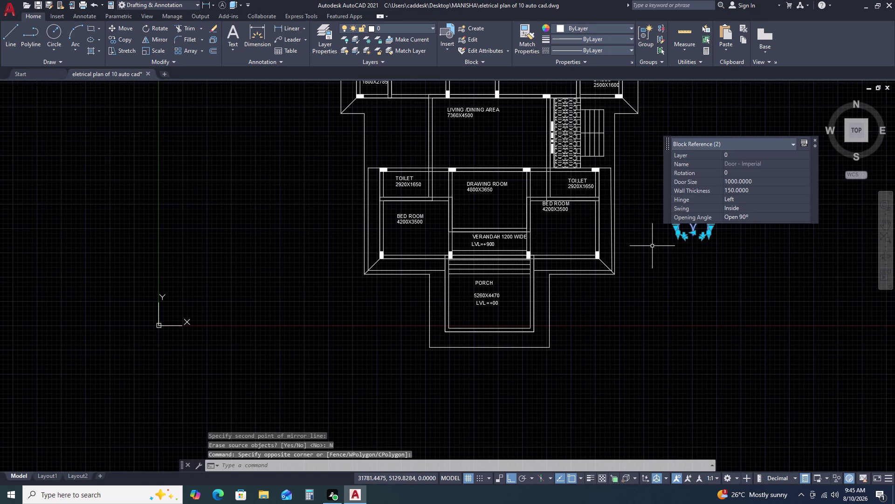
key(m)
key(space)
key(Escape)
drag(743, 203, 734, 207)
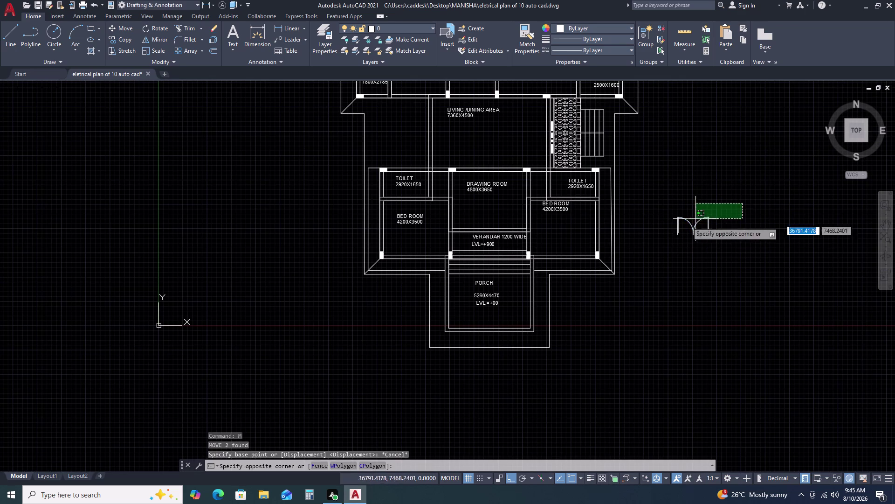
drag(638, 253, 642, 252)
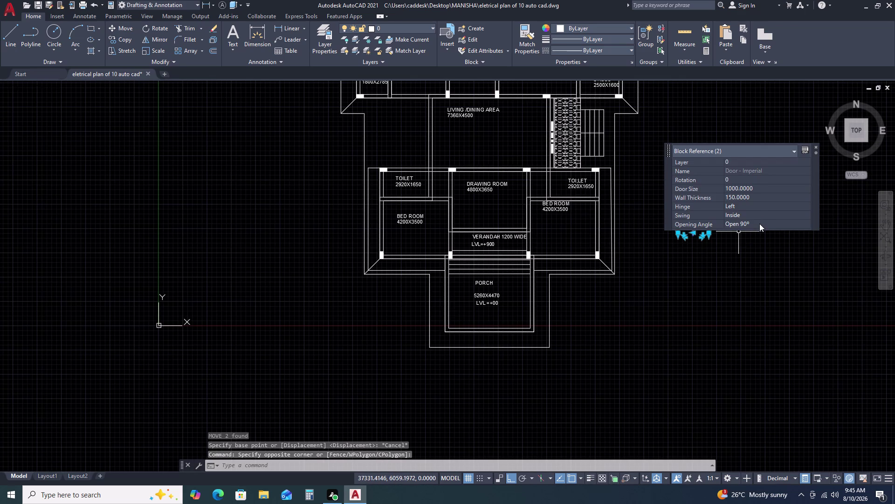
key(Escape)
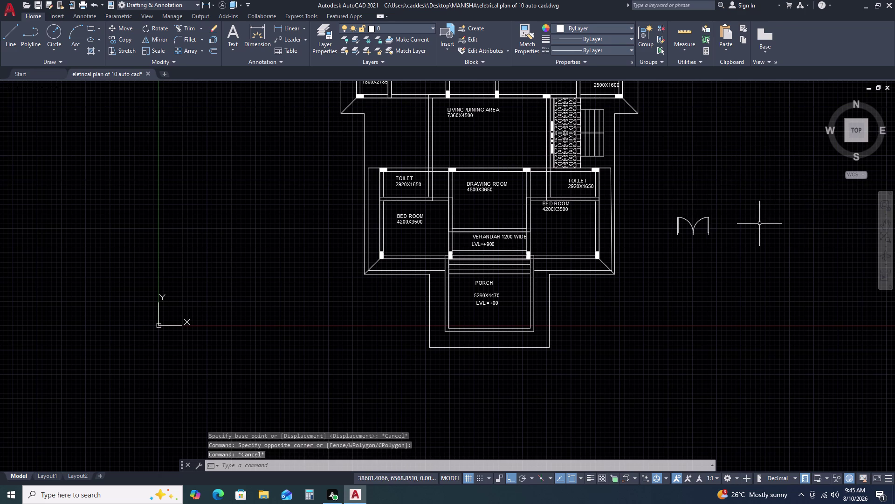
click(746, 204)
click(657, 253)
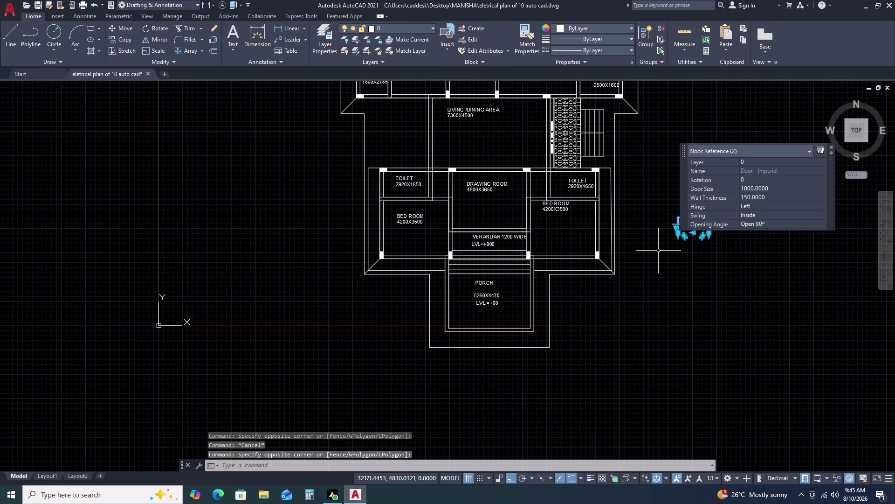
text(M)
key(space)
click(667, 252)
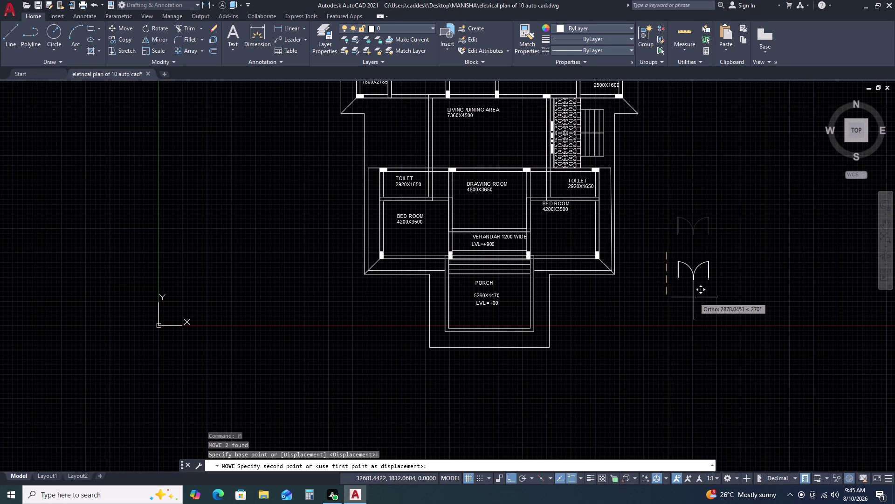
key(Escape)
Rotate the two door blocks 270° so the double door opens upward.
double_click(738, 208)
double_click(643, 260)
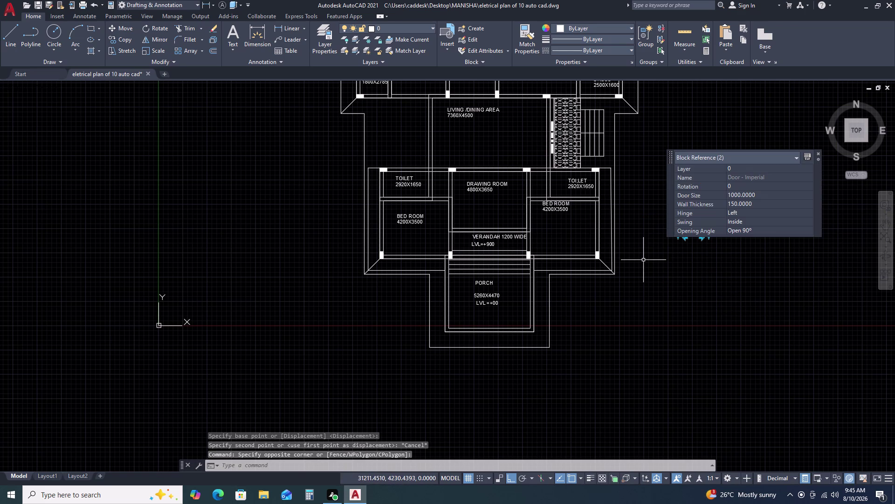
text(RO)
key(space)
click(668, 244)
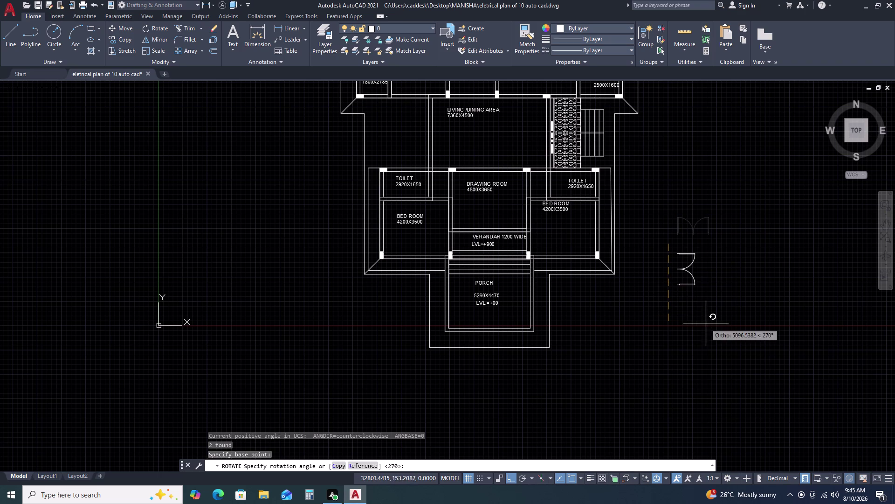
click(751, 231)
scroll(up, 3)
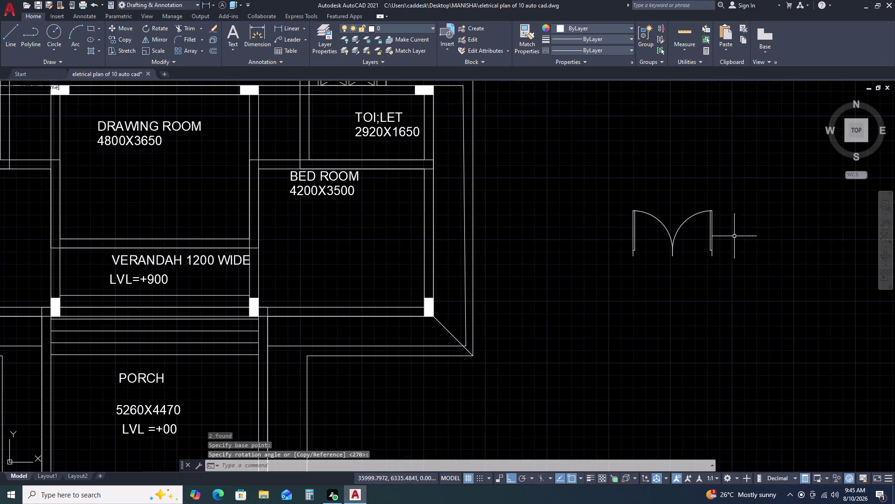
Reselect both door blocks and begin moving the double door.
click(749, 220)
click(675, 269)
click(655, 202)
click(575, 252)
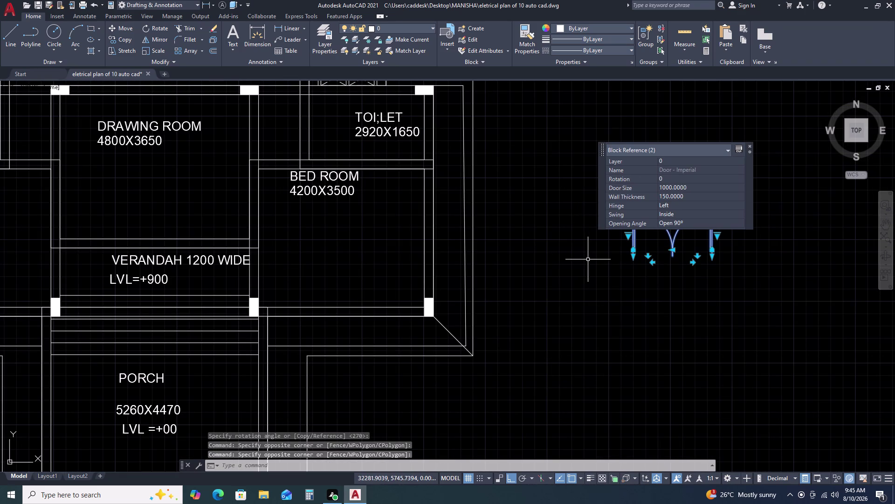
key(m)
key(space)
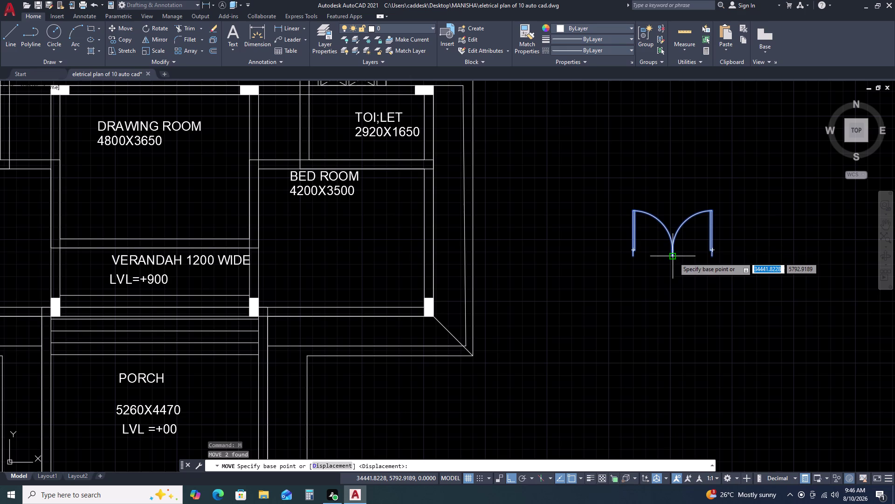
With Ortho off, drop the double door by its bottom midpoint onto the drawing room–verandah wall.
double_click(674, 257)
key(F8)
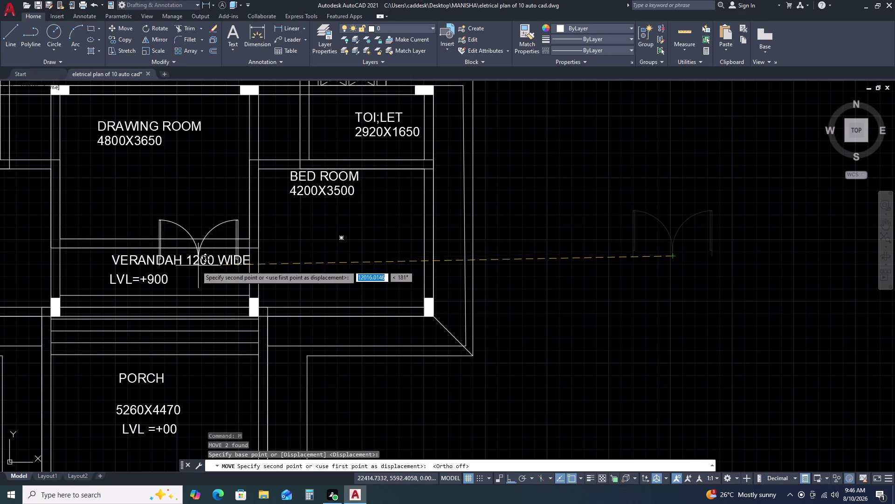
scroll(up, 3)
scroll(down, 3)
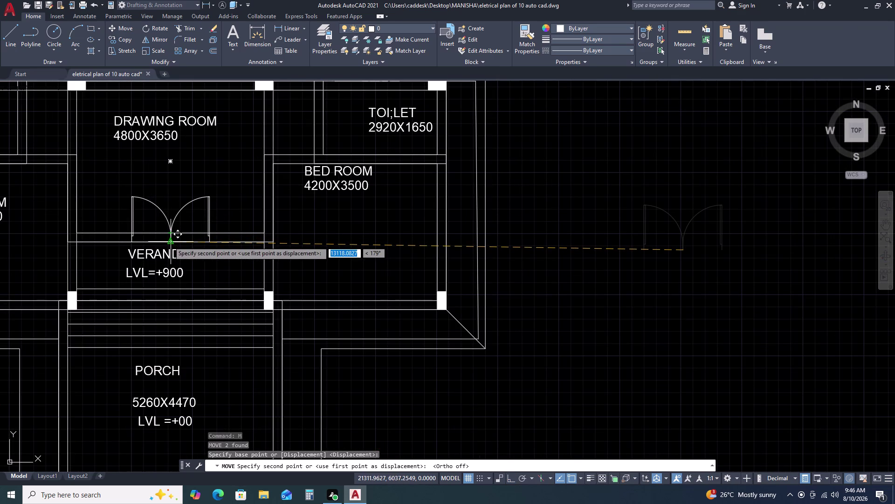
click(169, 241)
scroll(down, 3)
middle_drag(217, 236, 404, 225)
scroll(up, 3)
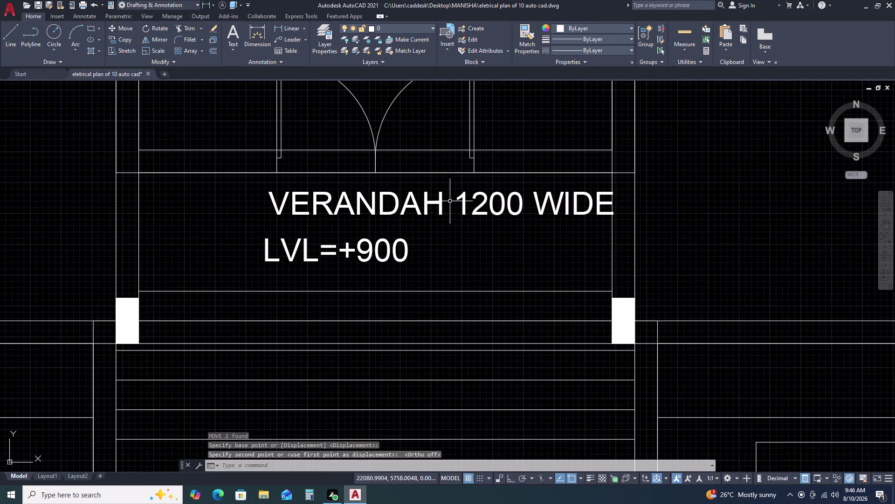
scroll(up, 3)
middle_drag(485, 251, 514, 296)
Draw a wall line from the right wall to the door jamb.
text(L)
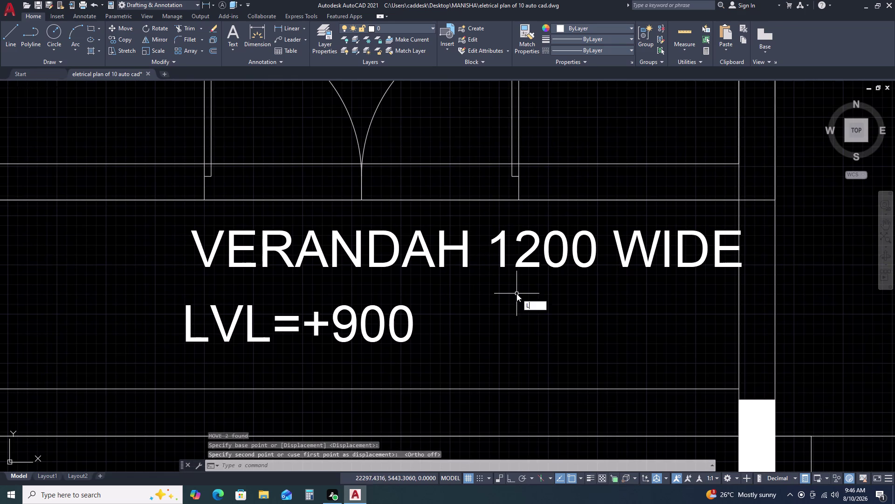
key(space)
click(517, 184)
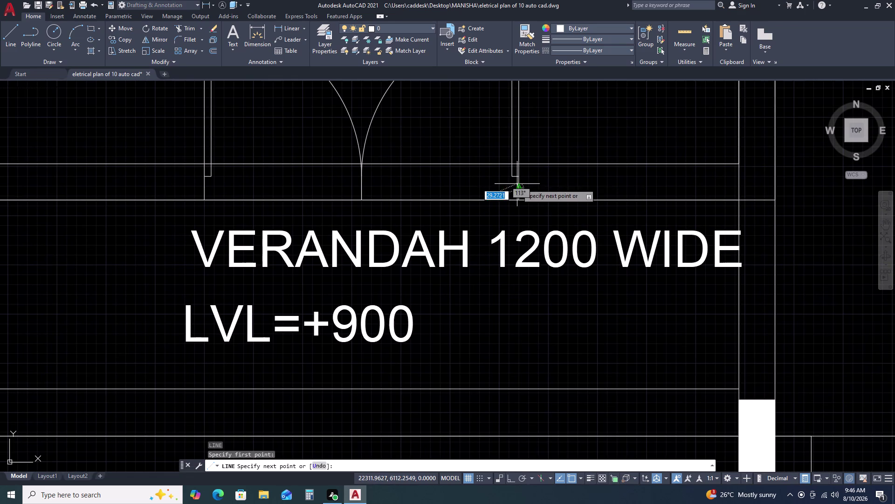
key(Escape)
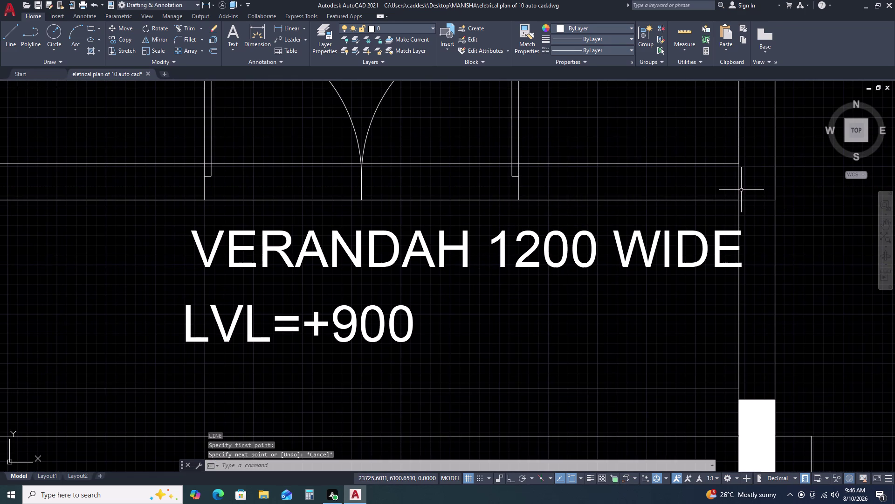
key(space)
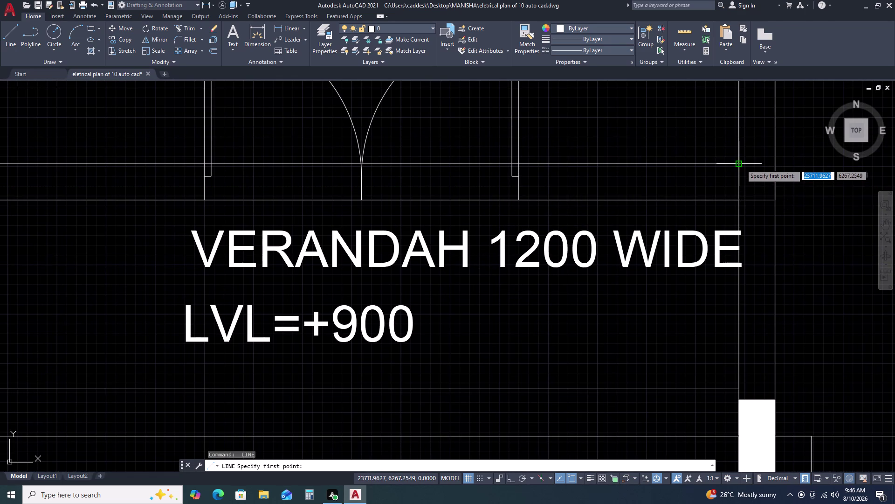
click(741, 164)
double_click(739, 199)
key(Escape)
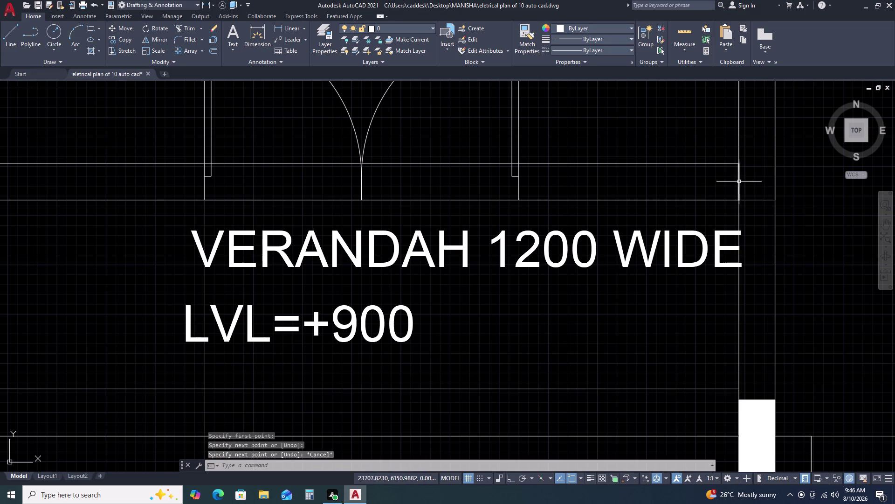
key(space)
click(740, 181)
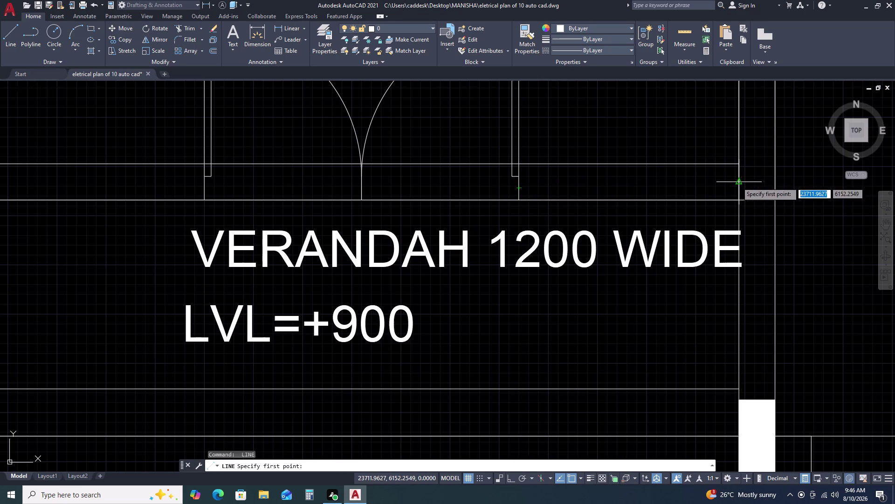
click(737, 182)
click(521, 180)
key(Escape)
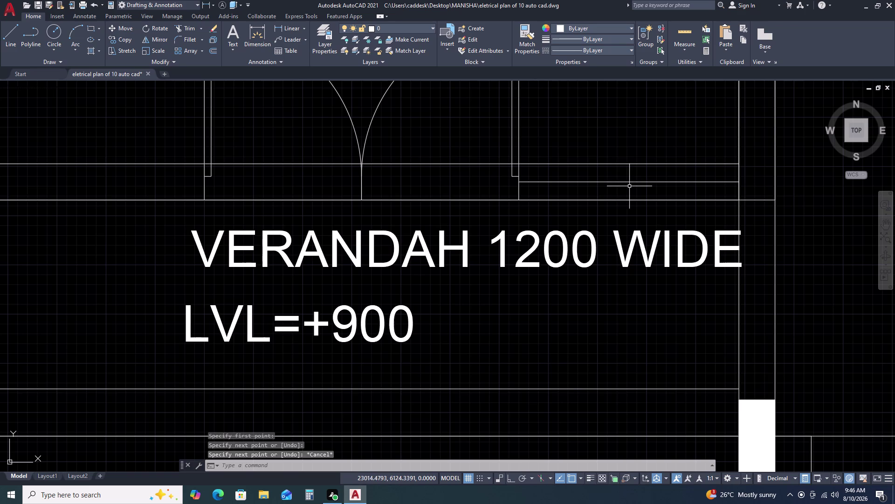
Draw a wall line from the left wall across to the other door jamb.
text(L)
key(space)
scroll(down, 3)
scroll(up, 3)
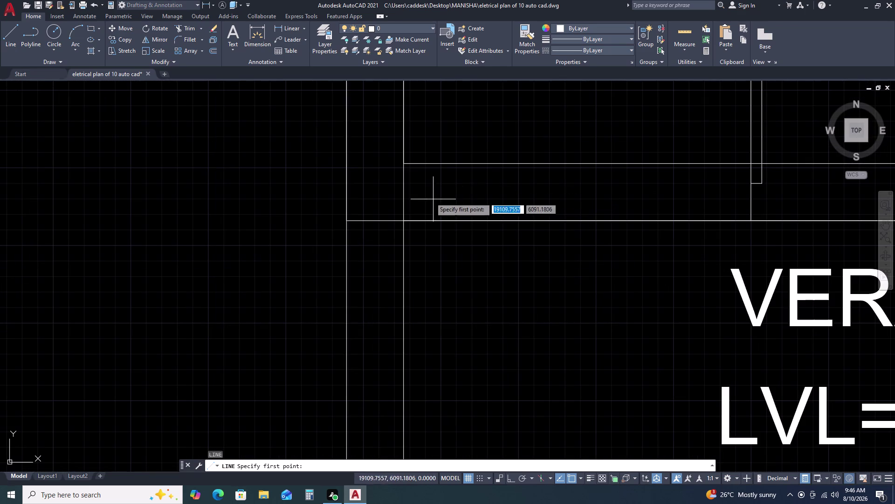
click(405, 164)
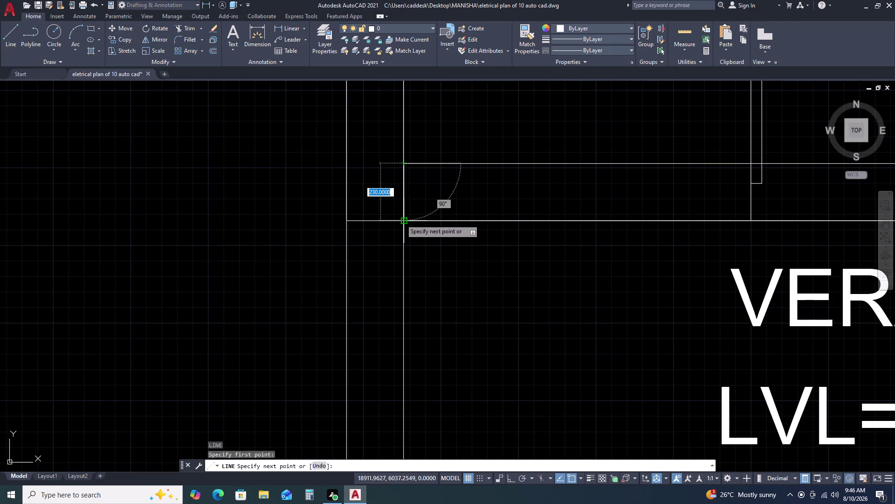
click(401, 219)
key(Escape)
key(space)
click(404, 193)
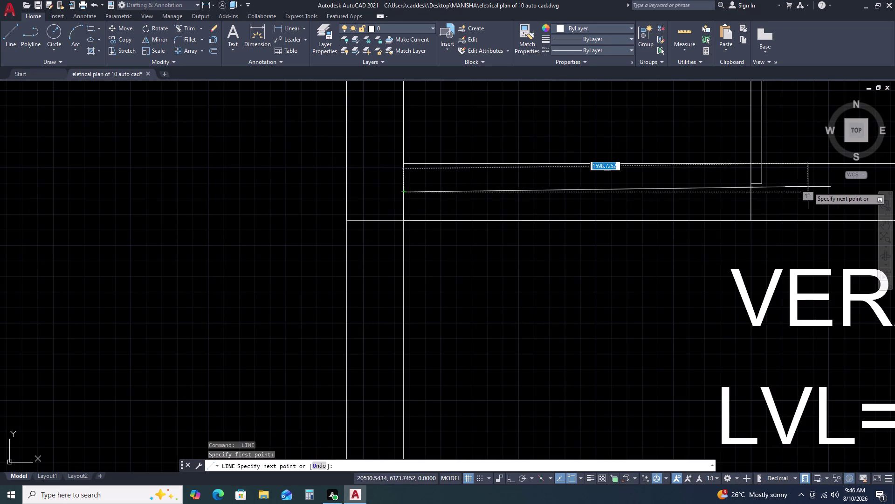
click(748, 192)
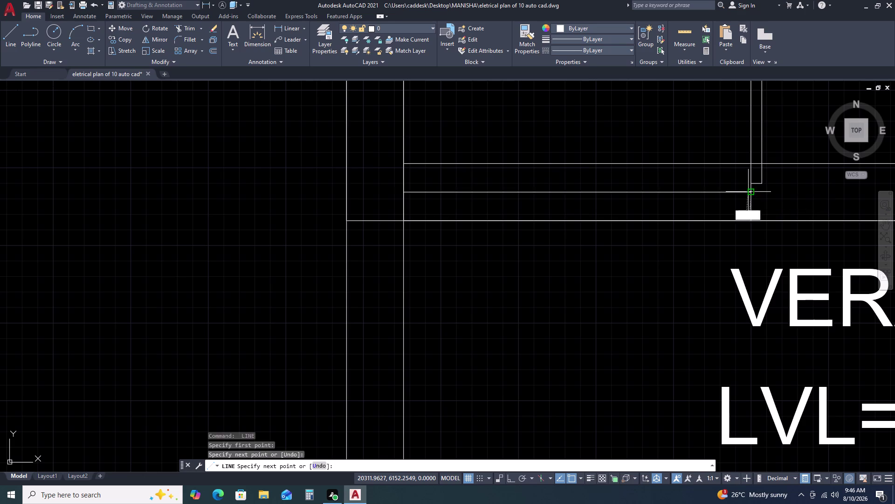
key(Escape)
Zoom out and select the double door.
scroll(down, 3)
scroll(down, 3)
scroll(up, 3)
scroll(down, 3)
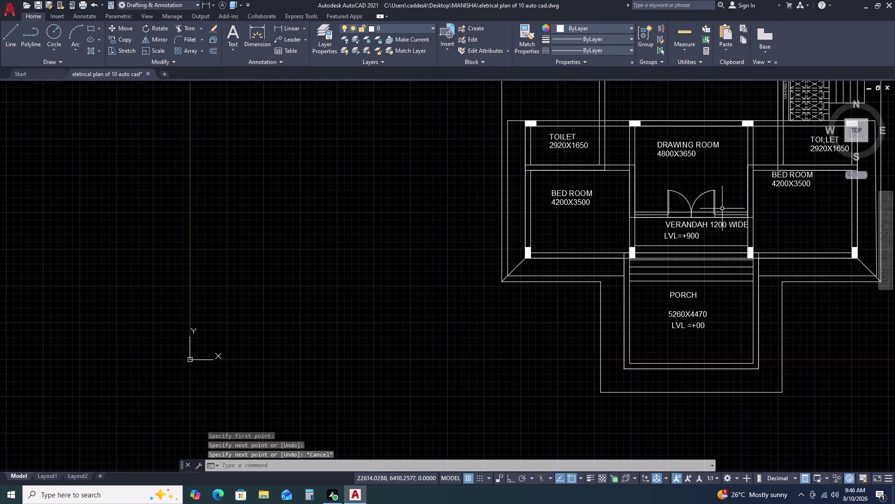
scroll(down, 3)
scroll(up, 3)
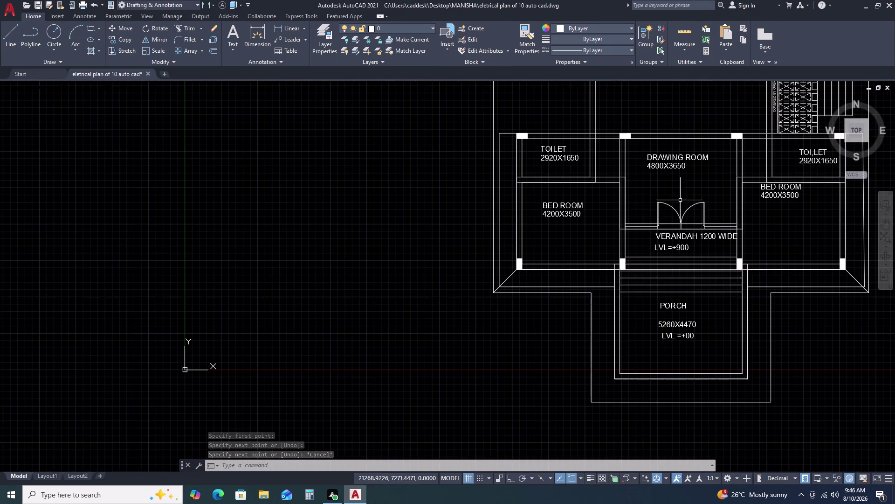
click(714, 199)
click(638, 206)
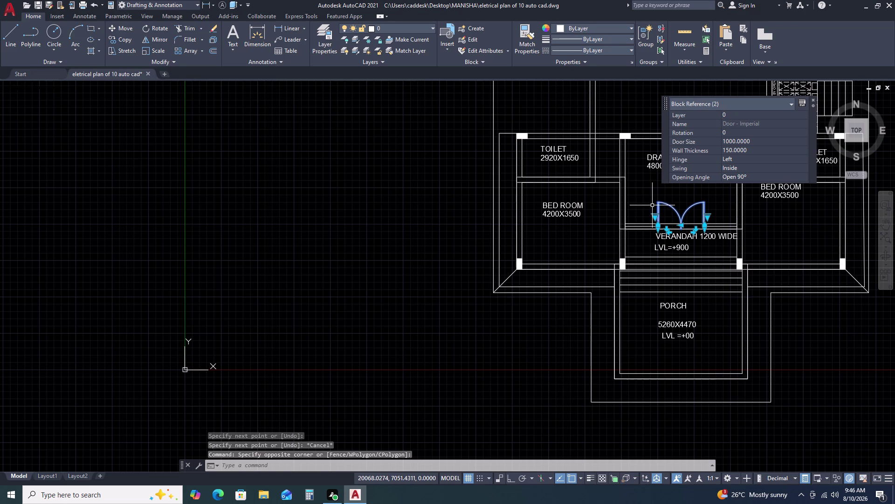
Copy the double door into the living/dining area.
key(c)
text(O)
key(space)
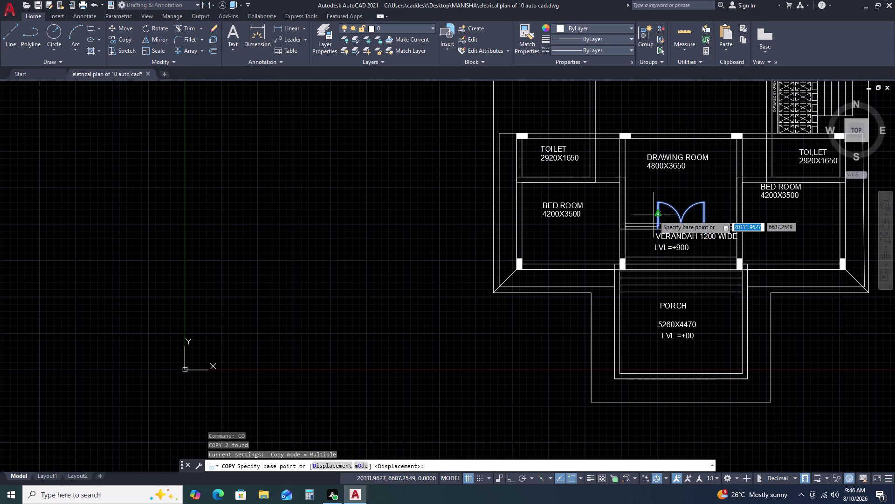
drag(653, 219, 656, 213)
double_click(694, 101)
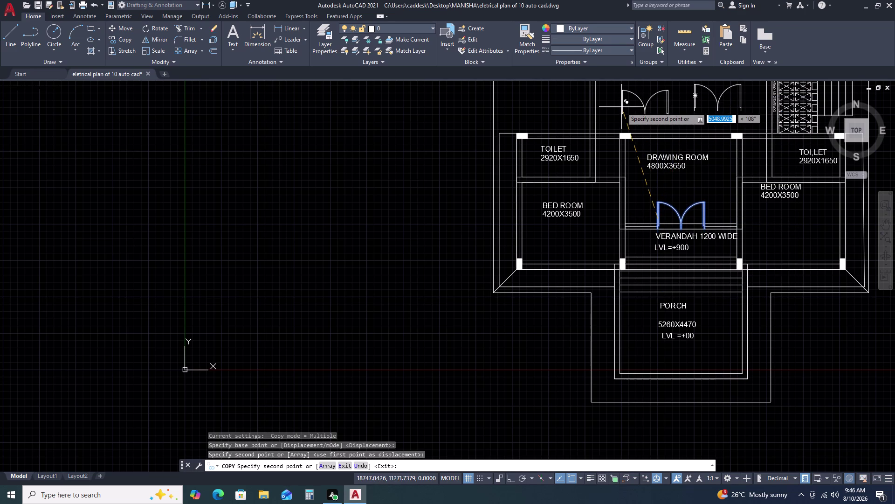
click(621, 107)
key(Escape)
scroll(down, 3)
middle_drag(726, 203, 708, 231)
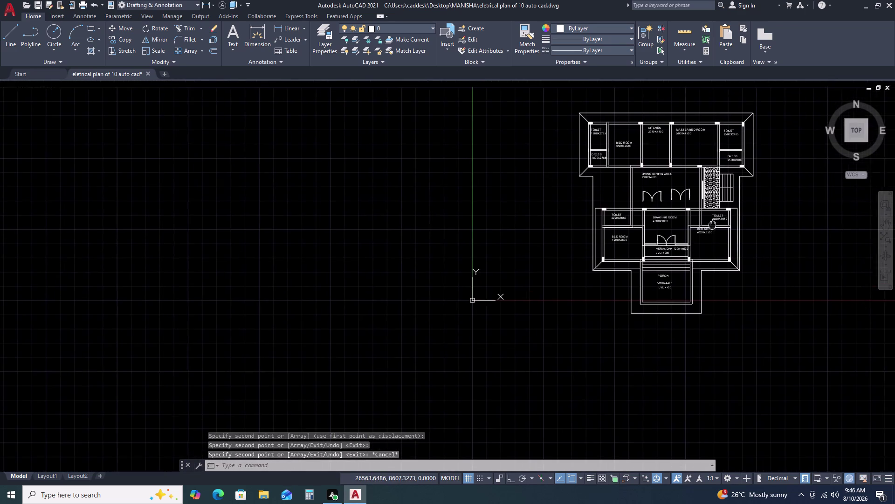
middle_drag(707, 231, 704, 237)
scroll(up, 3)
Delete the extra door copy and select the remaining one.
click(572, 196)
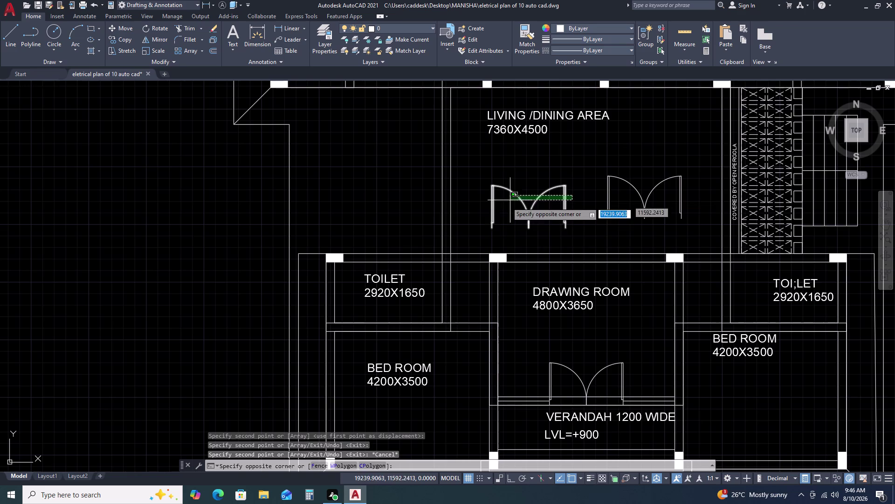
click(481, 216)
key(Delete)
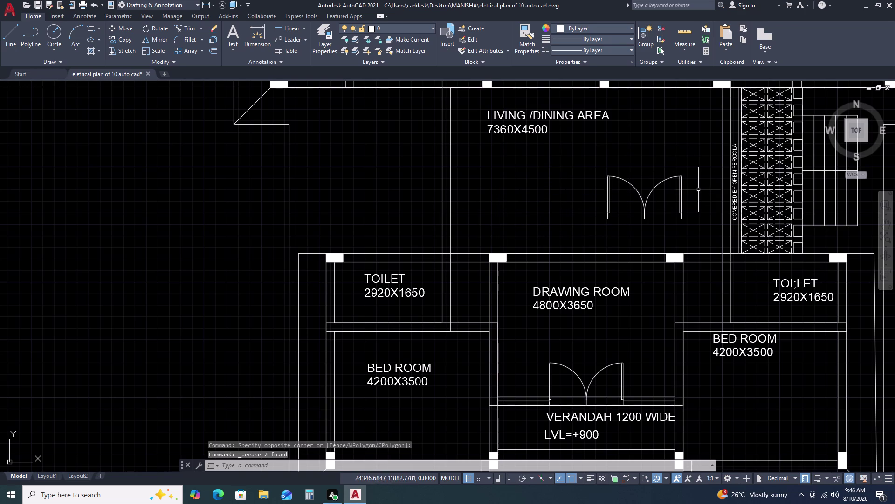
click(699, 190)
click(570, 192)
Rotate the door copy upright with Ortho turned on.
text(R)
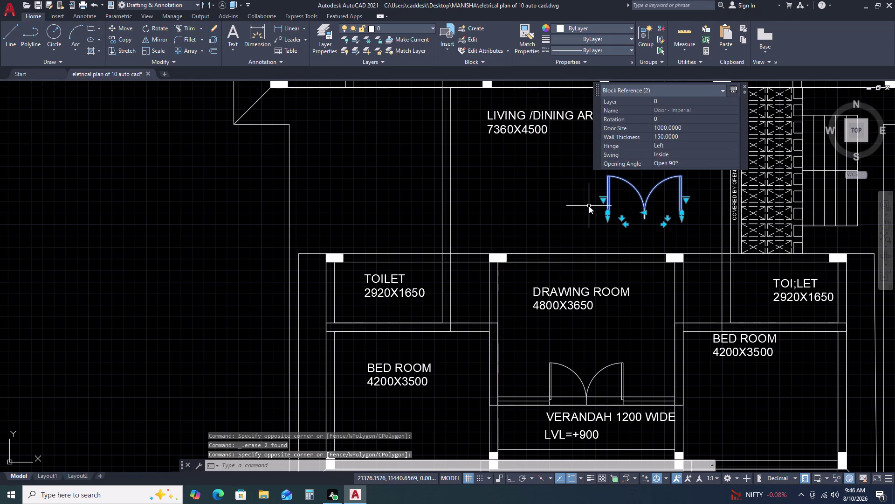
text(O)
key(space)
click(610, 204)
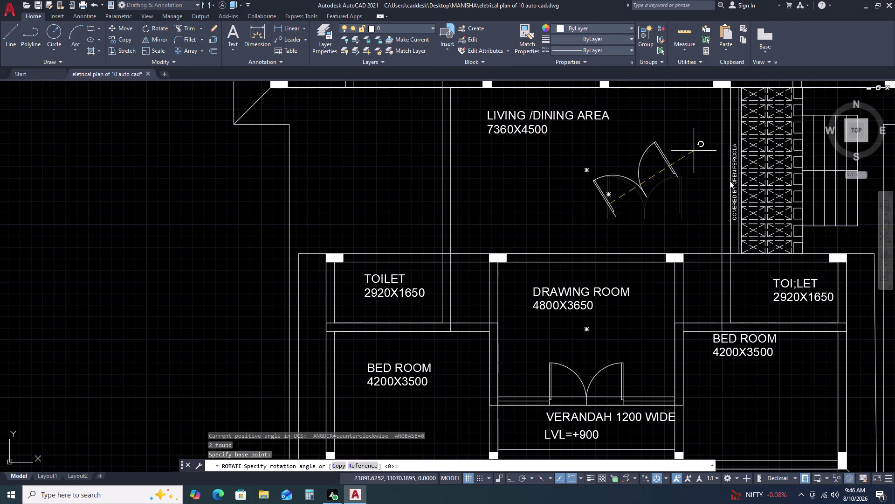
key(F8)
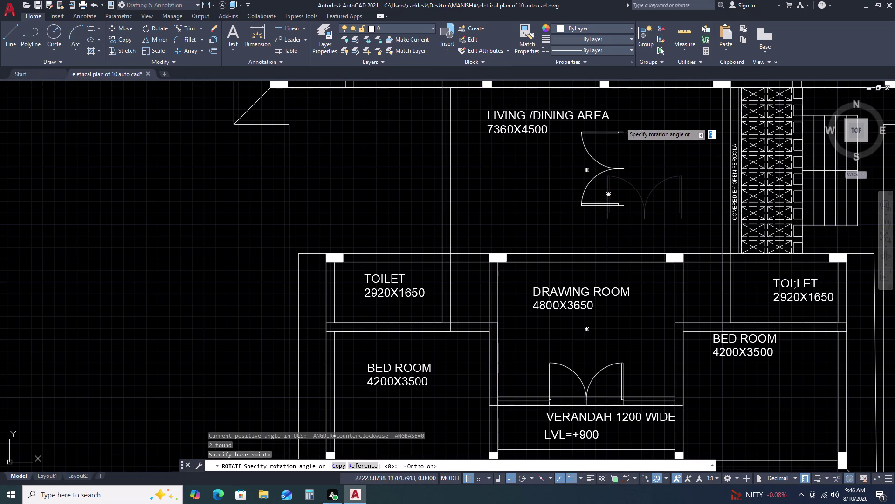
Select both door blocks, cancelling an accidentally started hatch.
click(618, 118)
double_click(626, 121)
click(600, 224)
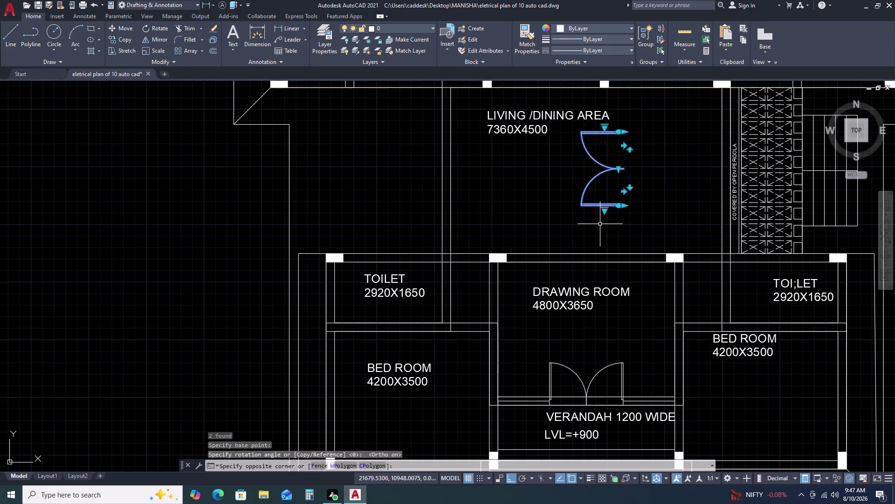
text(K)
key(space)
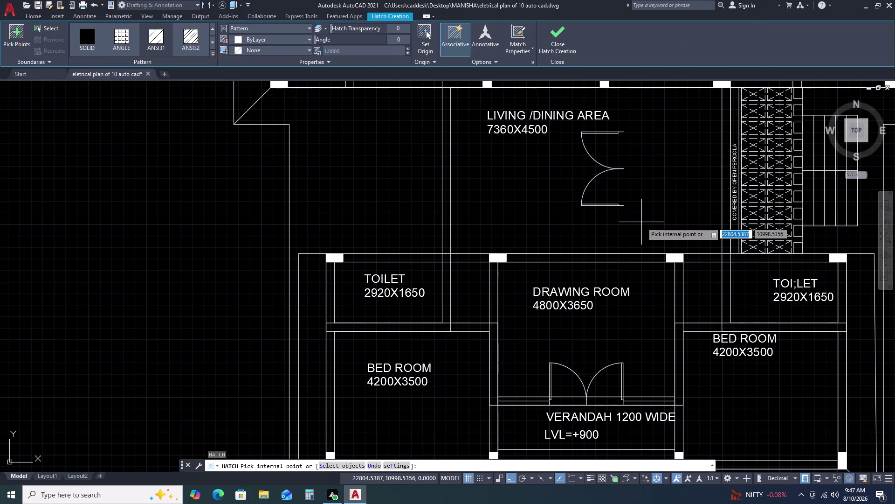
key(Escape)
key(Escape)
key(Escape)
click(632, 126)
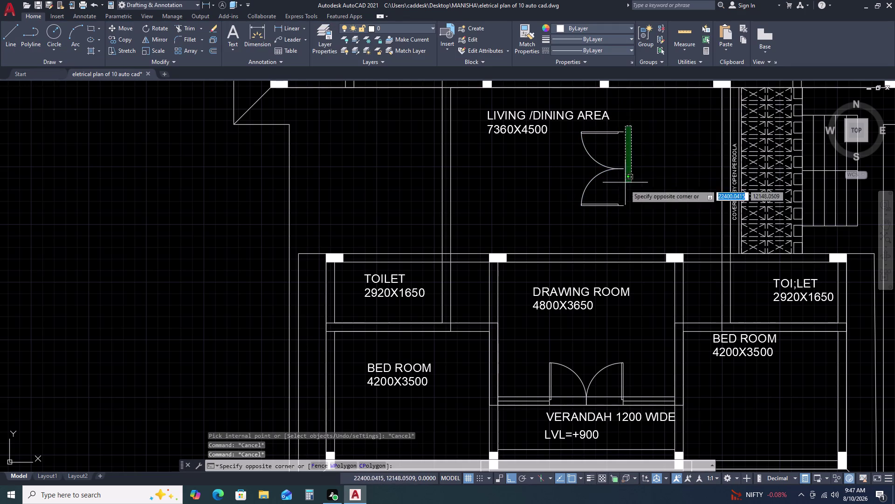
click(604, 208)
Move the doors onto the wall beside the pergola.
key(m)
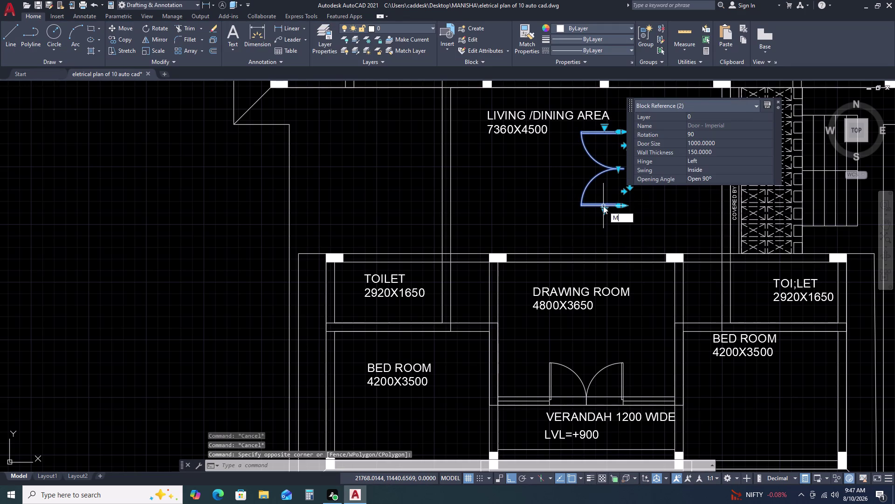
key(space)
click(625, 171)
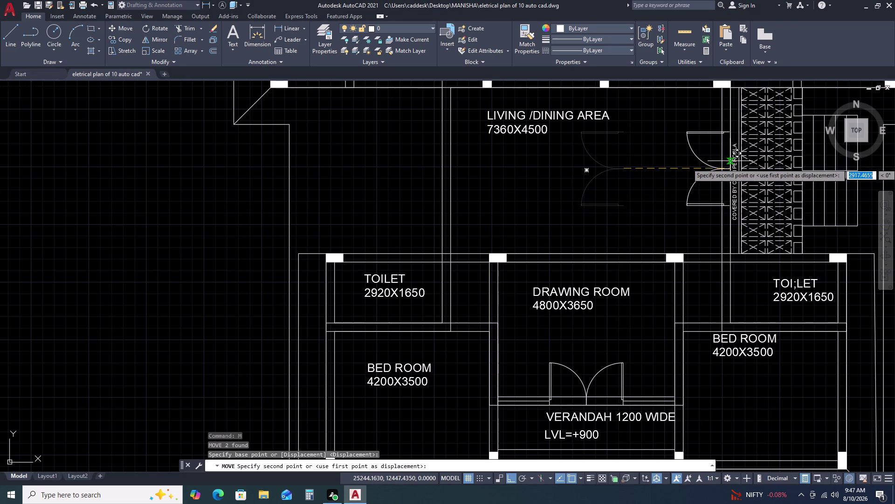
click(733, 169)
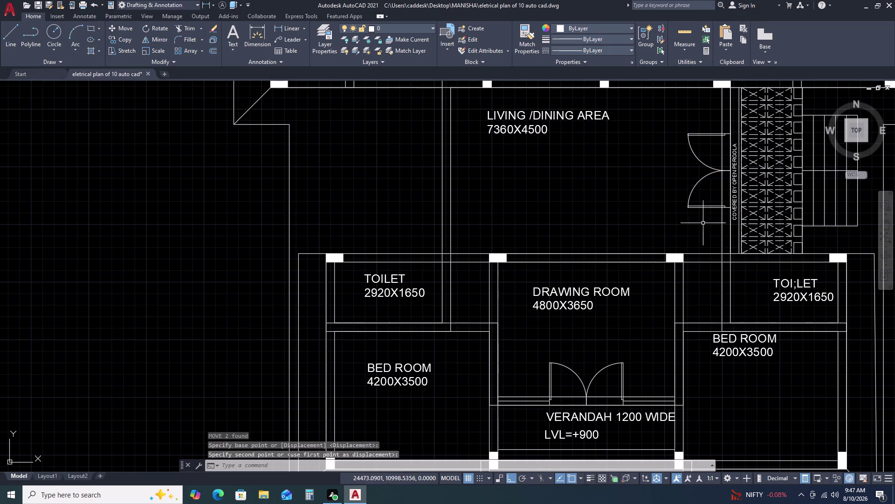
text(L)
key(space)
scroll(up, 3)
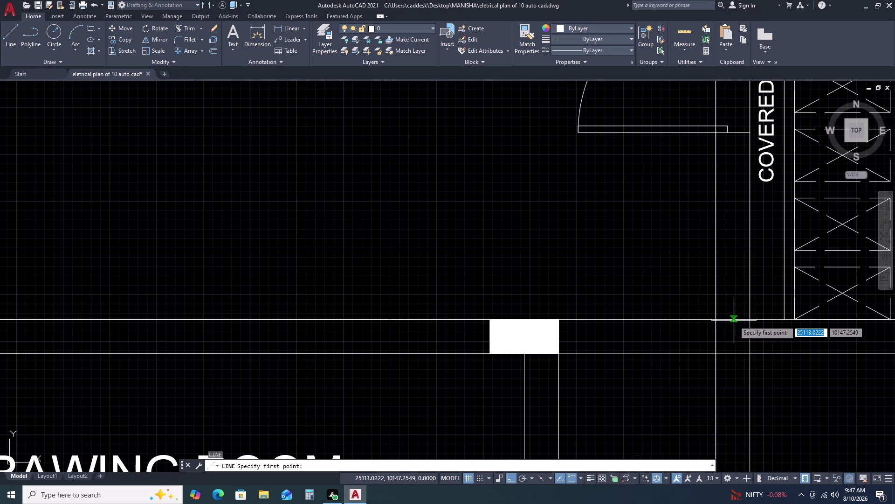
scroll(down, 3)
key(Escape)
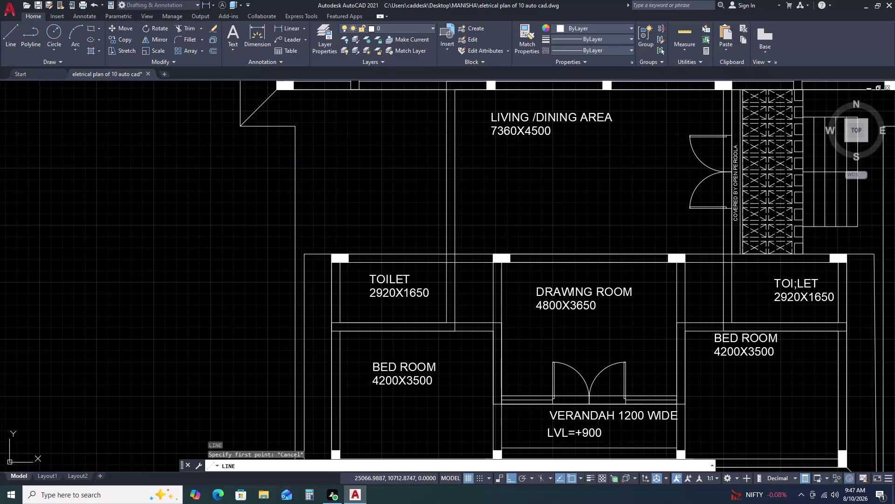
key(Escape)
key(Escape)
key(Escape)
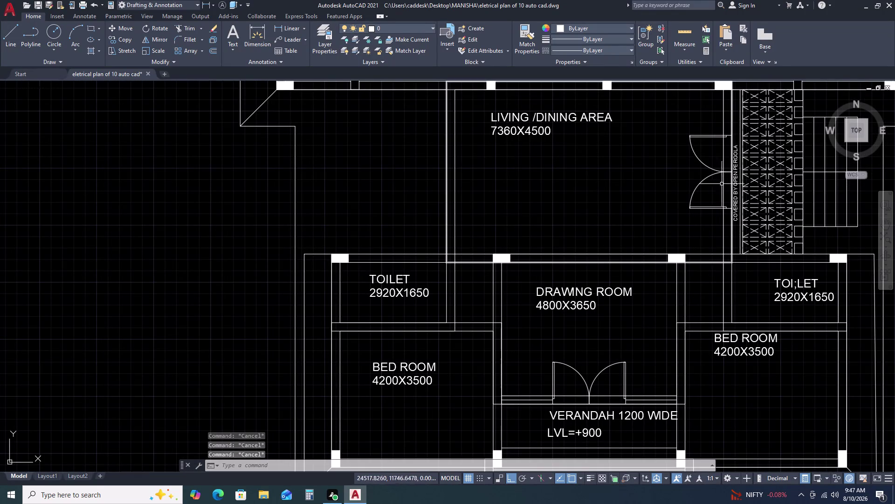
key(Escape)
Reposition the doors from their meeting point against the pergola wall.
drag(707, 124, 704, 133)
click(665, 231)
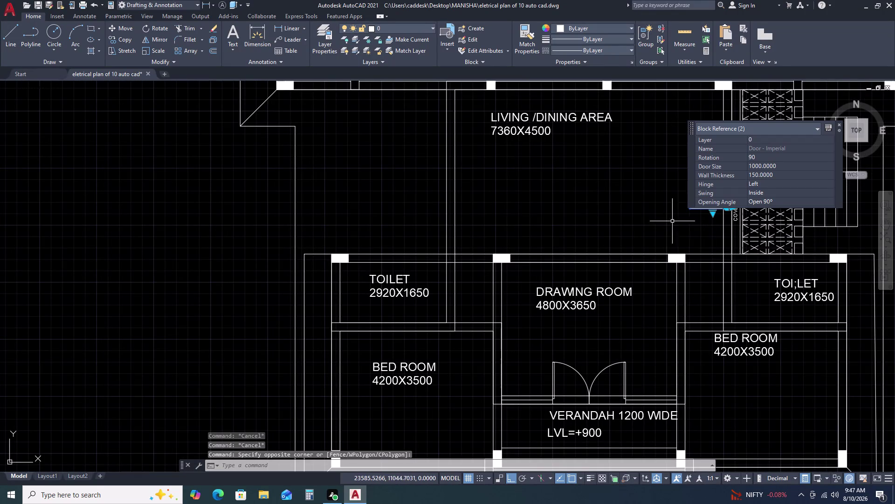
text(M)
key(space)
scroll(up, 3)
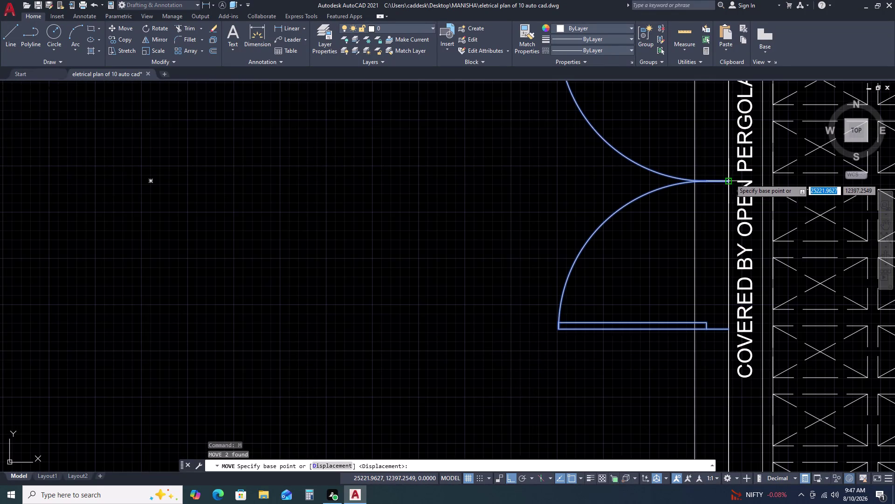
click(731, 180)
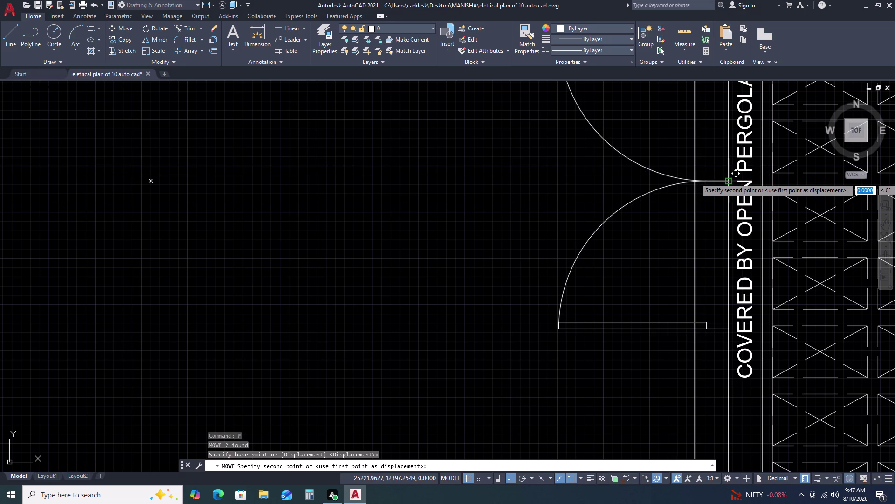
click(730, 178)
scroll(down, 3)
text(L)
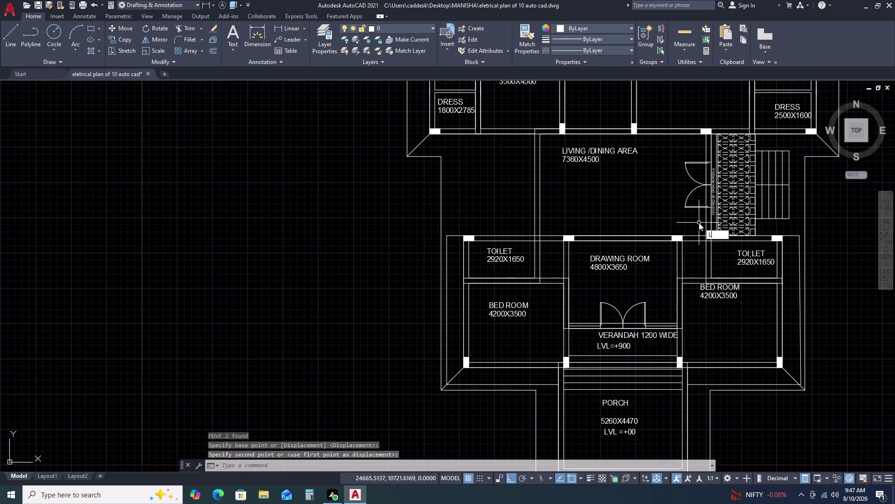
key(space)
scroll(up, 3)
scroll(down, 3)
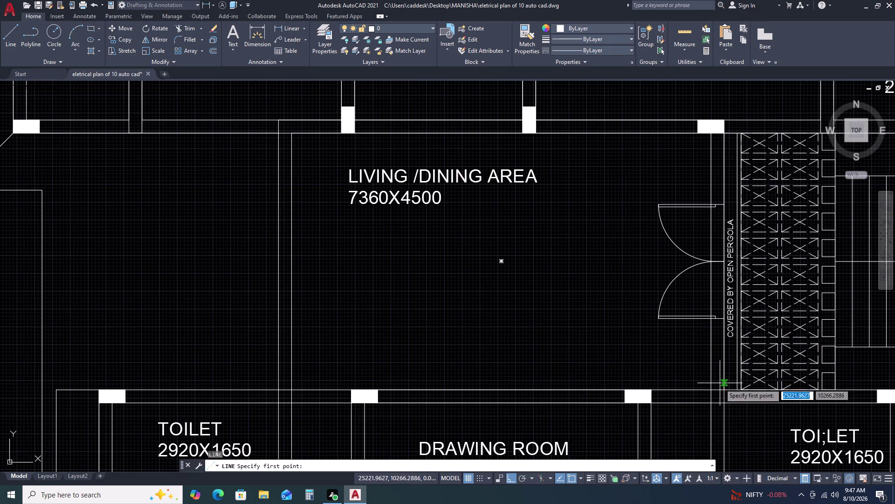
scroll(up, 3)
click(693, 397)
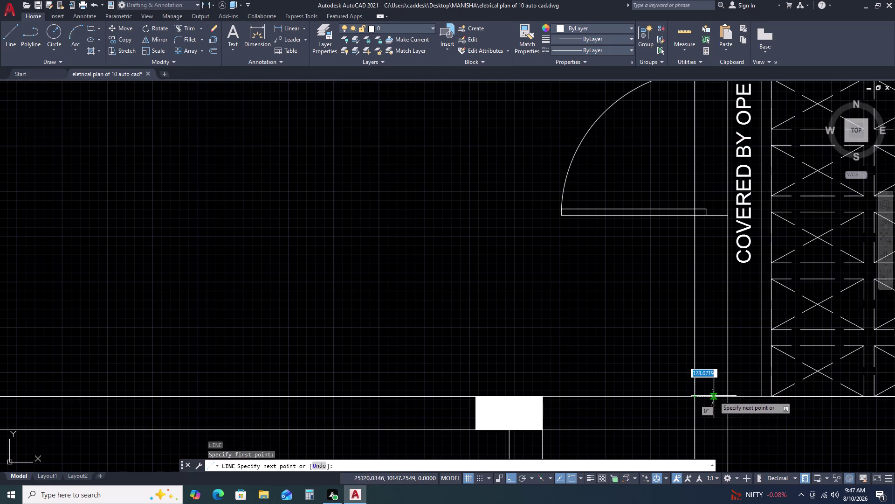
click(731, 398)
key(Escape)
key(space)
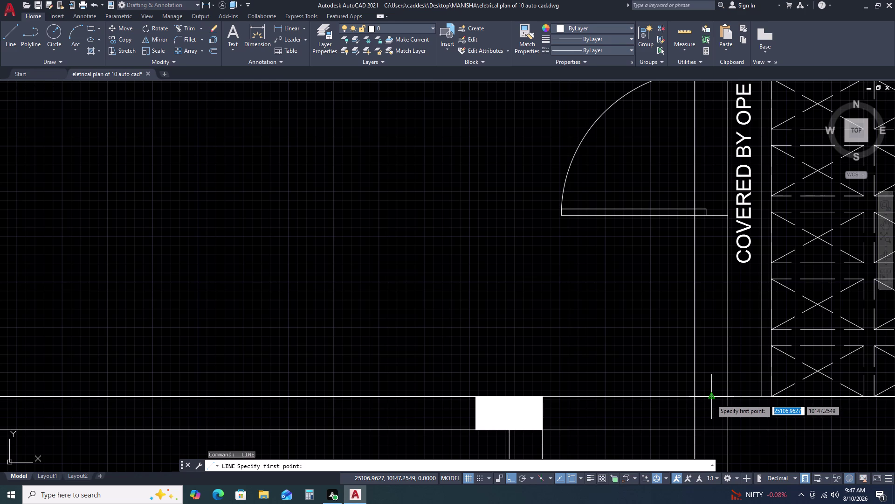
click(711, 399)
click(709, 217)
key(Escape)
scroll(down, 3)
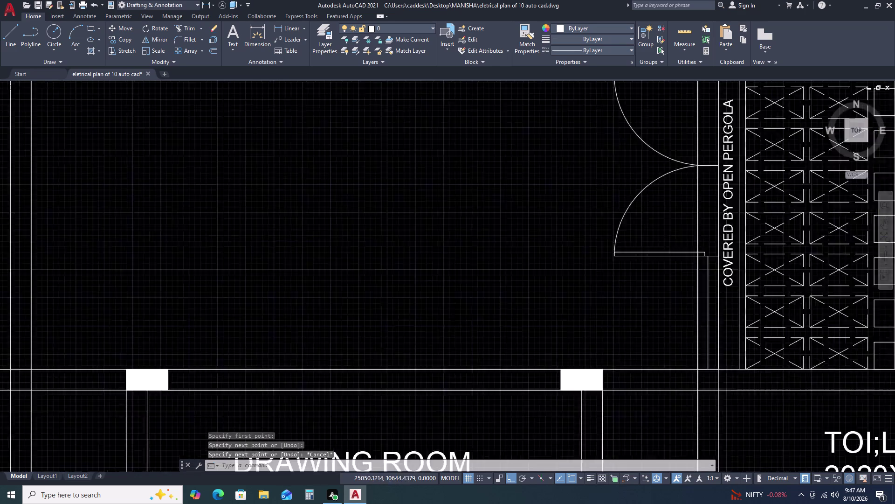
scroll(down, 3)
key(space)
scroll(up, 3)
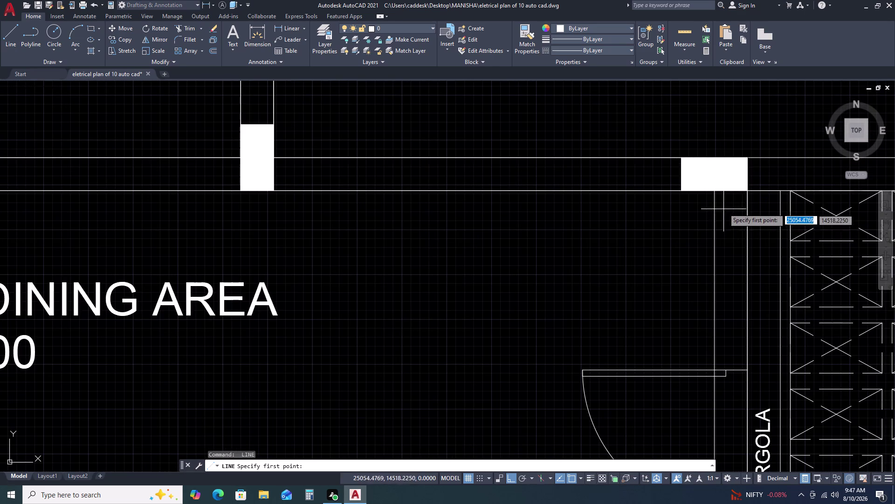
click(730, 191)
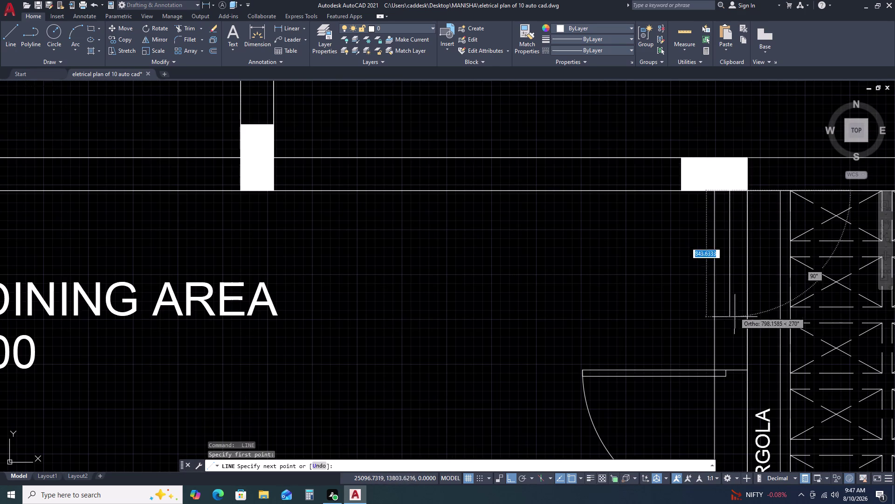
click(731, 368)
key(Escape)
scroll(down, 3)
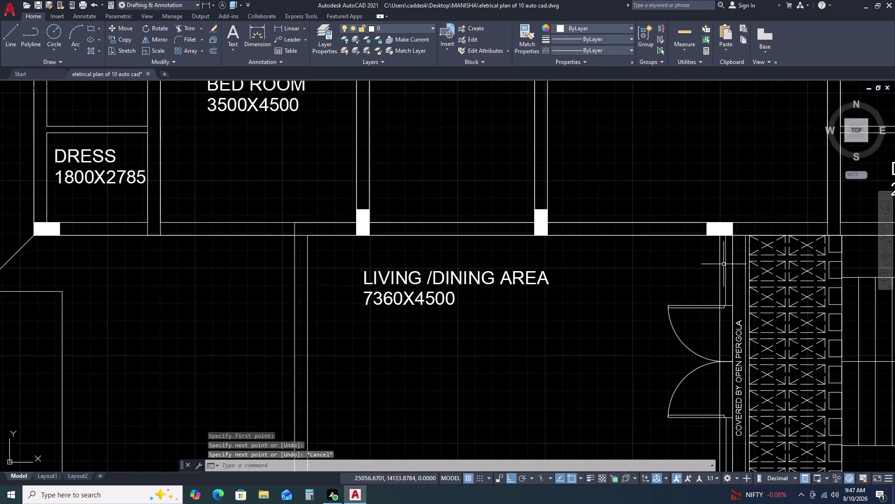
scroll(down, 3)
middle_drag(711, 369, 647, 255)
scroll(down, 3)
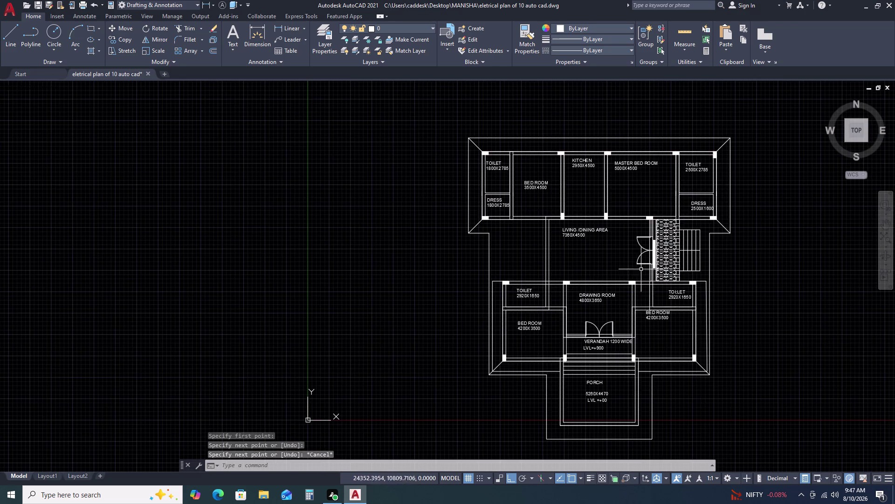
scroll(up, 3)
scroll(up, 3)
scroll(down, 3)
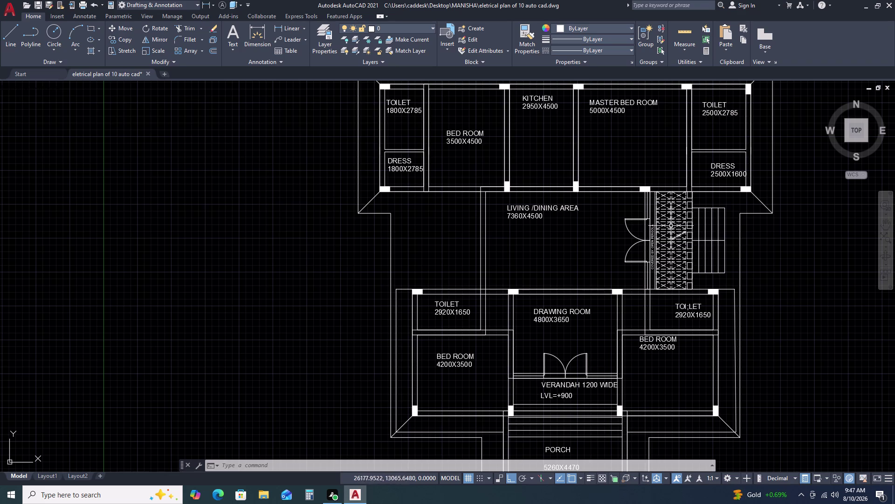
Begin a selection around the staircase, then cancel it.
scroll(up, 3)
click(611, 180)
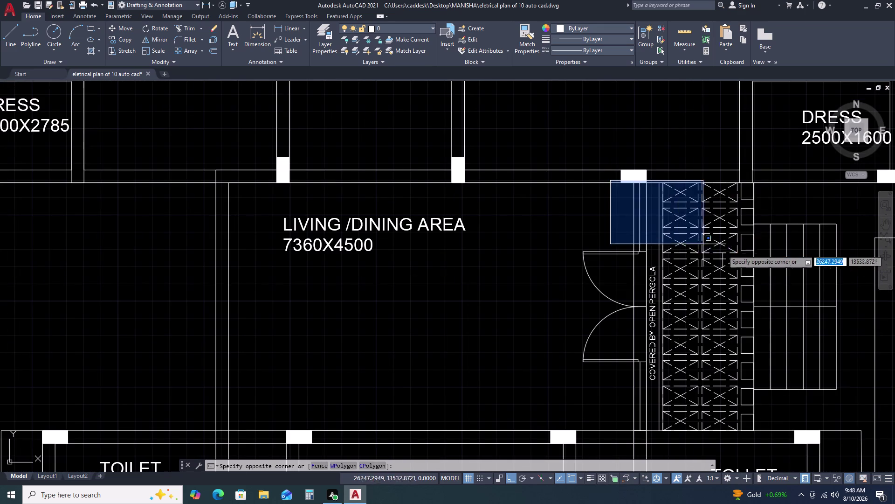
scroll(down, 3)
scroll(up, 3)
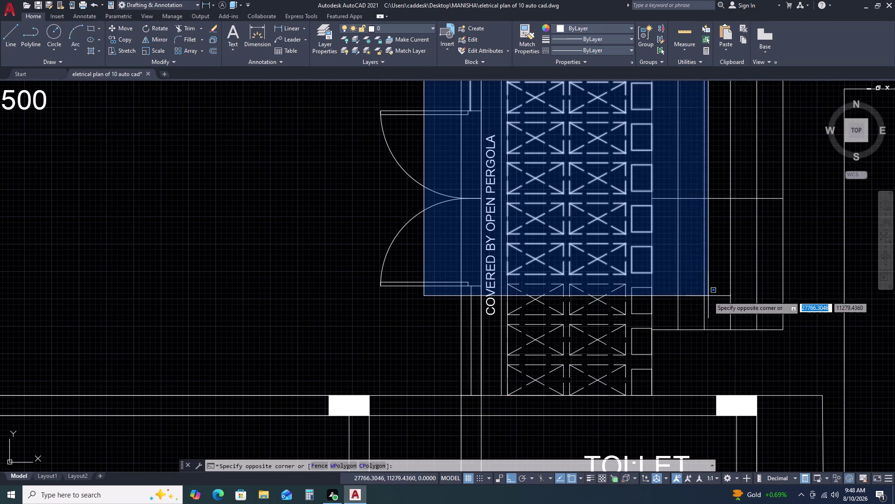
key(Escape)
Select the DRESS label and copy it, with a base point on the label.
scroll(down, 3)
scroll(up, 3)
click(714, 214)
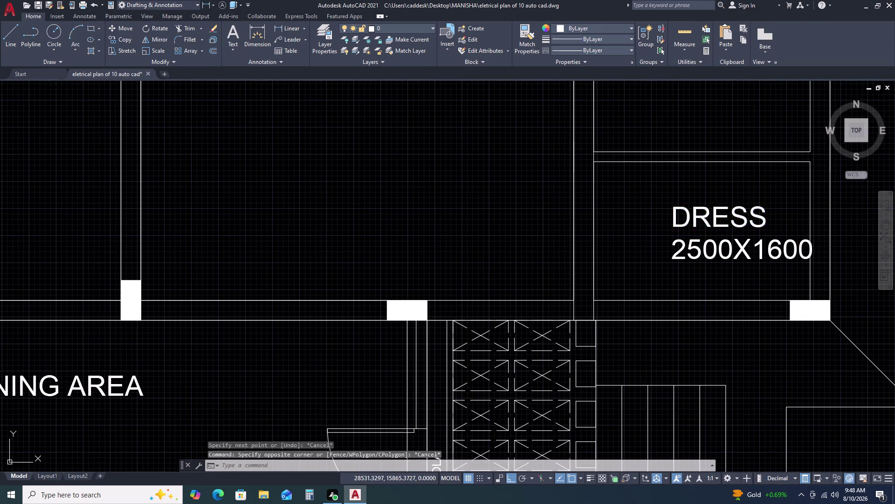
key(c)
key(o)
key(space)
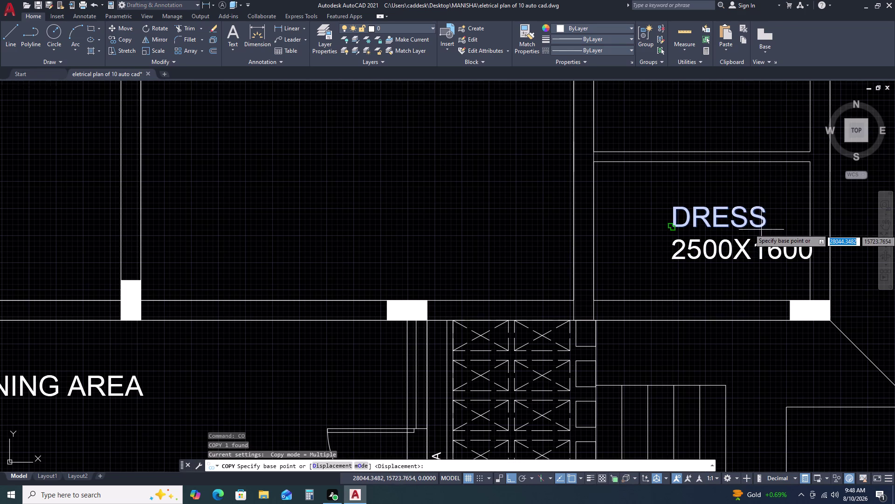
click(761, 222)
Place the DRESS copy beside the staircase treads and select its text.
key(F8)
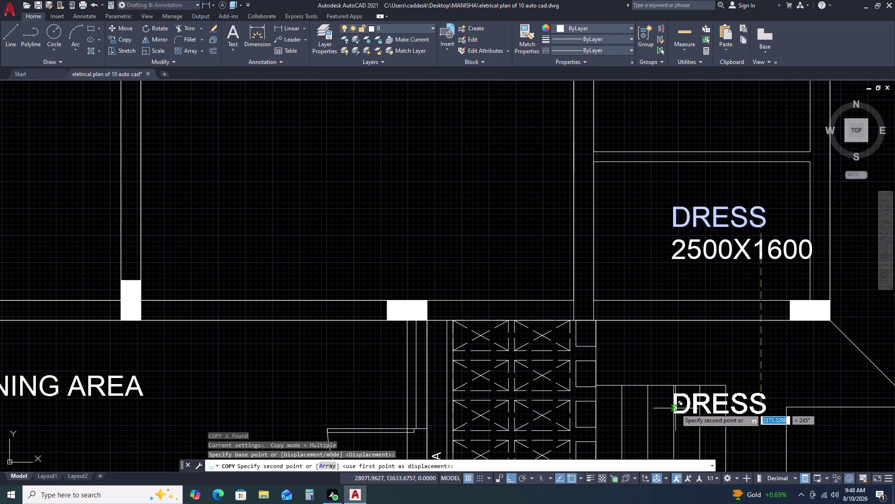
middle_drag(698, 413, 672, 326)
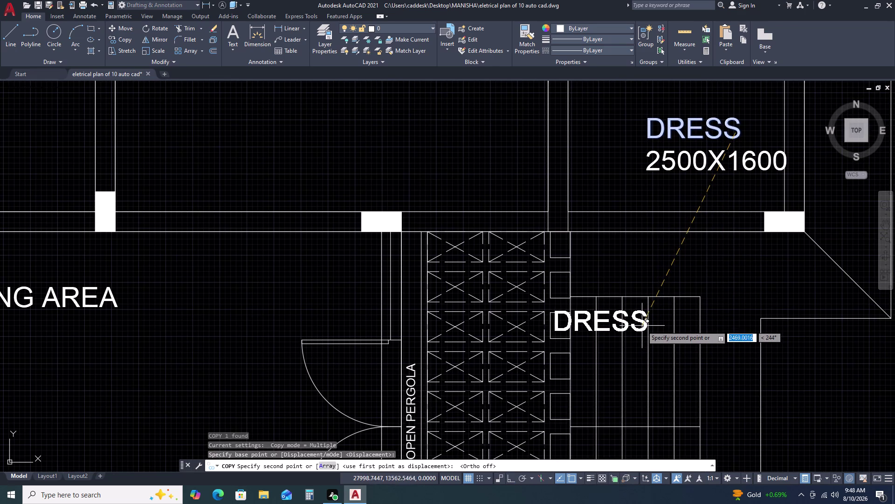
click(642, 327)
key(Escape)
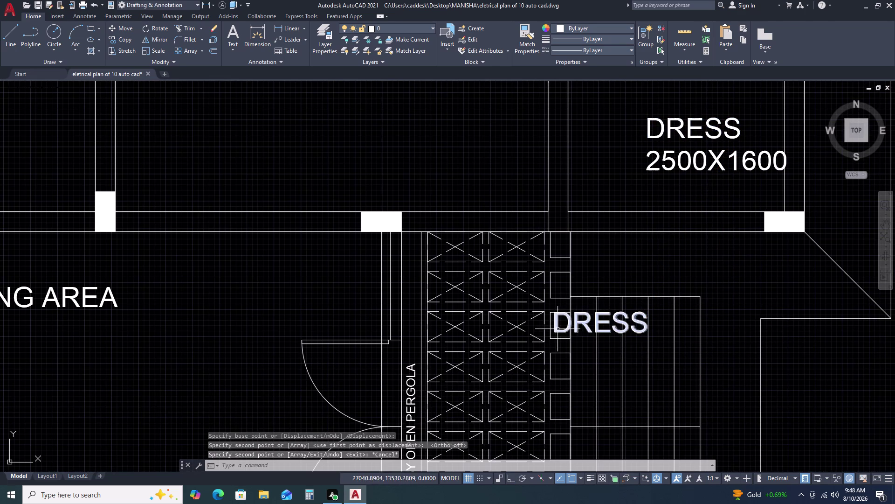
triple_click(556, 329)
Reword the copied DRESS label to the tread number 5.
double_click(556, 328)
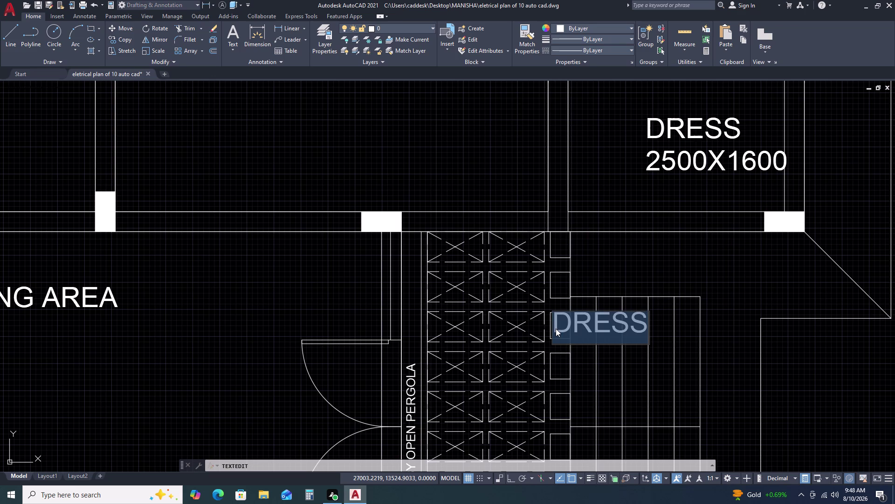
key(5)
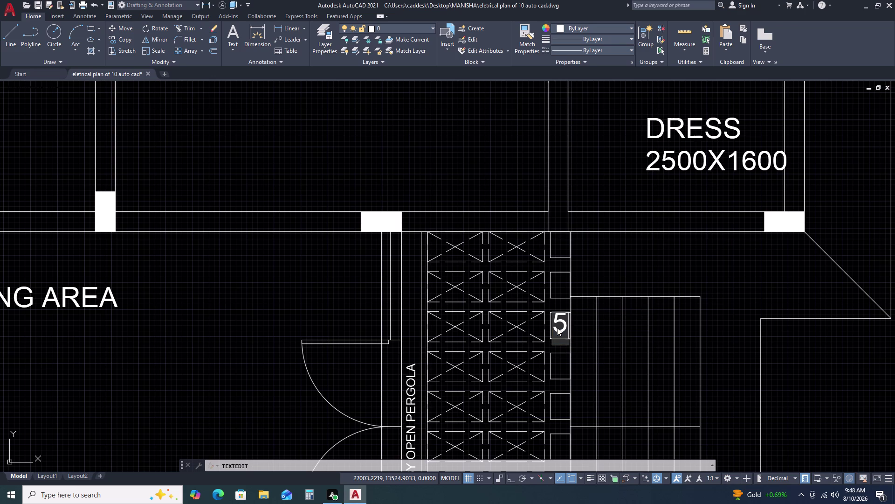
key(Return)
key(Escape)
scroll(up, 3)
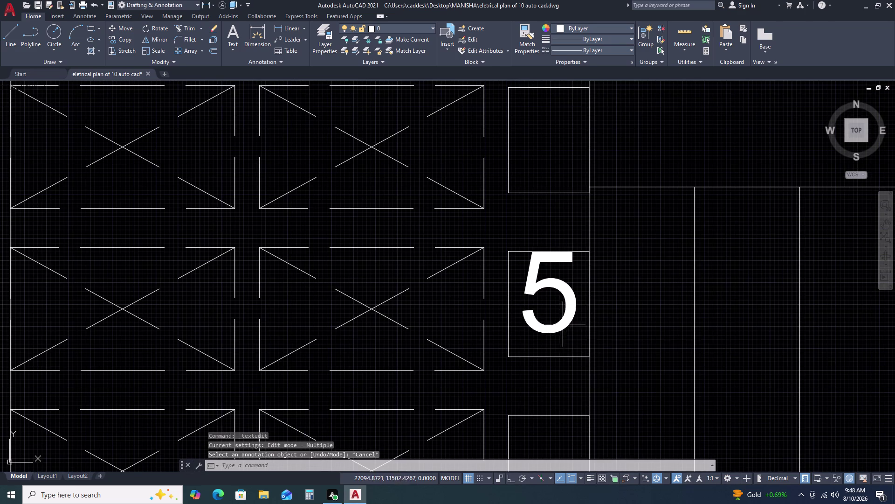
Window-select the numeral 5 and start COPY with a base point below it.
click(563, 322)
click(549, 336)
text(CO)
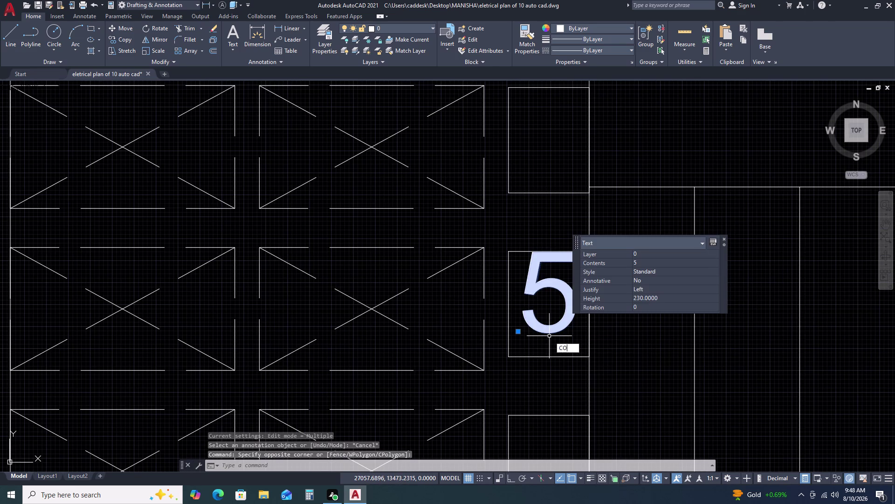
key(space)
click(549, 335)
Array the copied 5 into a row of five, spaced 300 apart.
text(A)
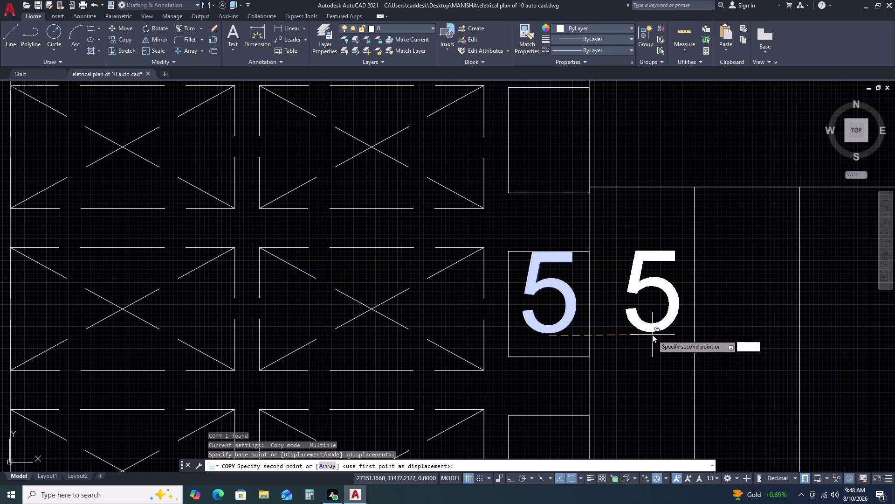
text(R)
key(space)
text(5)
key(space)
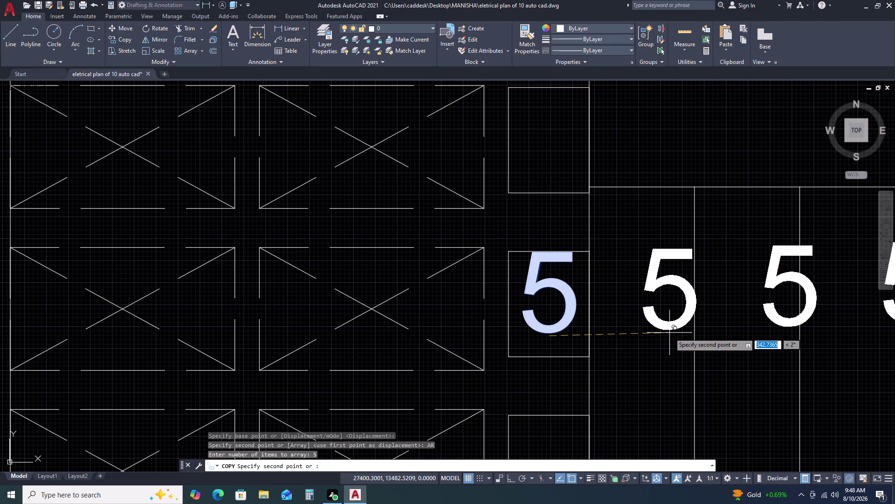
scroll(down, 3)
key(3)
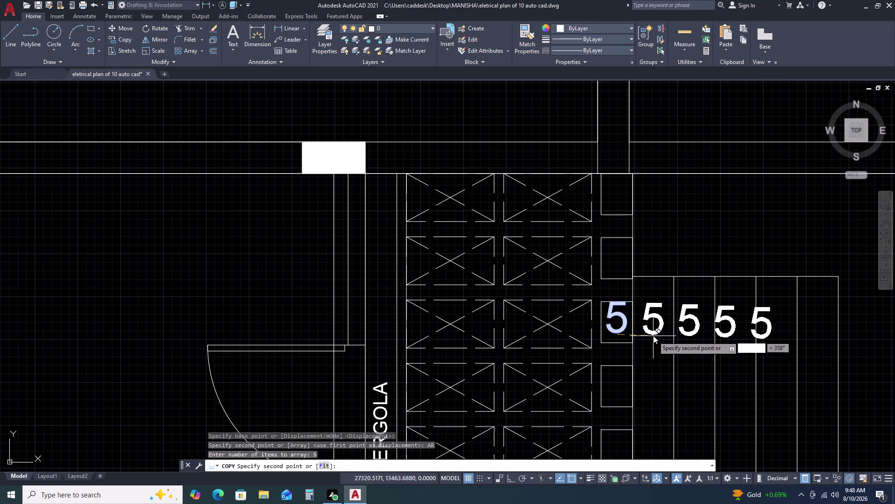
text(00)
key(space)
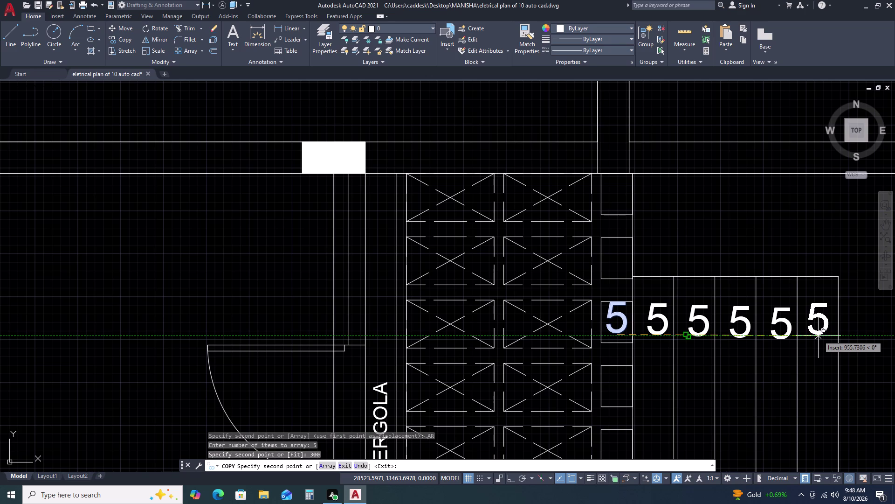
End the copy and open the first numeral 5 for editing.
scroll(down, 3)
scroll(down, 3)
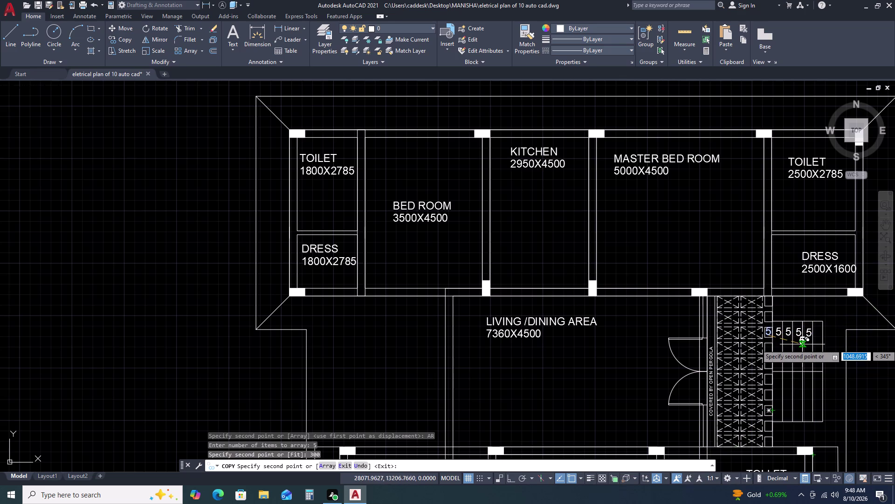
scroll(up, 3)
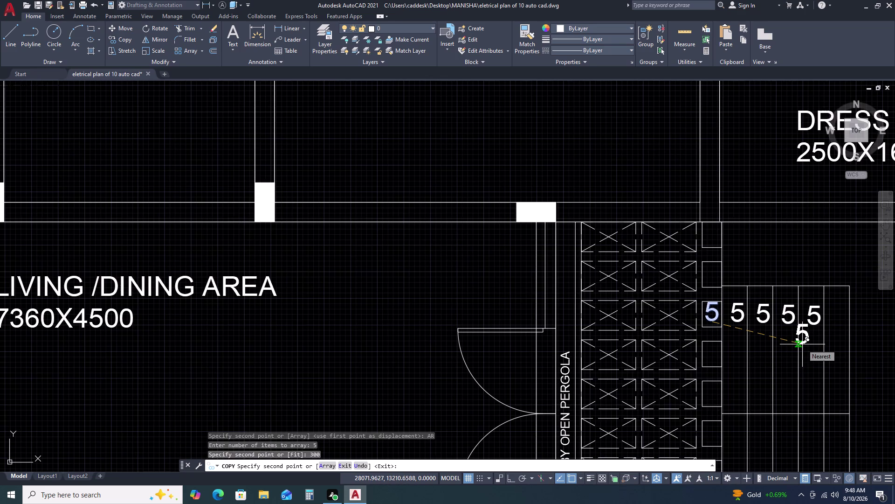
key(Escape)
scroll(up, 3)
scroll(down, 3)
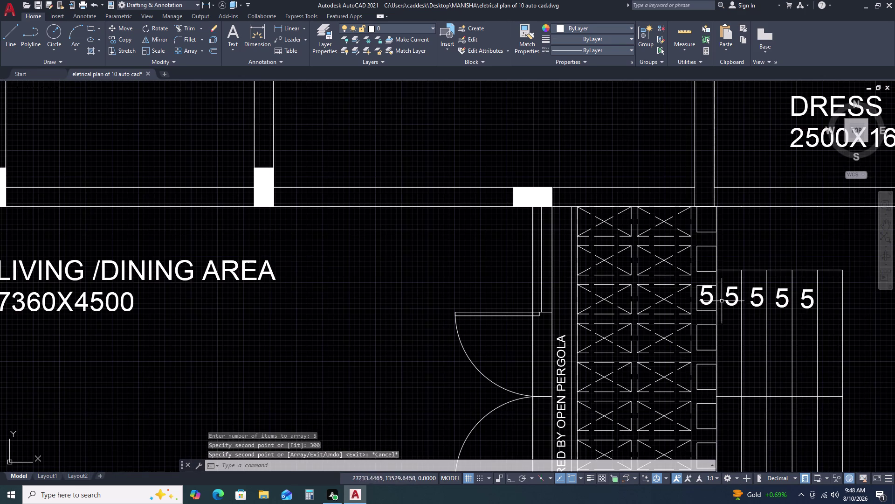
double_click(705, 295)
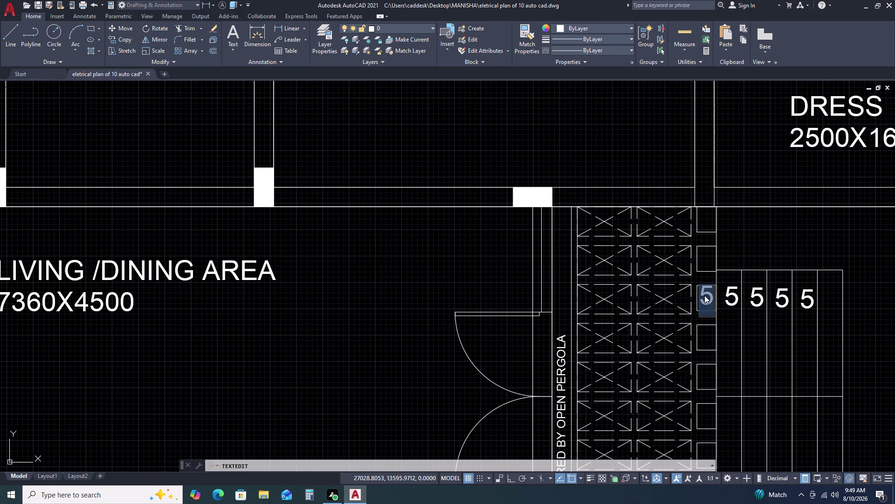
Leave text editing and erase the unwanted line.
key(Escape)
key(Escape)
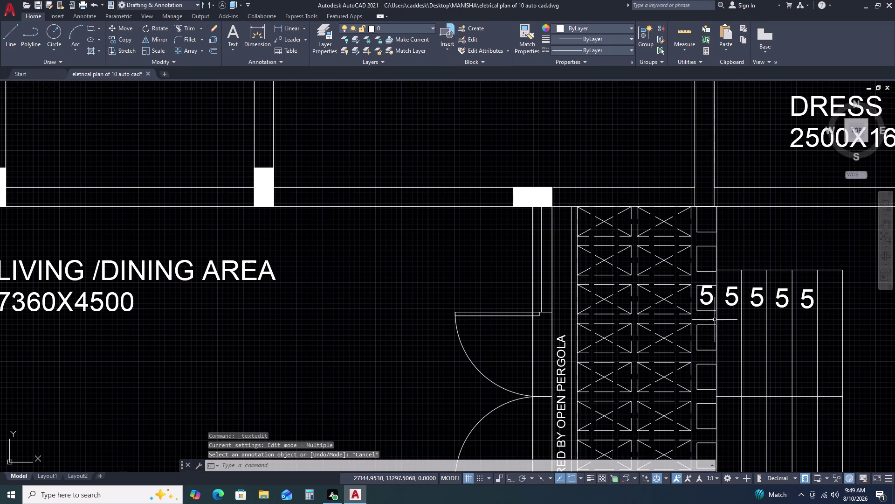
key(Escape)
scroll(up, 3)
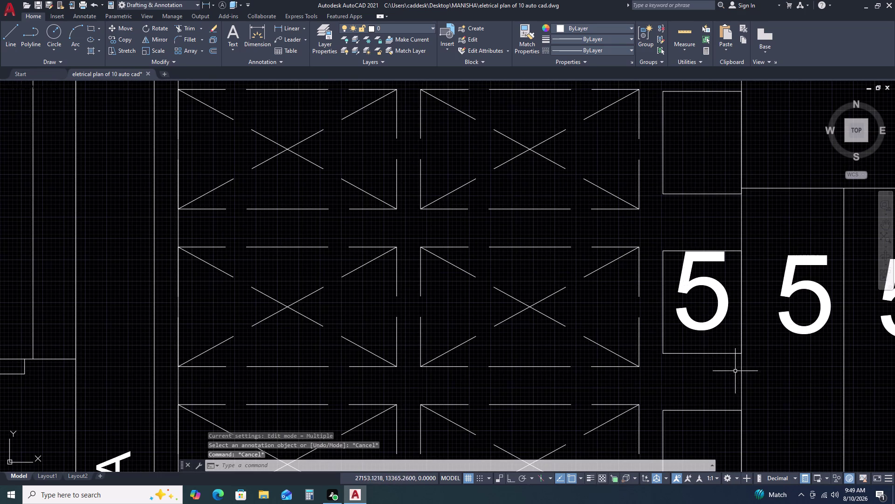
click(743, 376)
click(722, 379)
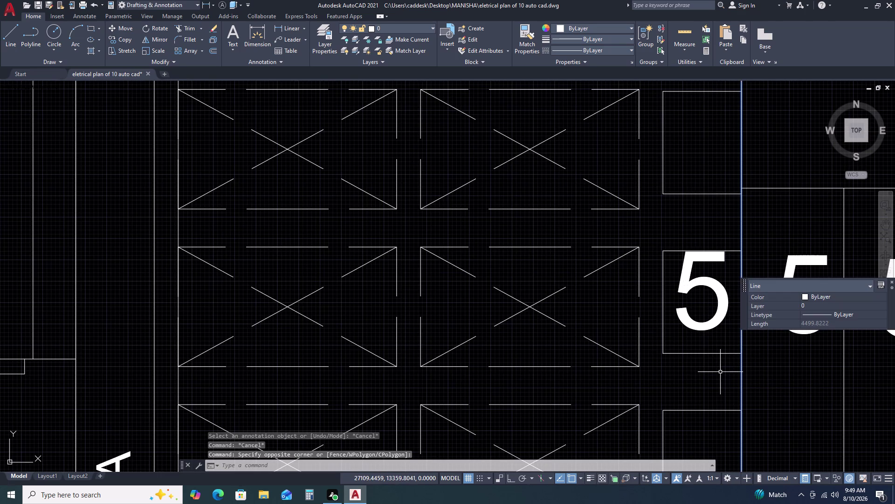
key(Delete)
Select all five numeral 5s in the row.
scroll(down, 3)
scroll(down, 3)
scroll(up, 3)
scroll(down, 3)
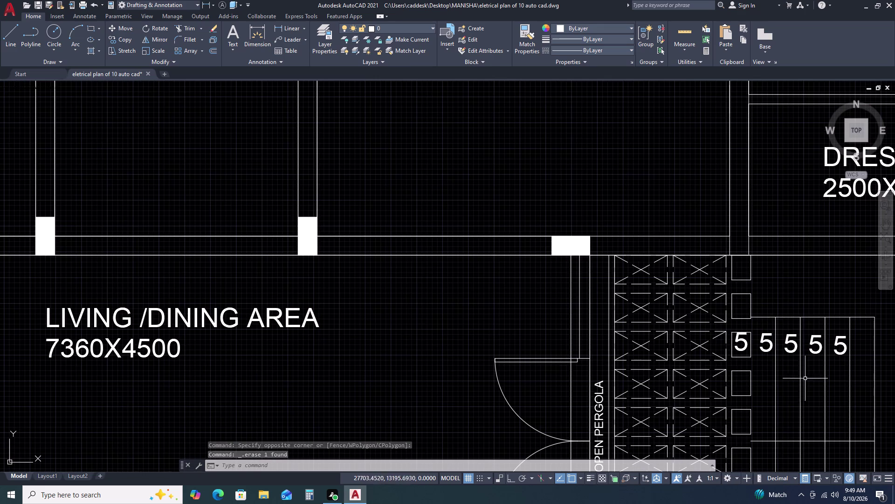
click(737, 330)
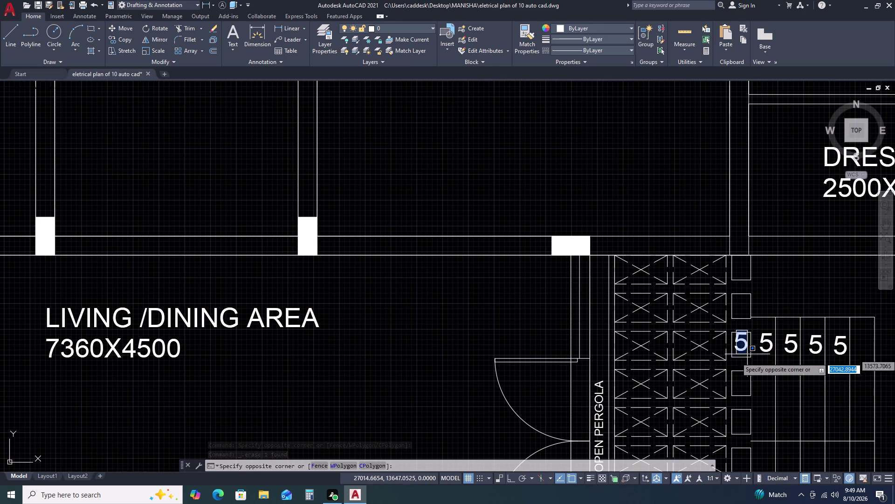
click(851, 362)
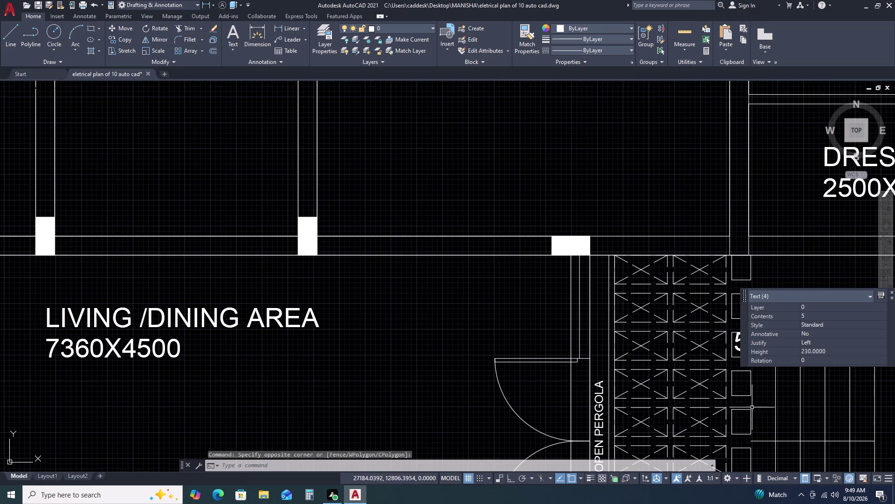
middle_drag(765, 413, 579, 303)
scroll(down, 3)
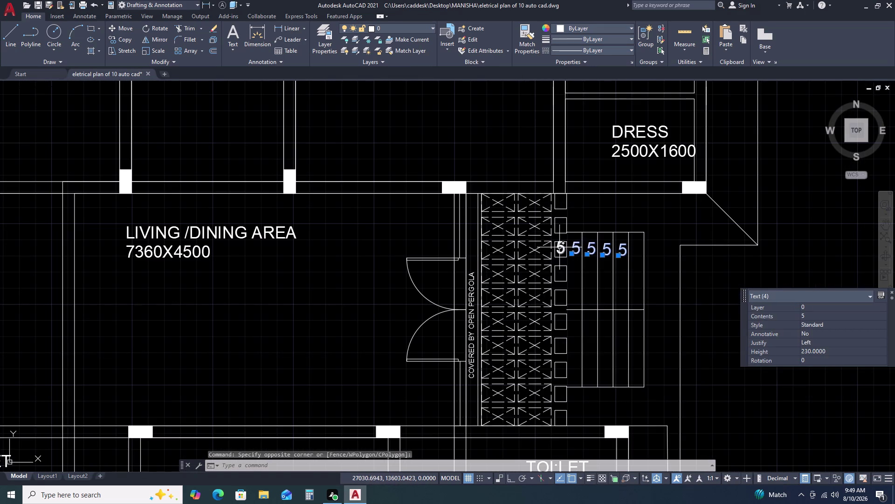
click(560, 247)
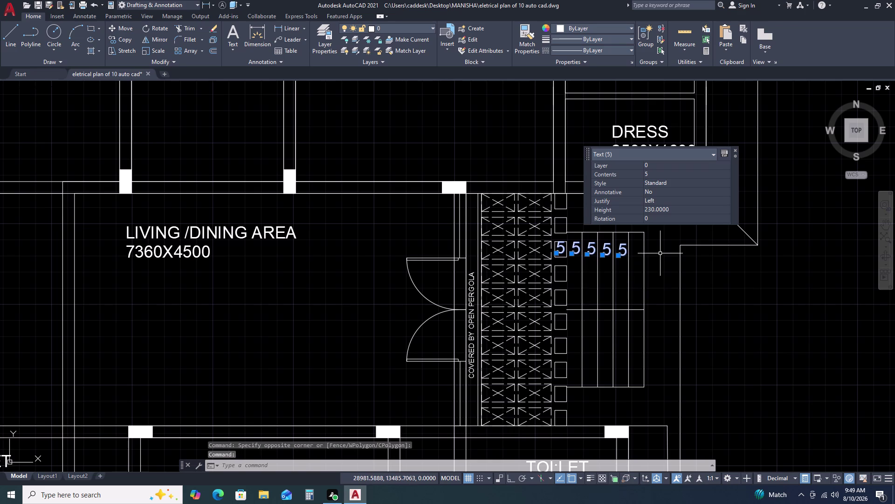
Move the five 5s horizontally right onto the stair treads with Ortho on.
text(M)
key(space)
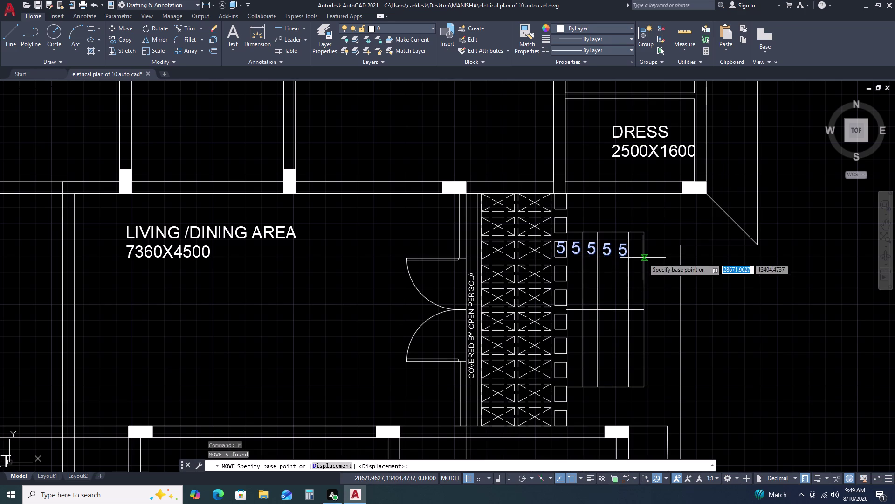
click(643, 257)
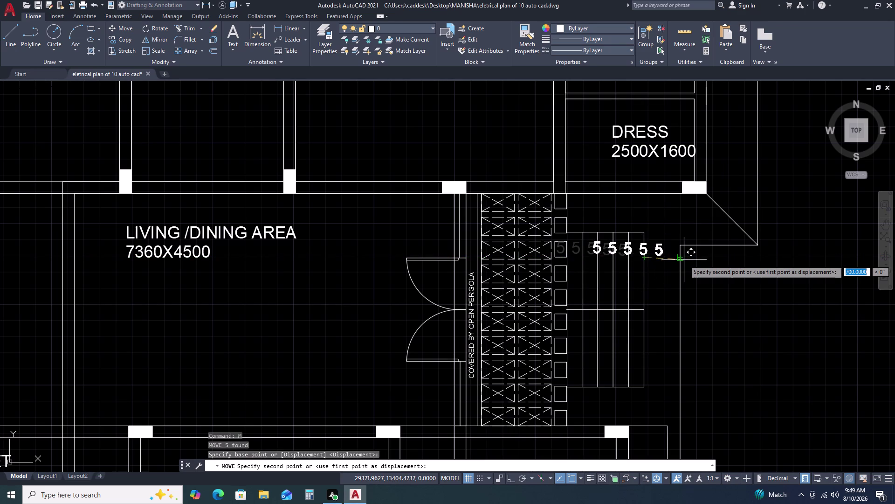
key(F8)
scroll(up, 3)
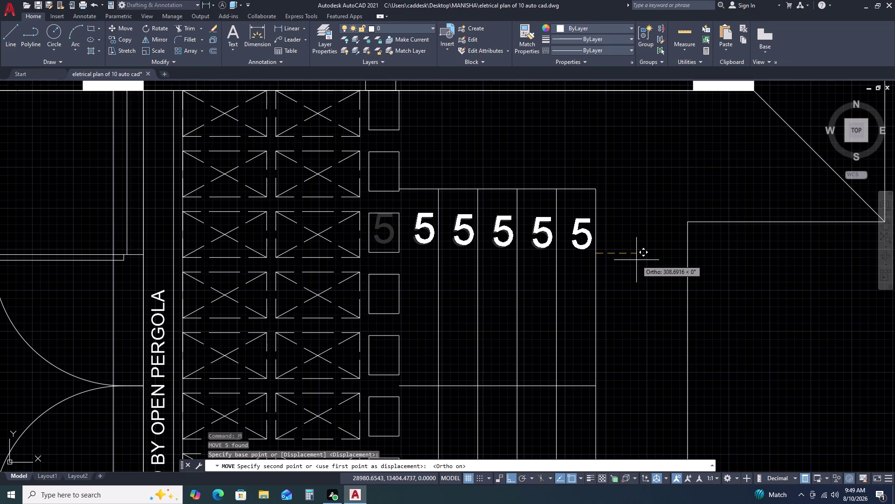
click(637, 260)
scroll(down, 3)
scroll(up, 3)
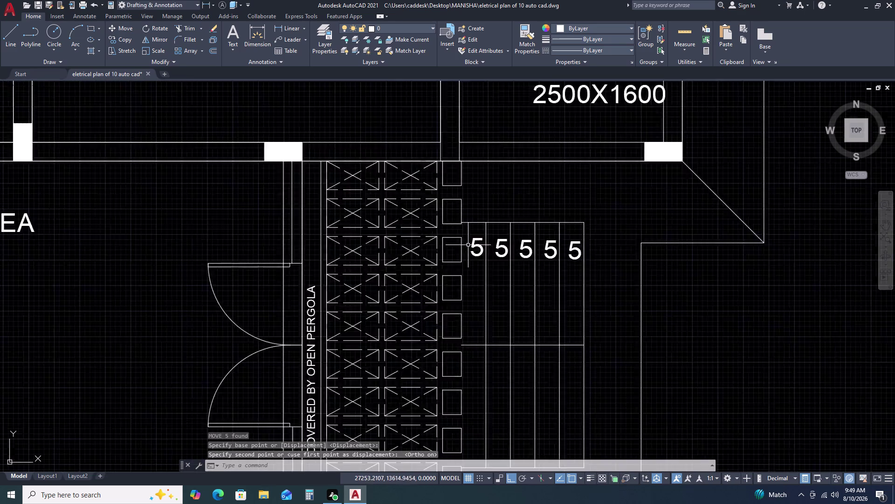
scroll(down, 3)
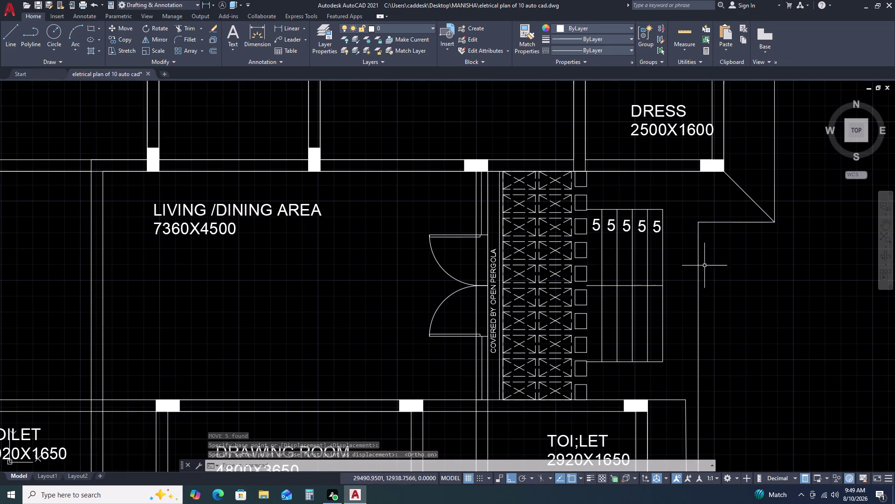
key(l)
key(space)
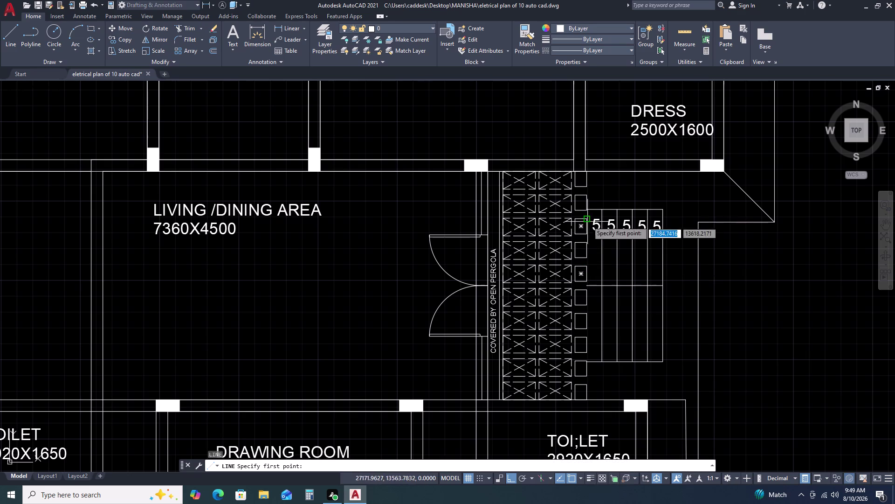
Draw a vertical divider line down to the bottom of the stair.
click(593, 174)
key(Escape)
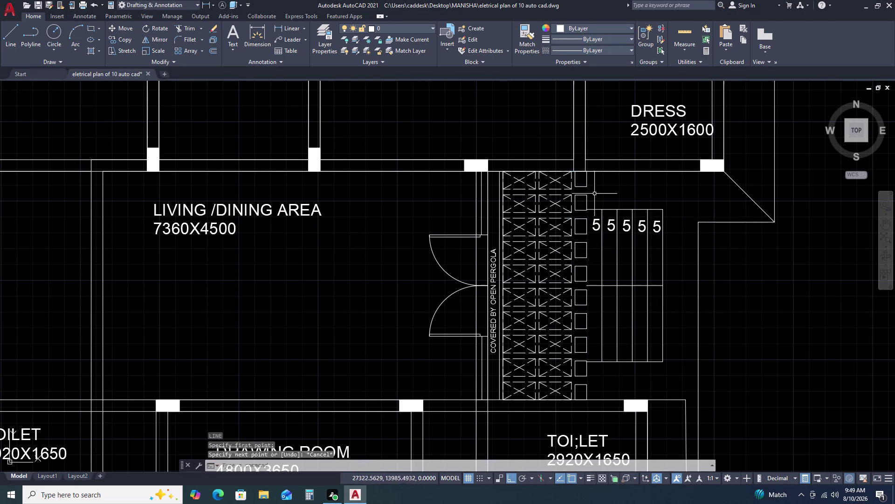
key(space)
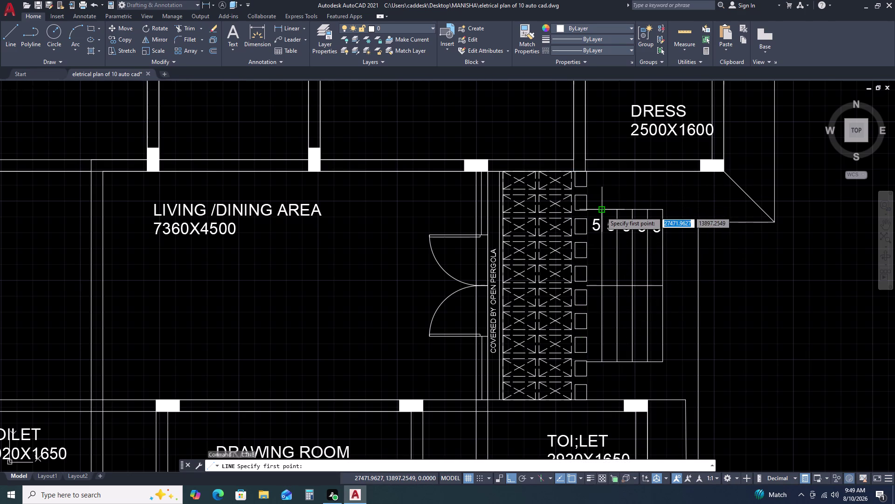
click(601, 211)
click(602, 169)
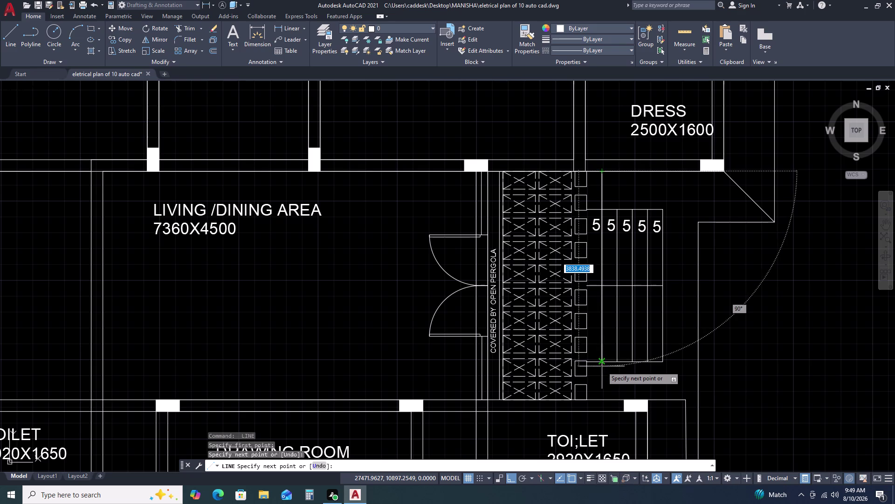
click(603, 364)
key(Escape)
Trim the excess line segments around the tread numerals.
scroll(up, 3)
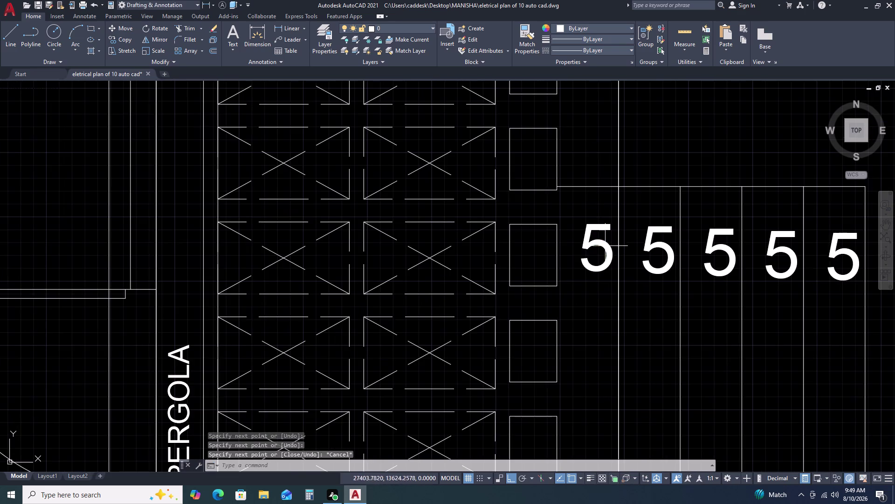
text(TR)
key(space)
click(594, 167)
click(583, 212)
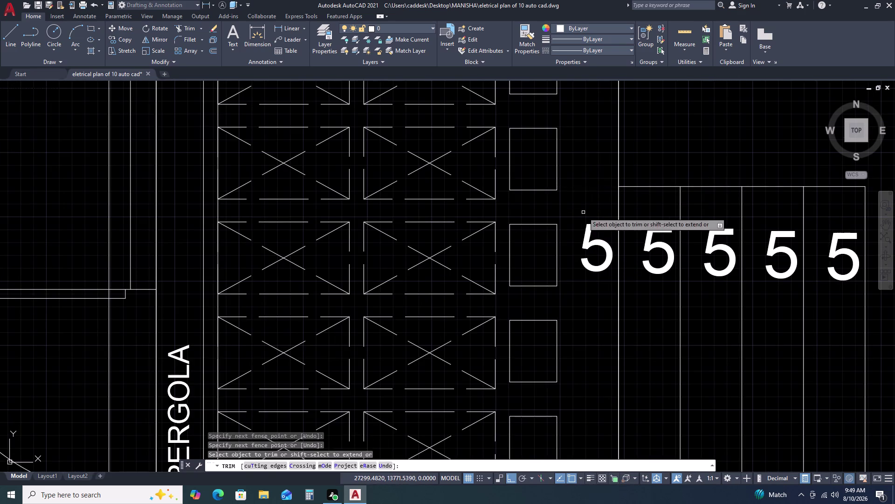
scroll(down, 3)
scroll(up, 3)
drag(579, 390, 580, 358)
click(573, 277)
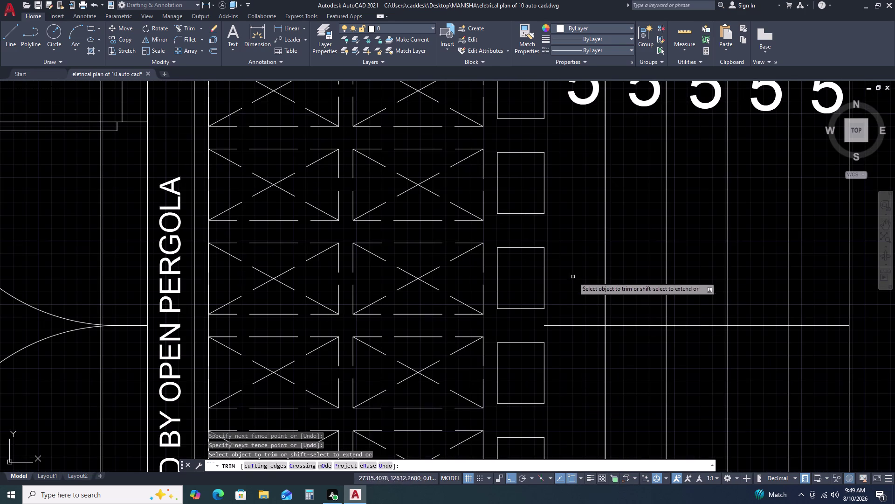
double_click(584, 369)
key(Escape)
Delete the leftover and stray lines above the 5s, then select the 5s and top line.
scroll(down, 3)
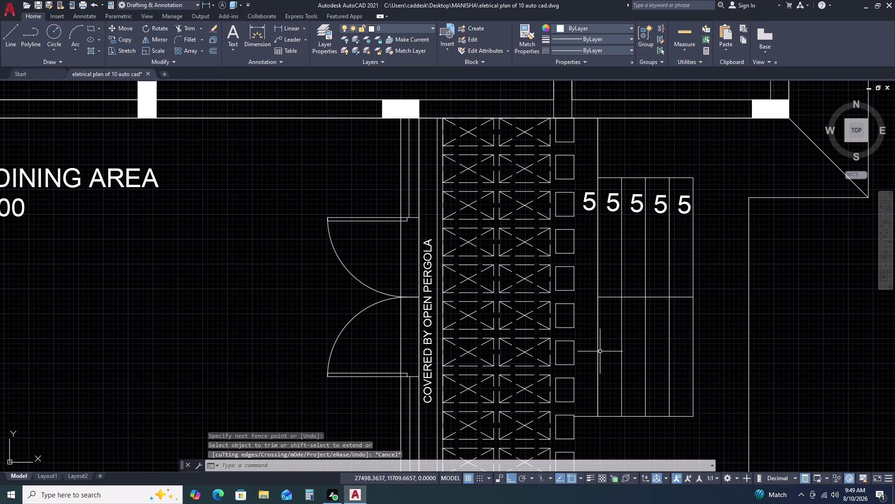
click(589, 163)
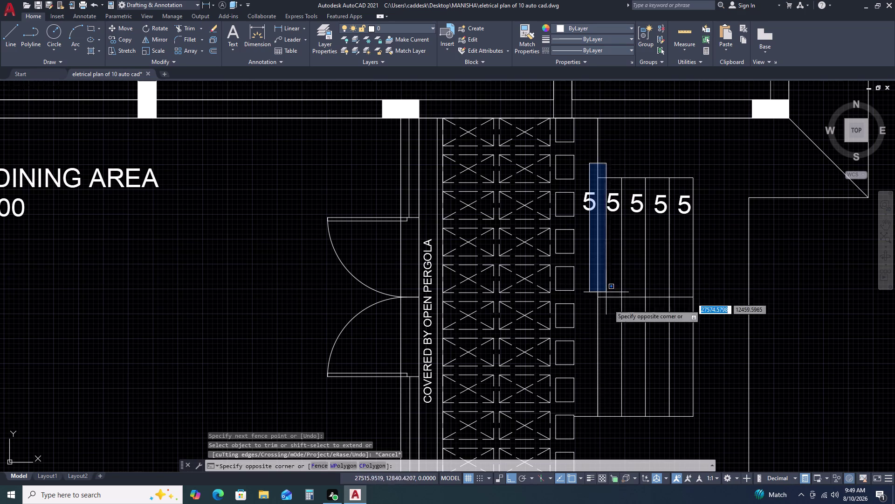
click(616, 436)
key(Delete)
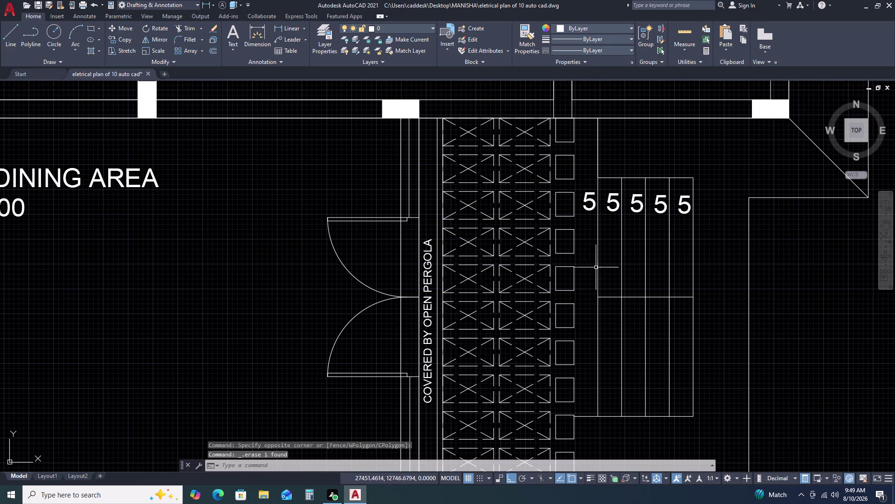
click(589, 105)
click(610, 182)
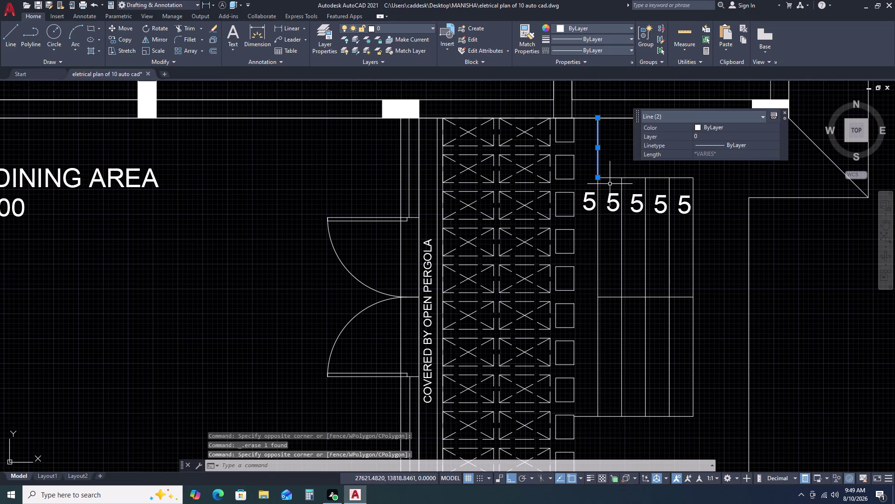
key(Delete)
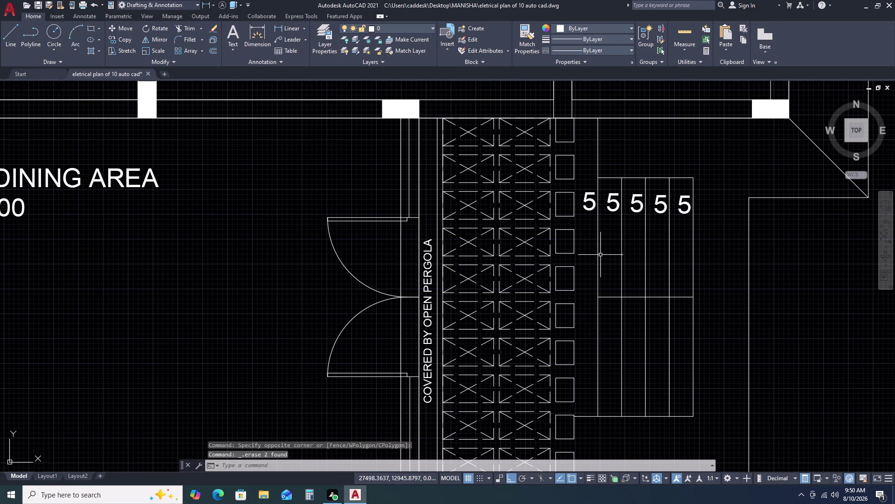
click(580, 178)
click(718, 231)
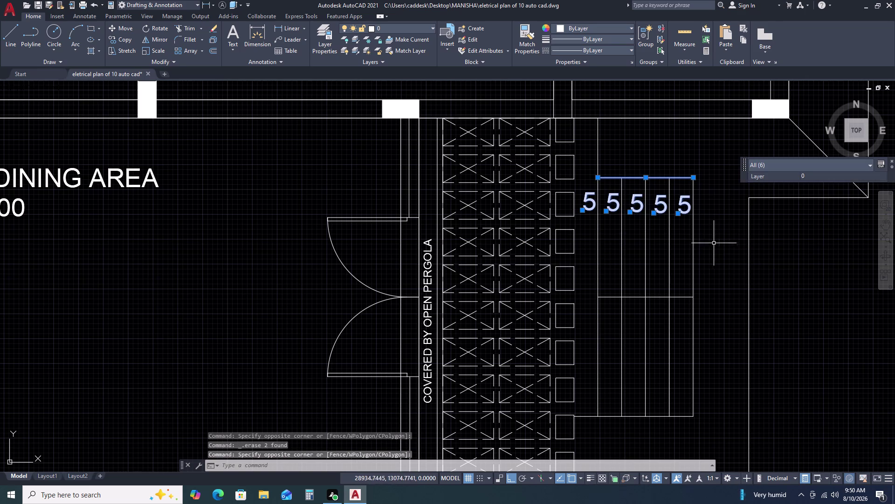
Select only the five 5s and run TCOUNT on them.
key(Escape)
double_click(580, 185)
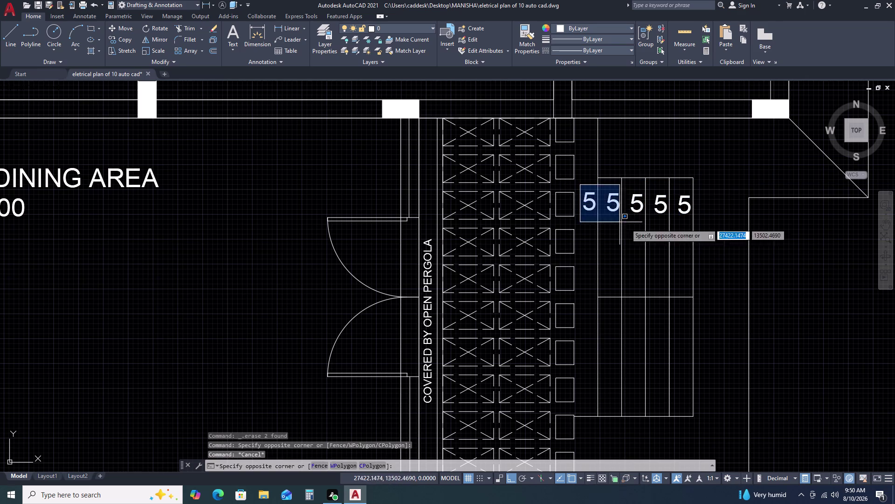
click(734, 226)
key(t)
key(c)
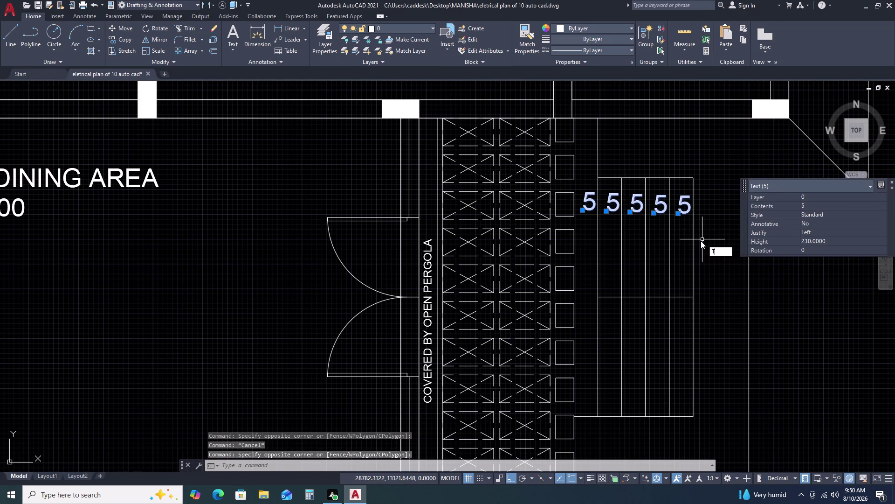
key(space)
Number them in select order from 5 with increment -1, overwriting the text.
click(722, 286)
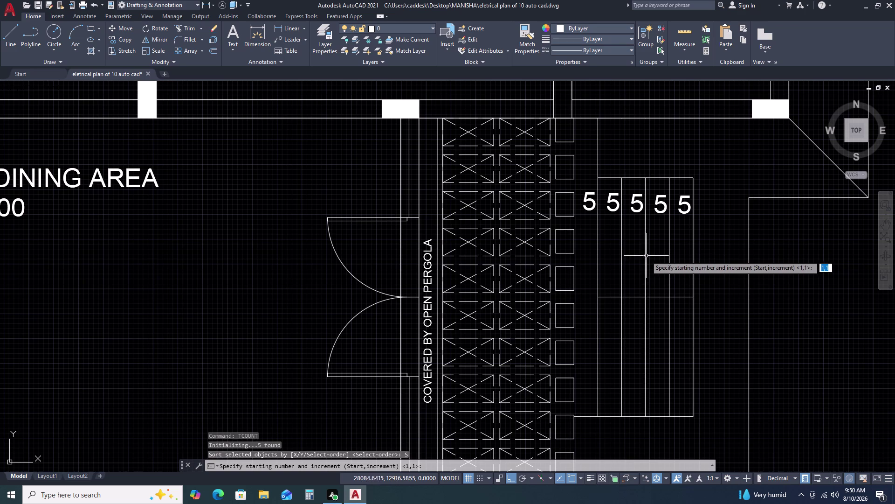
key(space)
text(B)
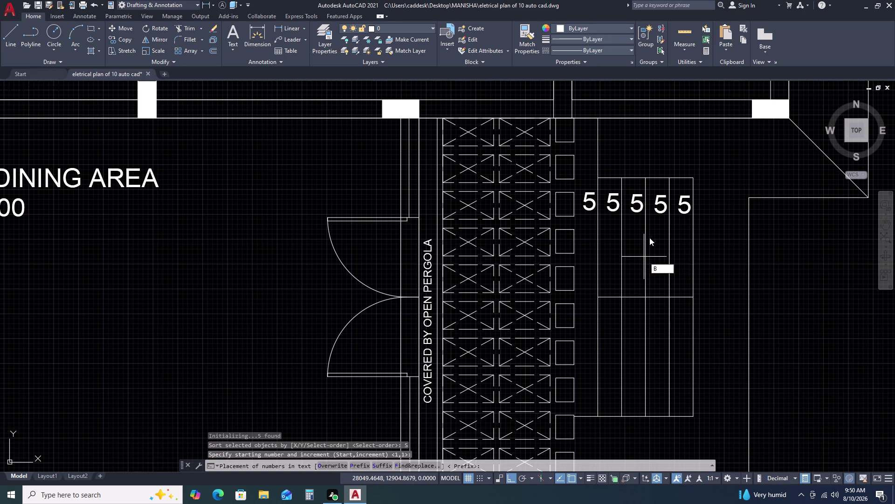
key(BackSpace)
key(space)
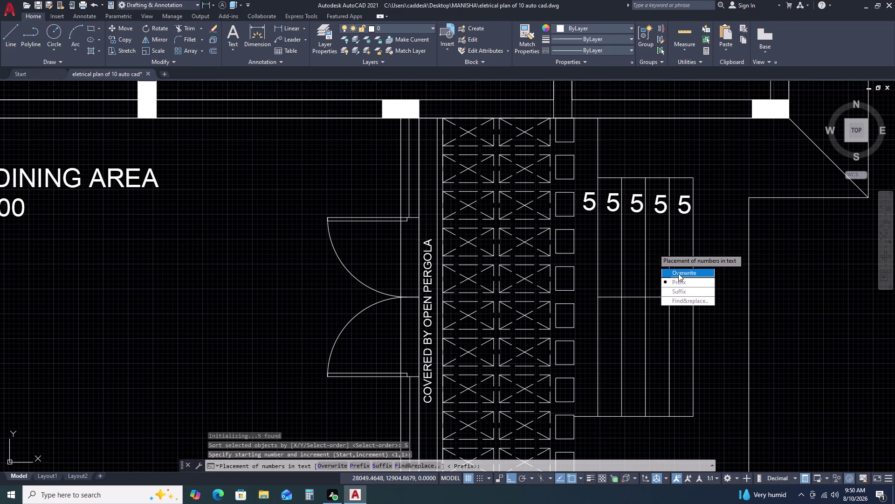
drag(679, 272, 654, 249)
key(Escape)
scroll(down, 3)
scroll(up, 3)
click(605, 227)
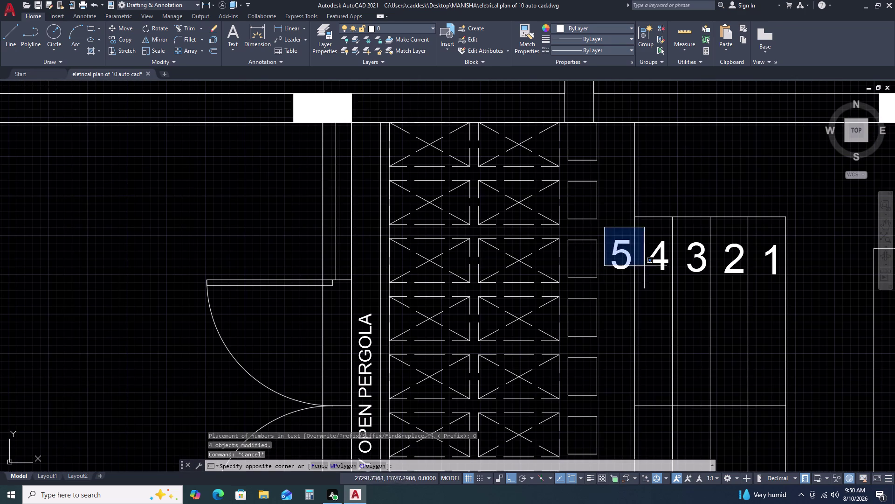
click(824, 286)
Run TCIRCLE on the five tread numbers with 0.35 offset and variable-size circles.
key(t)
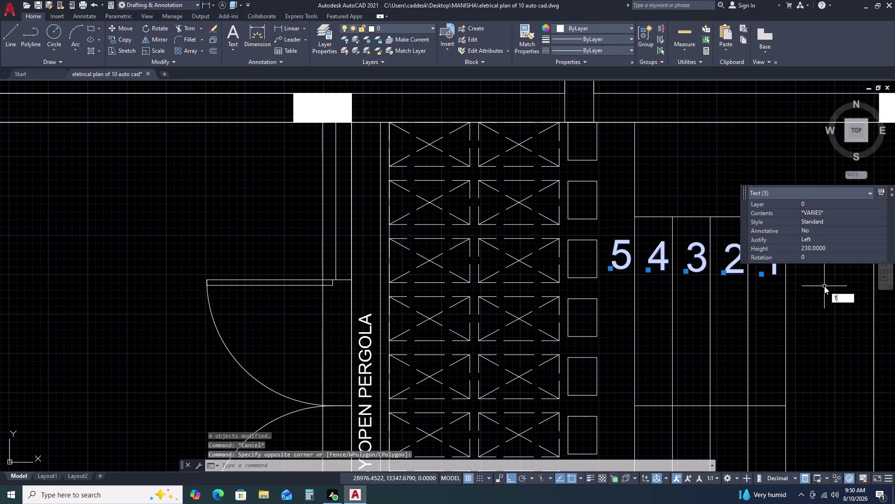
key(c)
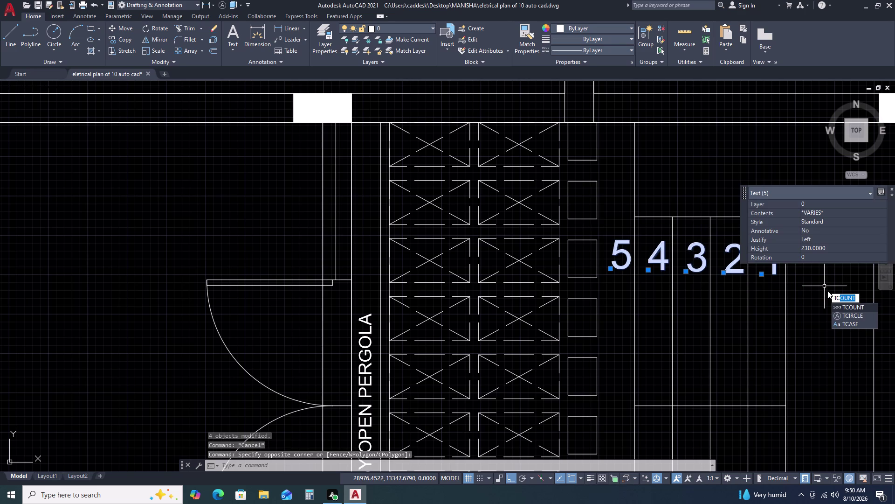
key(i)
key(space)
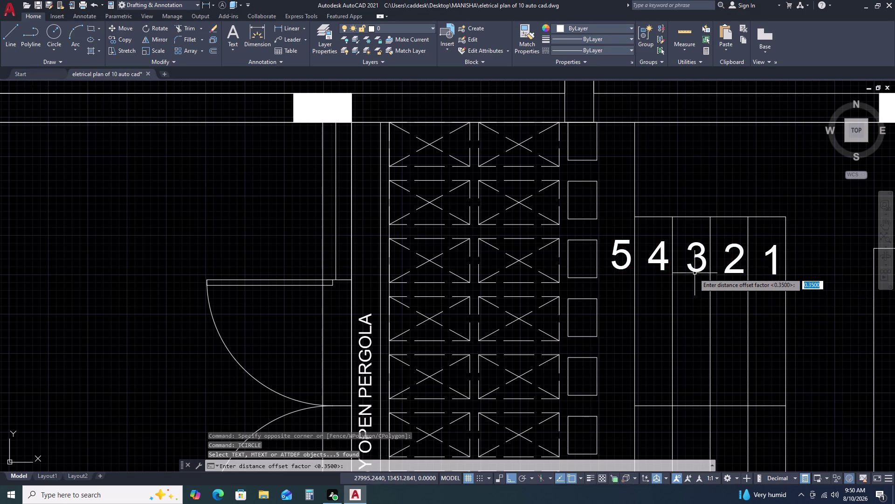
key(space)
drag(714, 296, 690, 272)
click(689, 273)
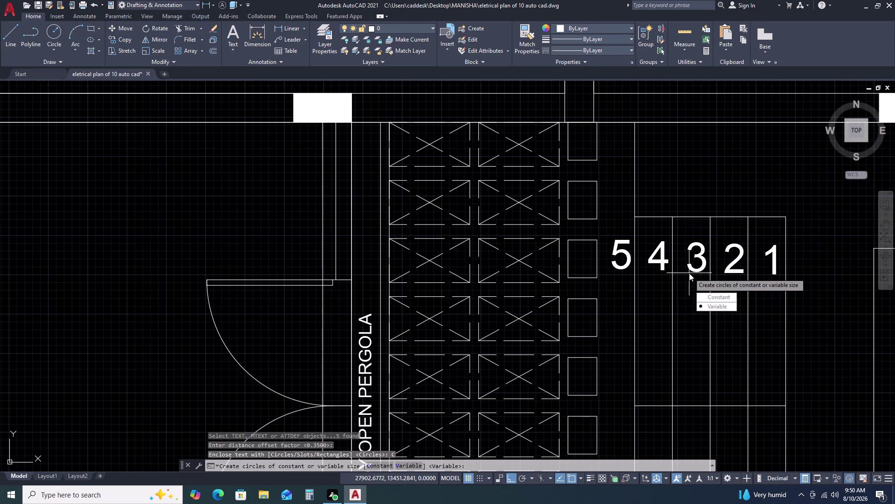
click(713, 308)
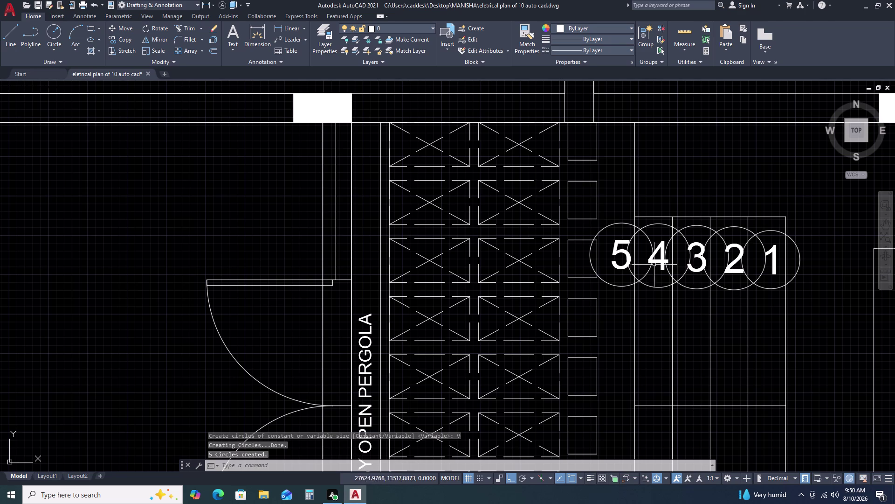
scroll(down, 3)
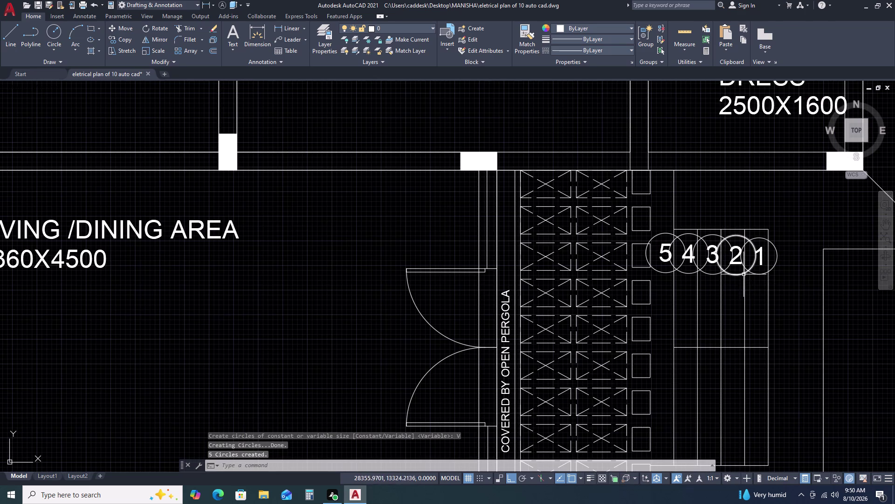
scroll(up, 3)
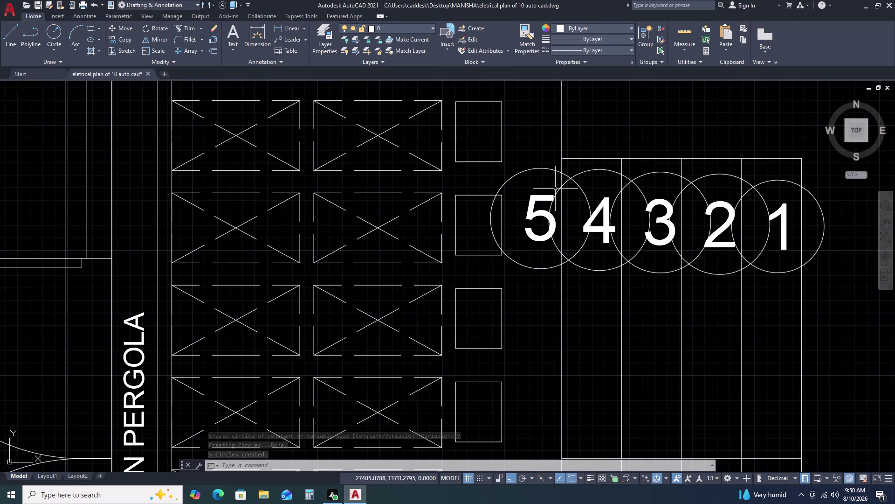
scroll(down, 3)
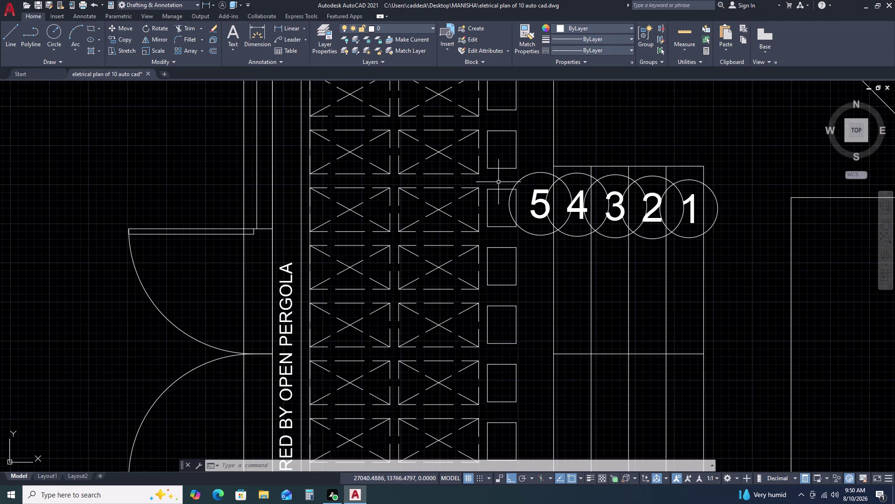
Select the five circled numbers and rerun TCOUNT on them.
click(496, 176)
click(733, 250)
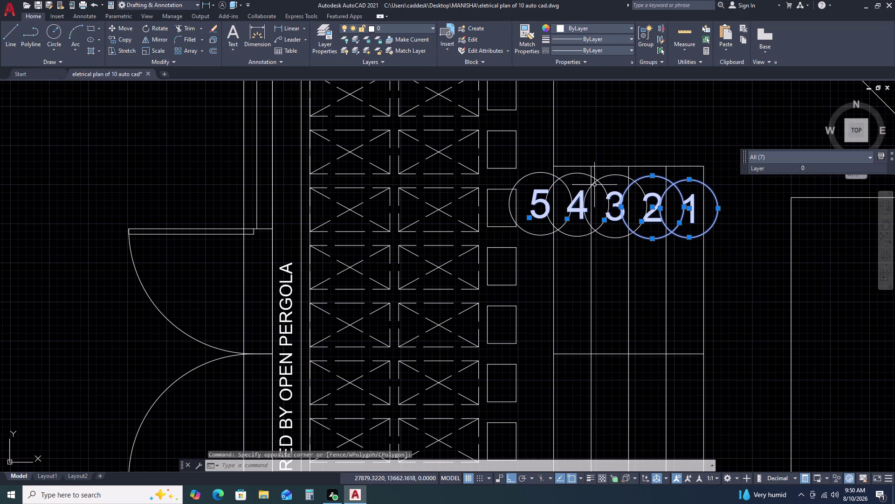
click(574, 173)
click(566, 185)
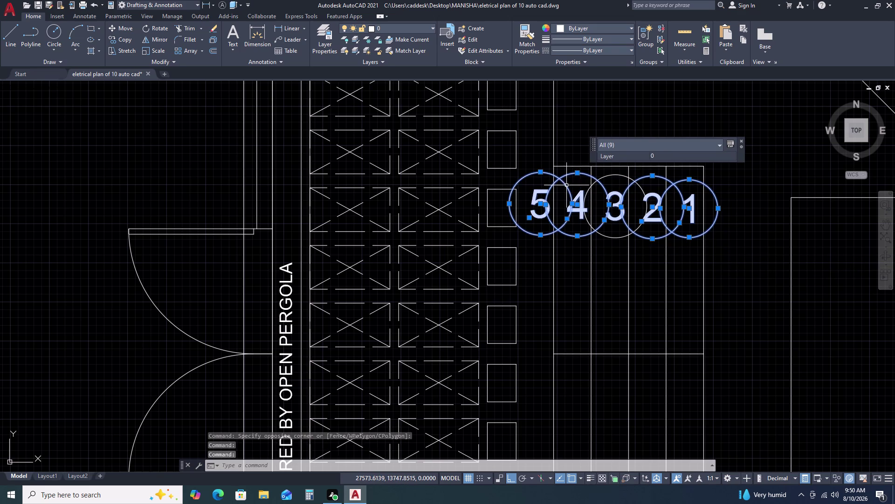
scroll(down, 3)
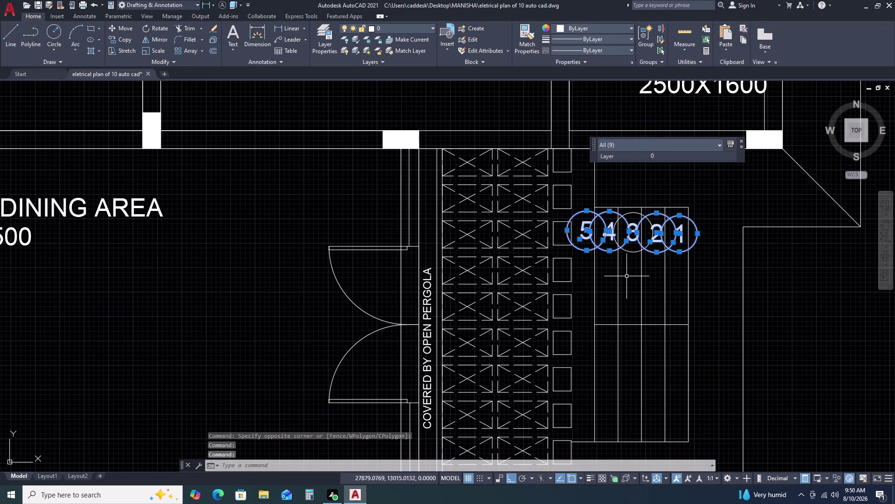
key(t)
key(c)
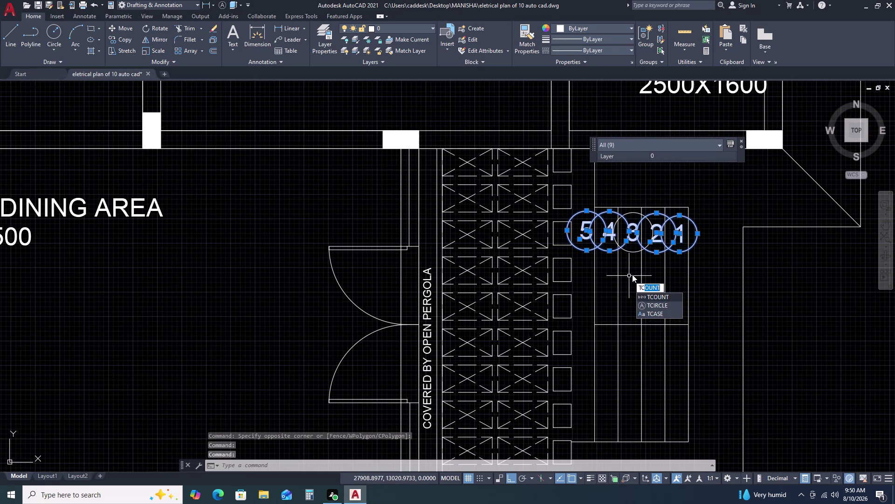
key(space)
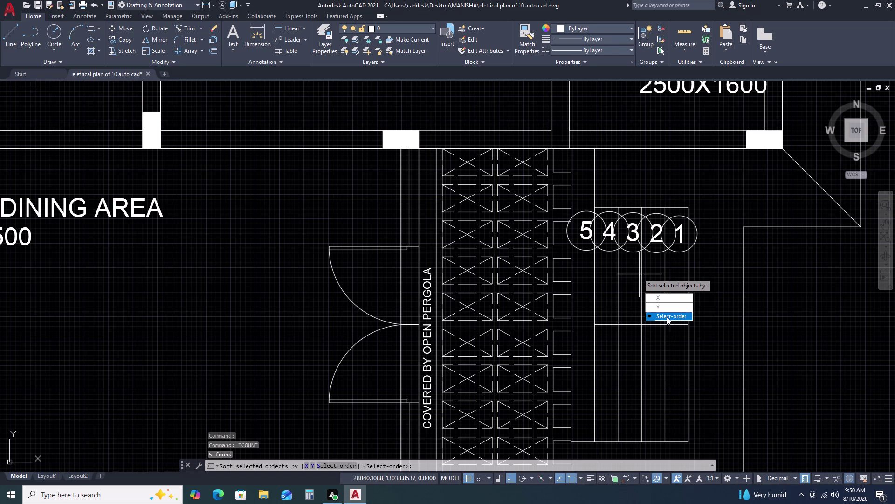
Cancel the renumbering and open the 250.886 radius of the circle around 5.
drag(667, 317, 638, 273)
key(Escape)
key(Escape)
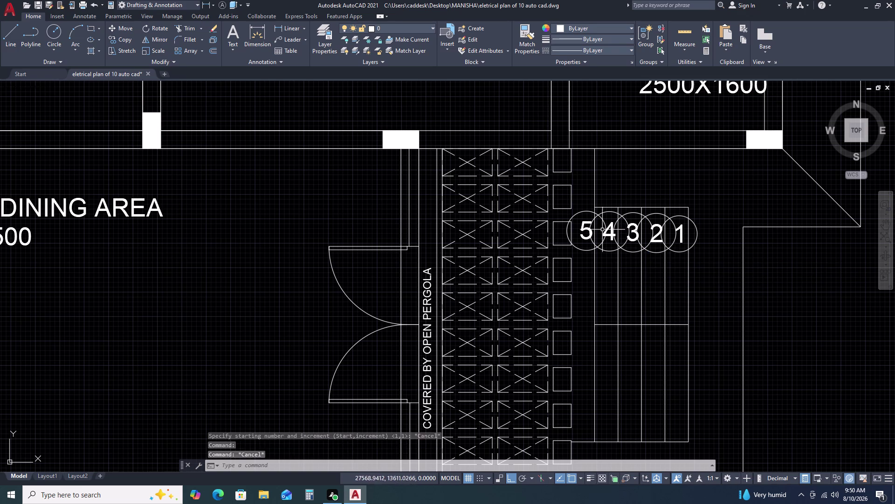
key(Escape)
scroll(up, 3)
click(586, 211)
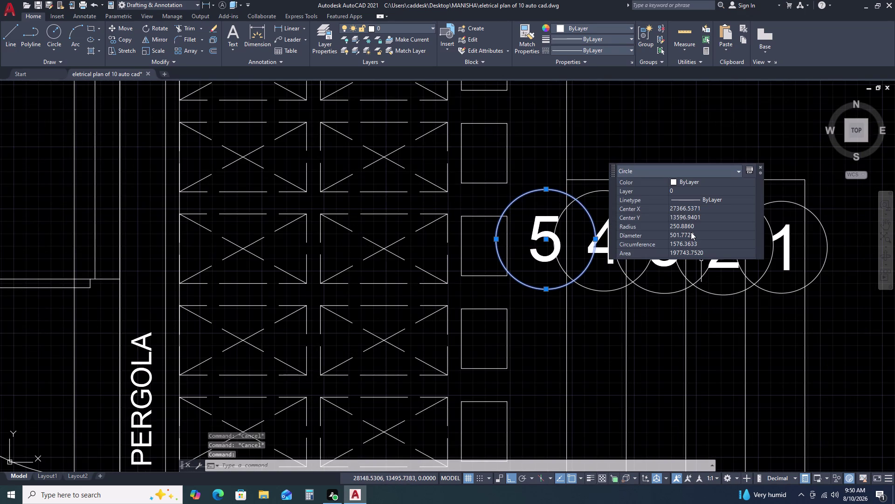
double_click(694, 228)
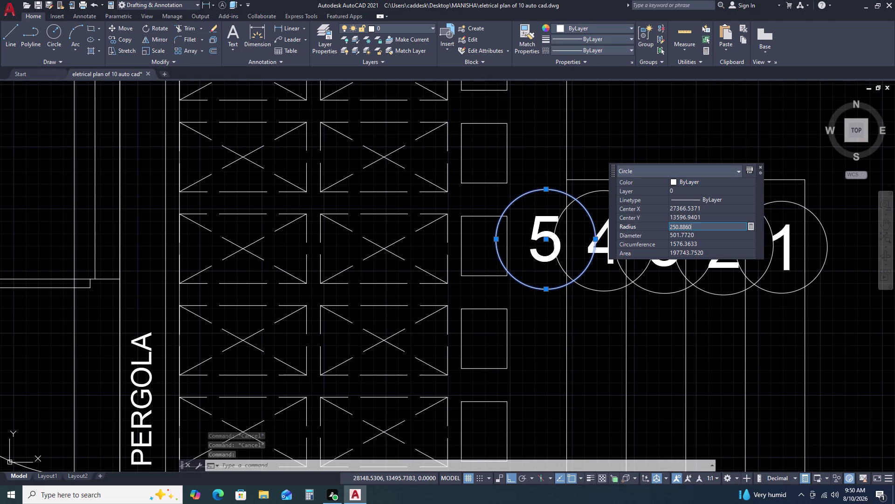